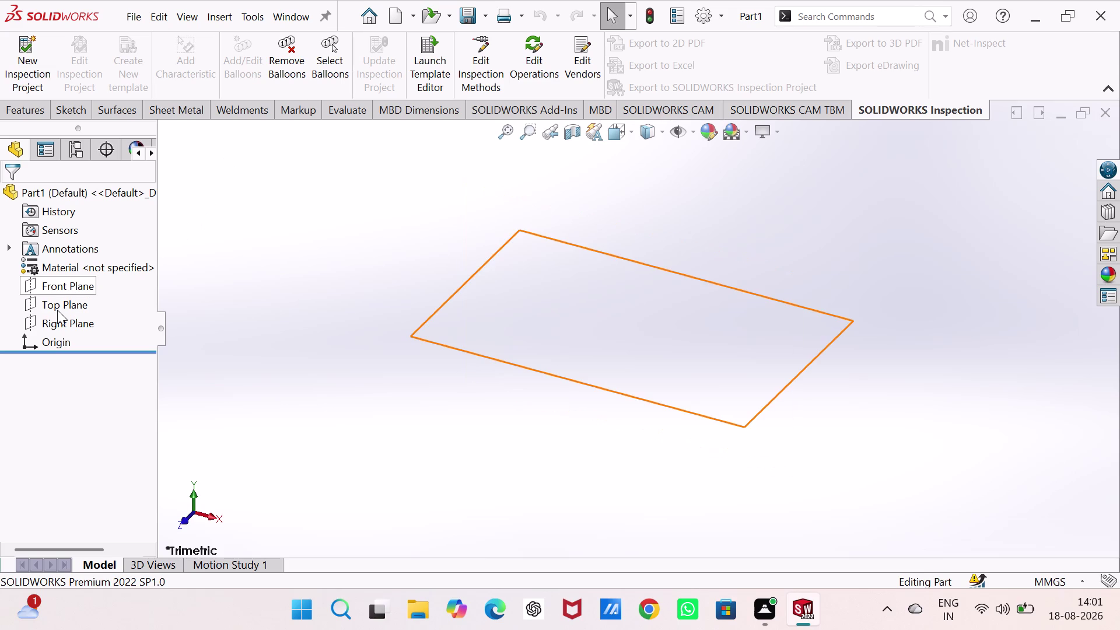
Open a new sketch on the Top Plane and choose the Circle tool.
click(54, 300)
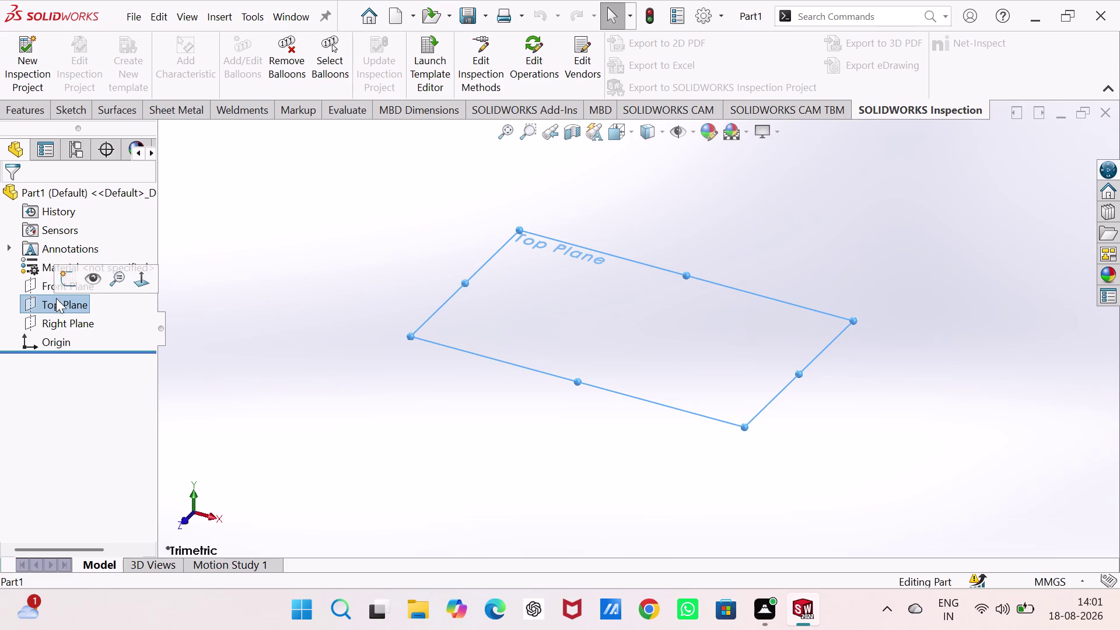
click(62, 285)
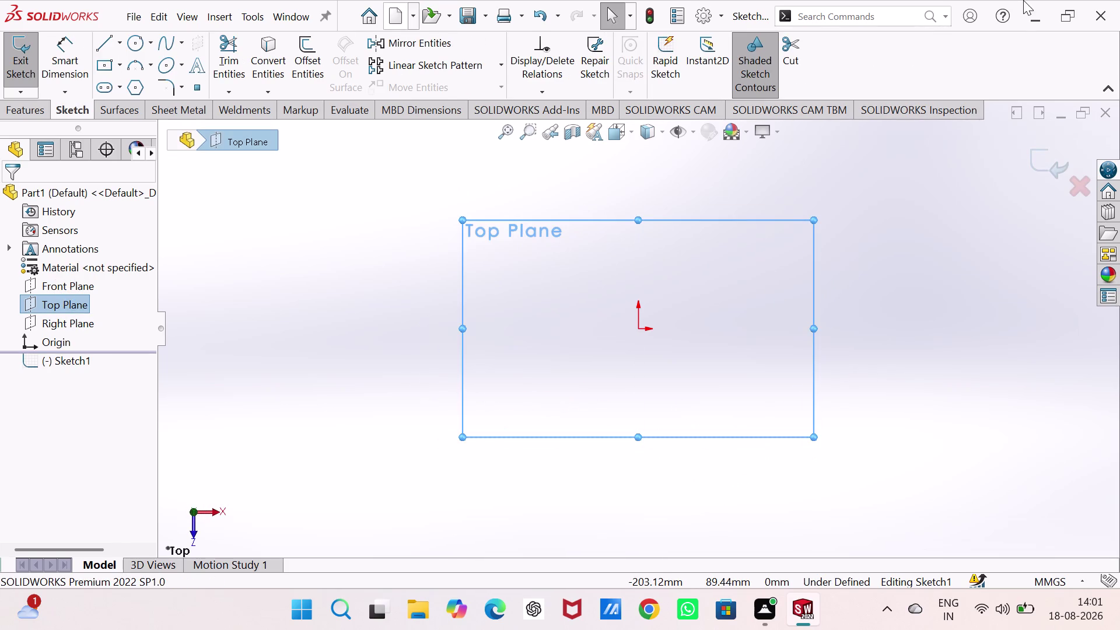
click(136, 46)
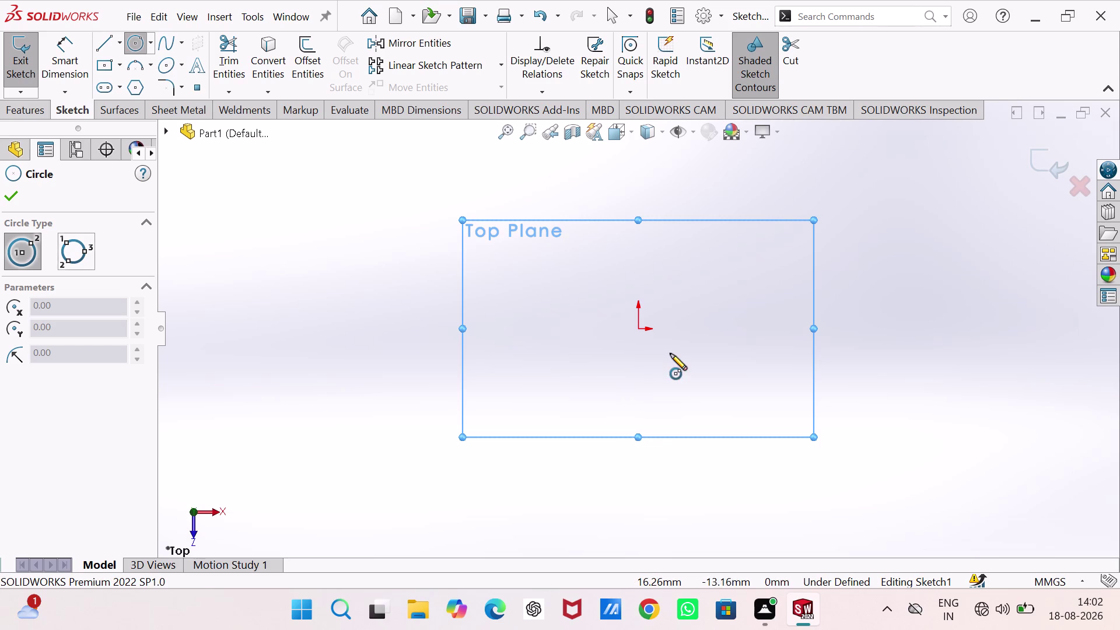
Draw two concentric circles centred on the origin.
click(638, 328)
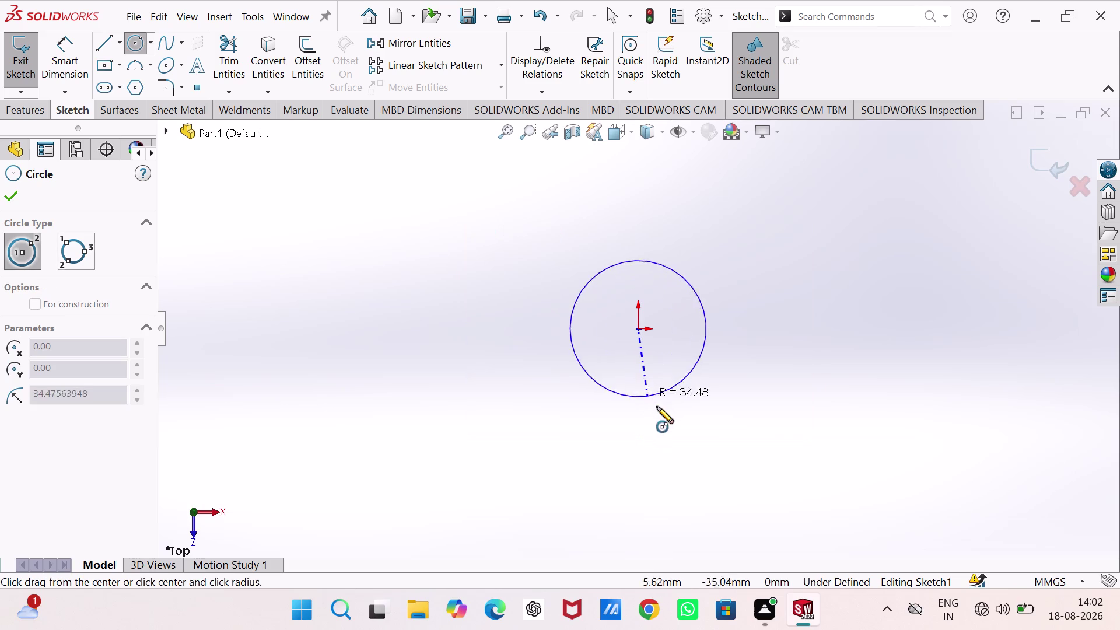
click(667, 422)
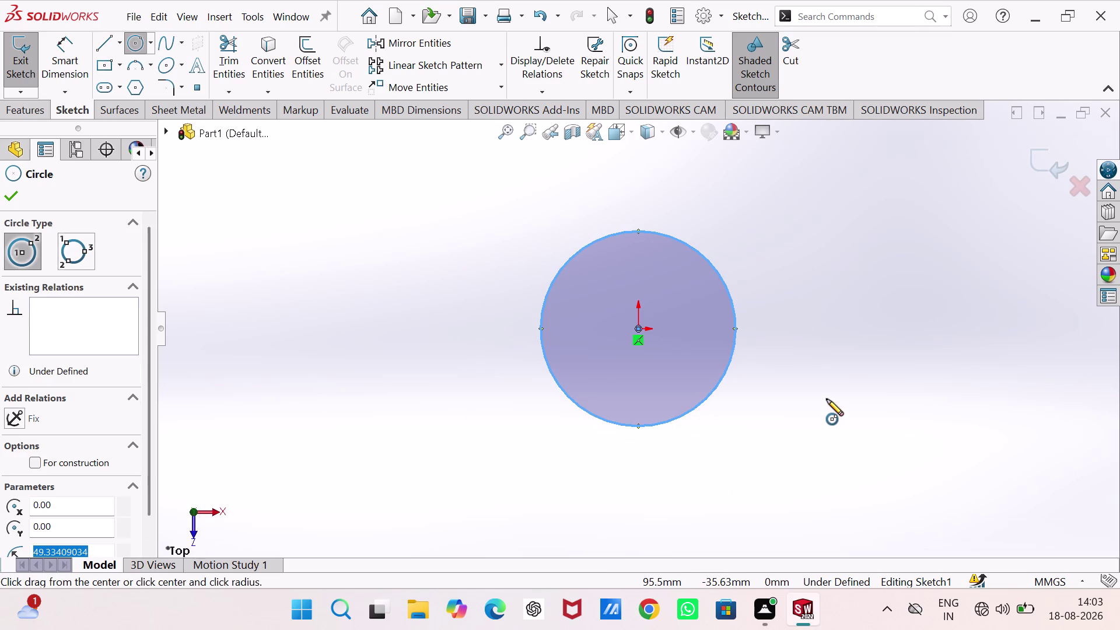
click(638, 328)
click(666, 381)
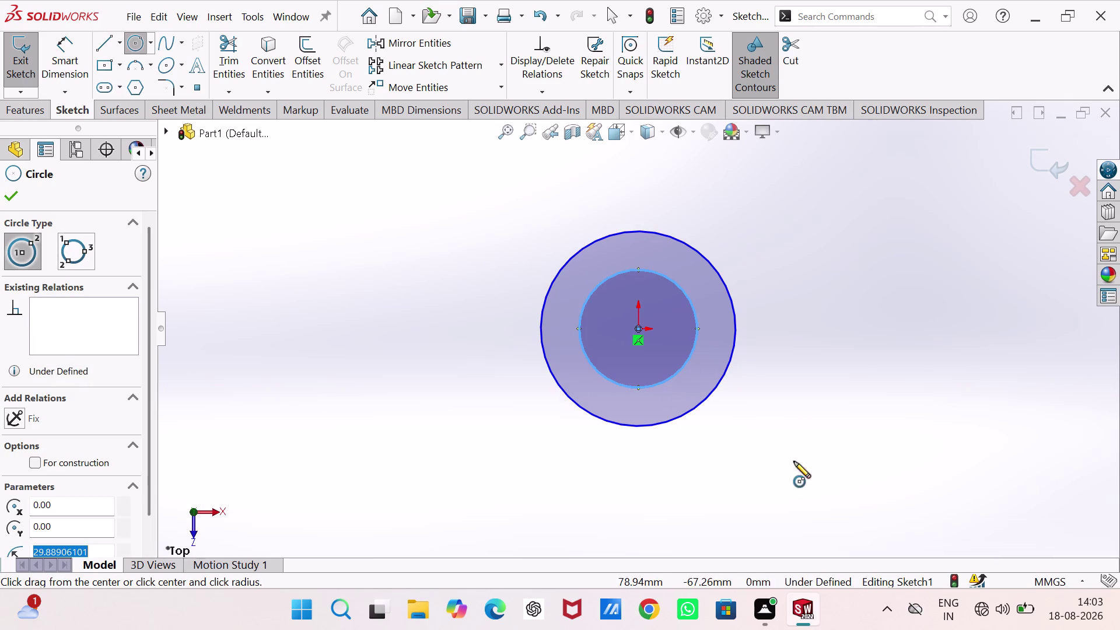
Dimension the circles at 100 mm and 120 mm diameter, then exit the sketch.
right_drag(794, 408, 804, 247)
click(697, 331)
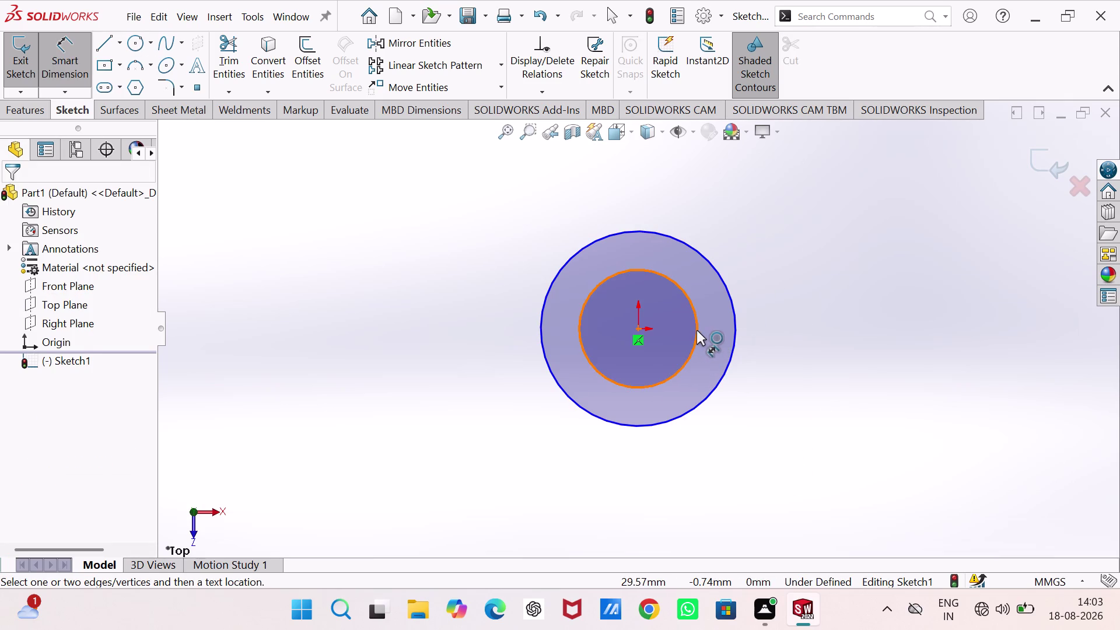
click(840, 214)
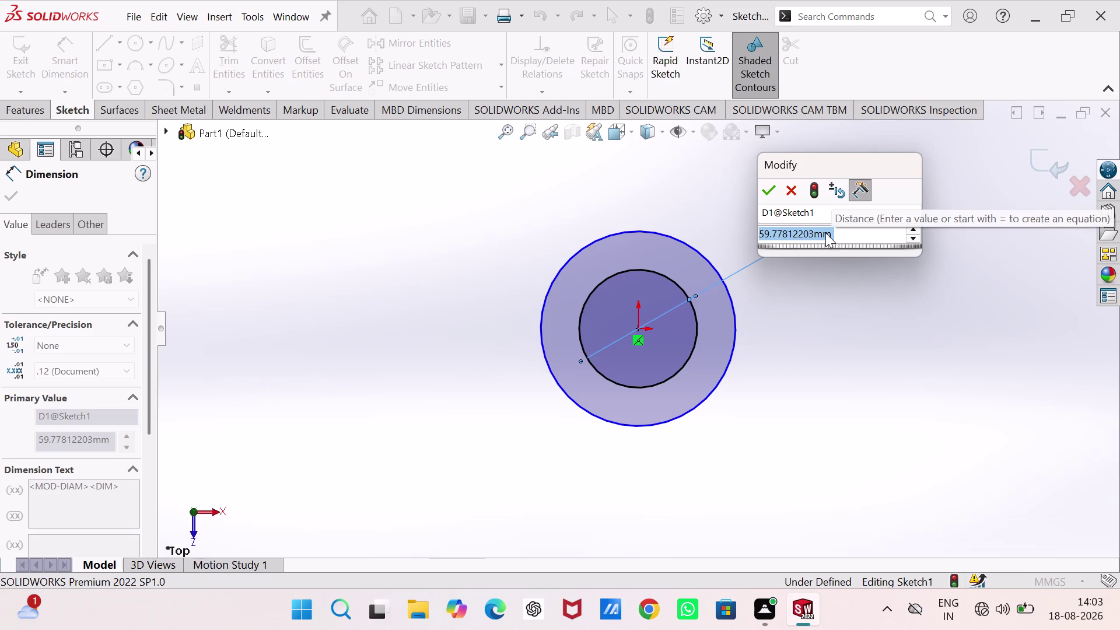
text(100)
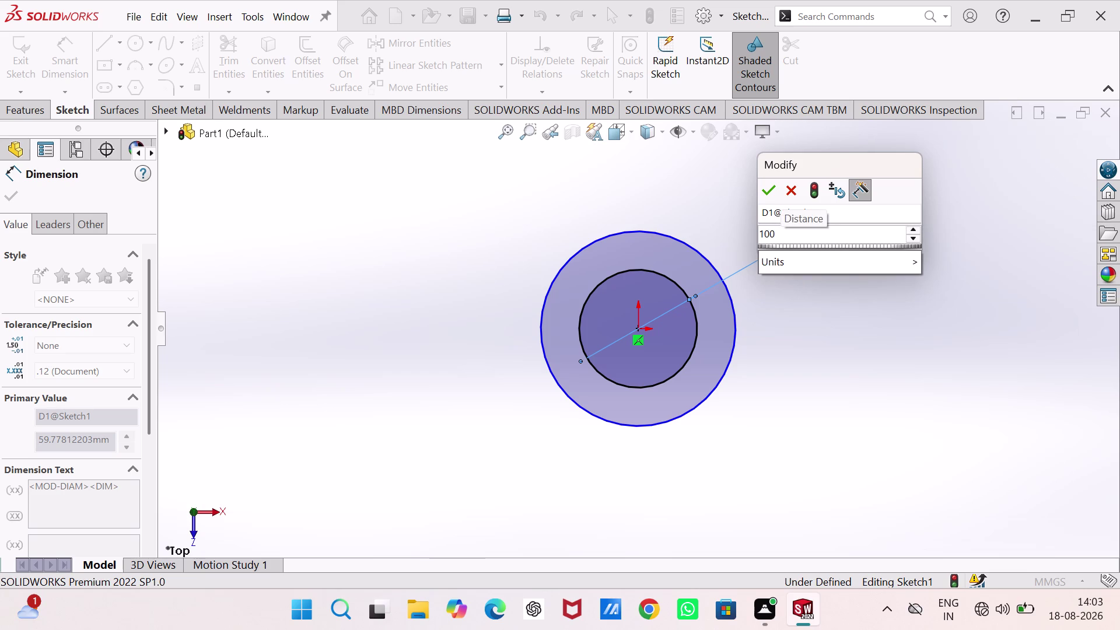
key(Return)
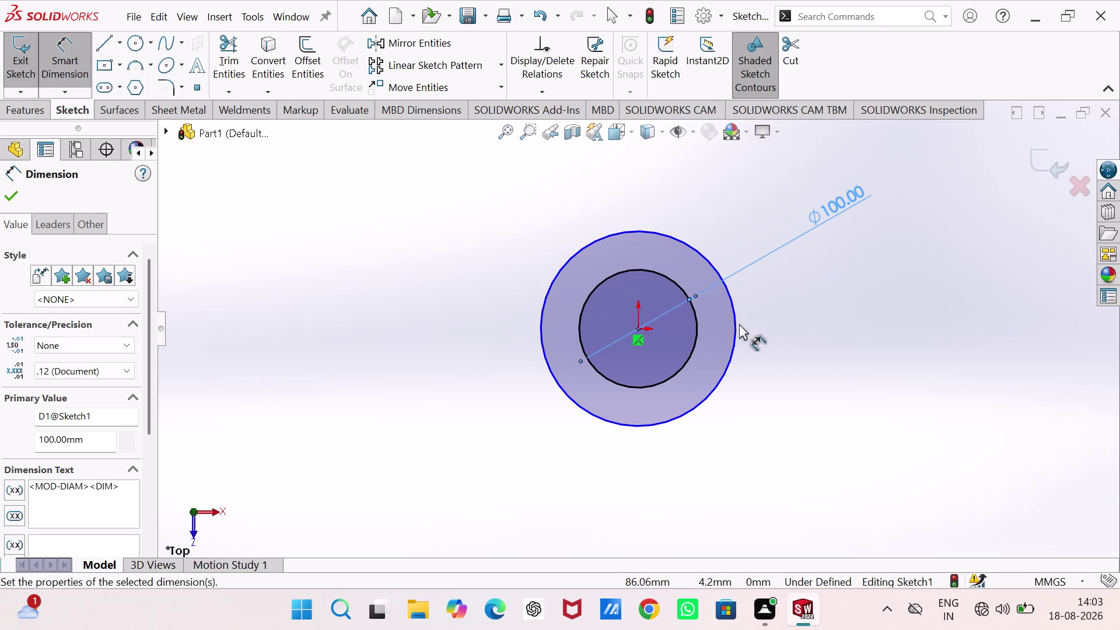
click(735, 322)
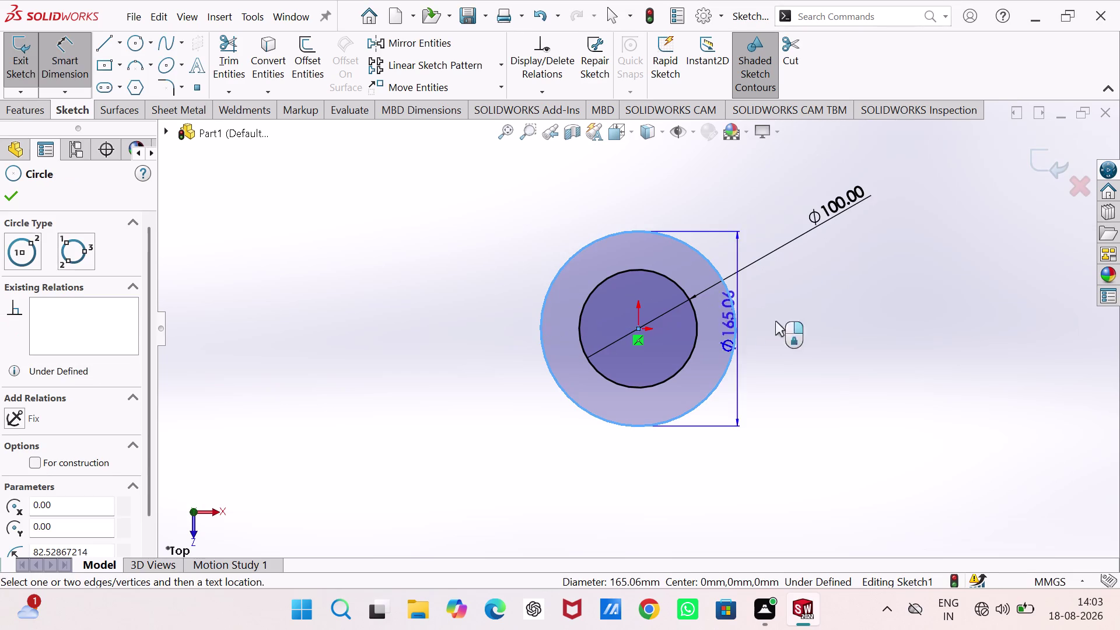
click(801, 299)
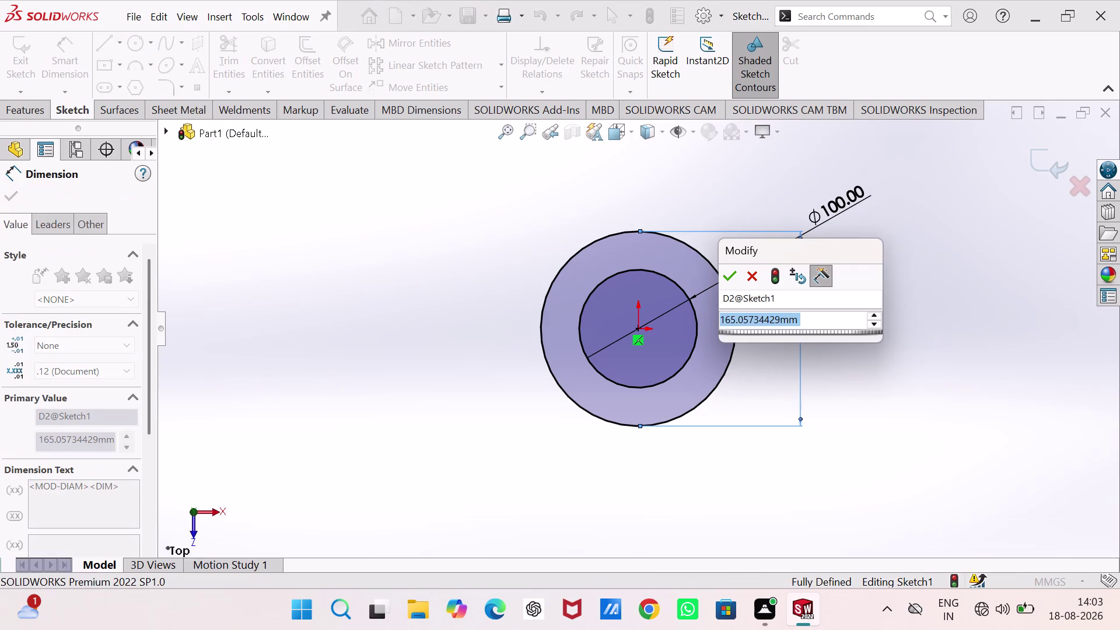
text(120)
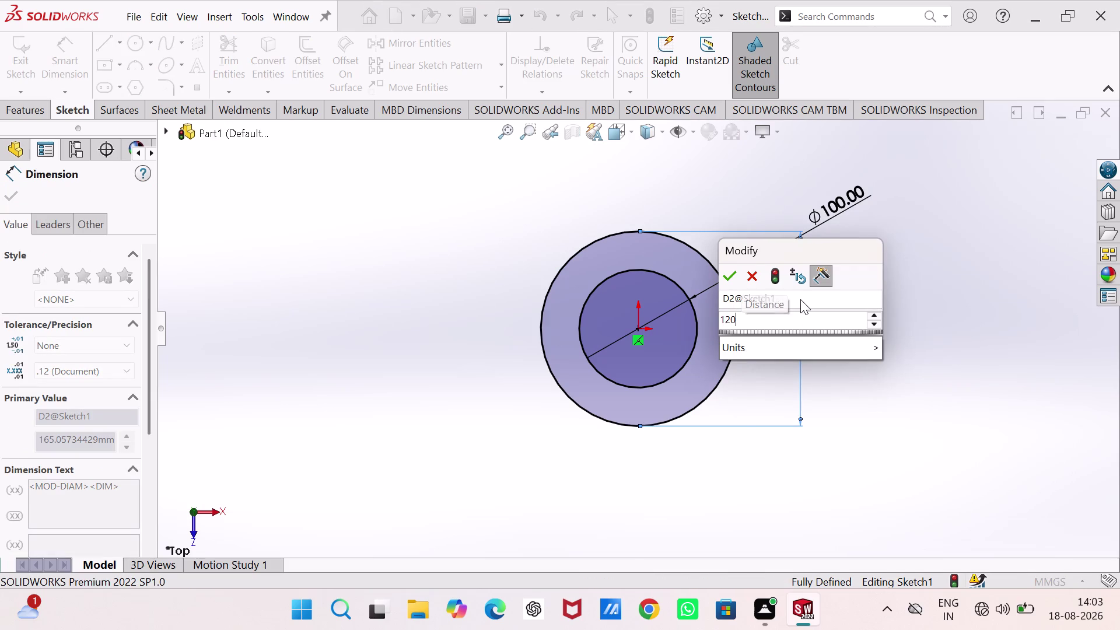
key(Return)
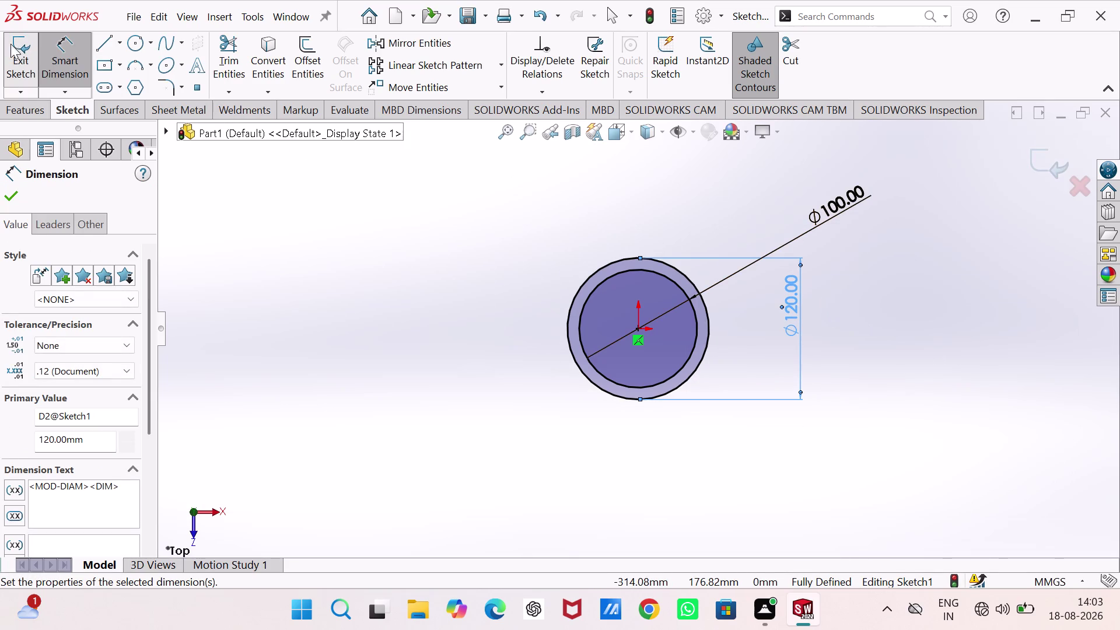
click(18, 57)
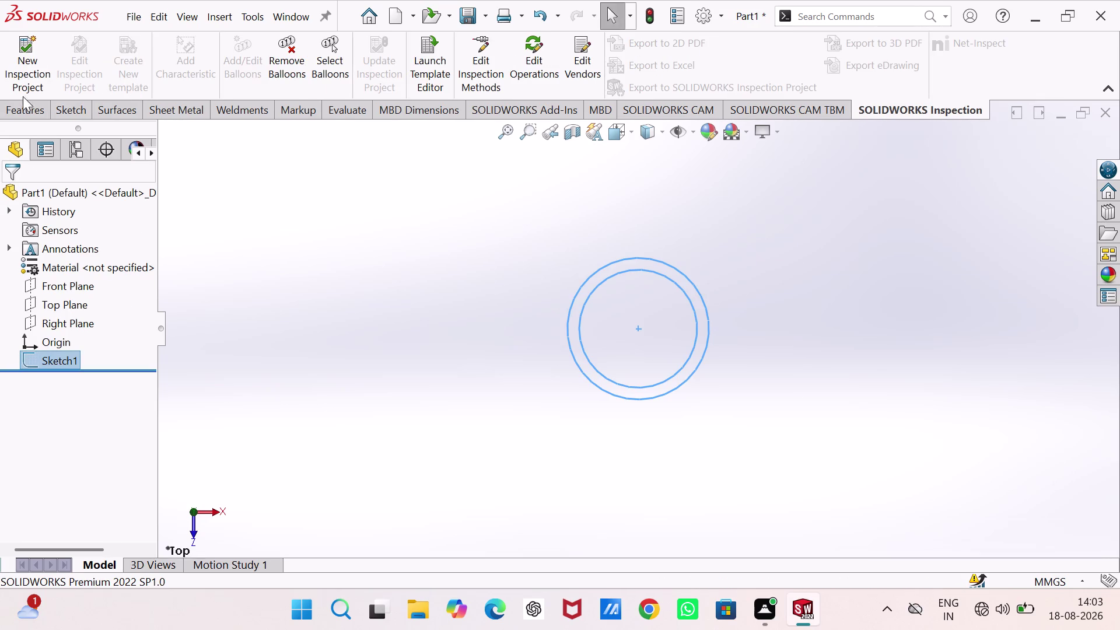
Extrude the ring sketch 30 mm with a Mid Plane end condition.
click(23, 108)
click(31, 68)
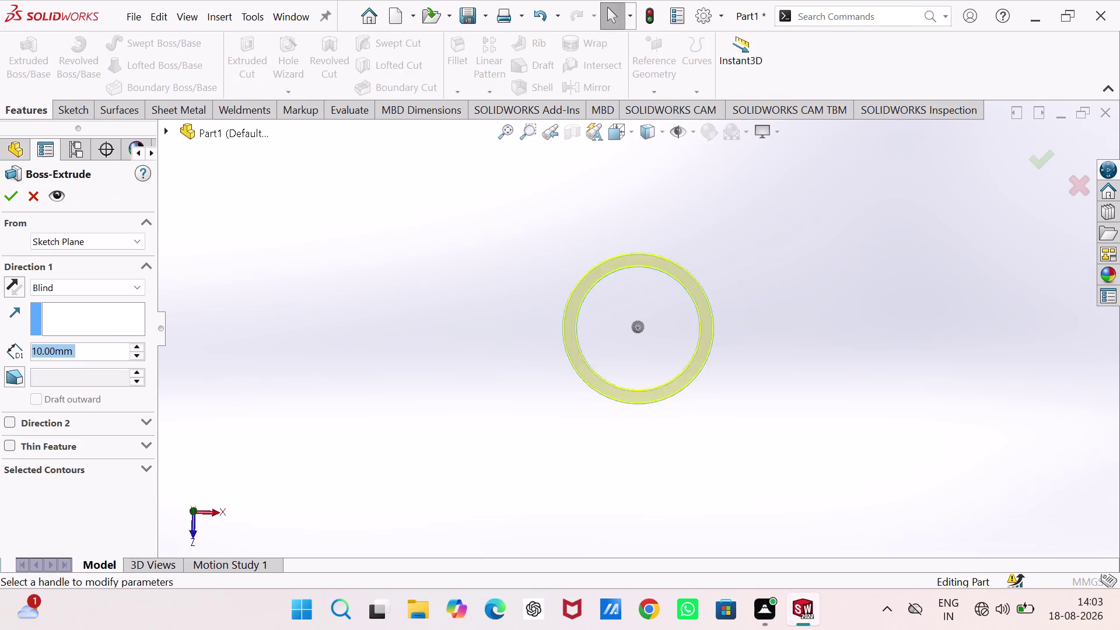
double_click(135, 286)
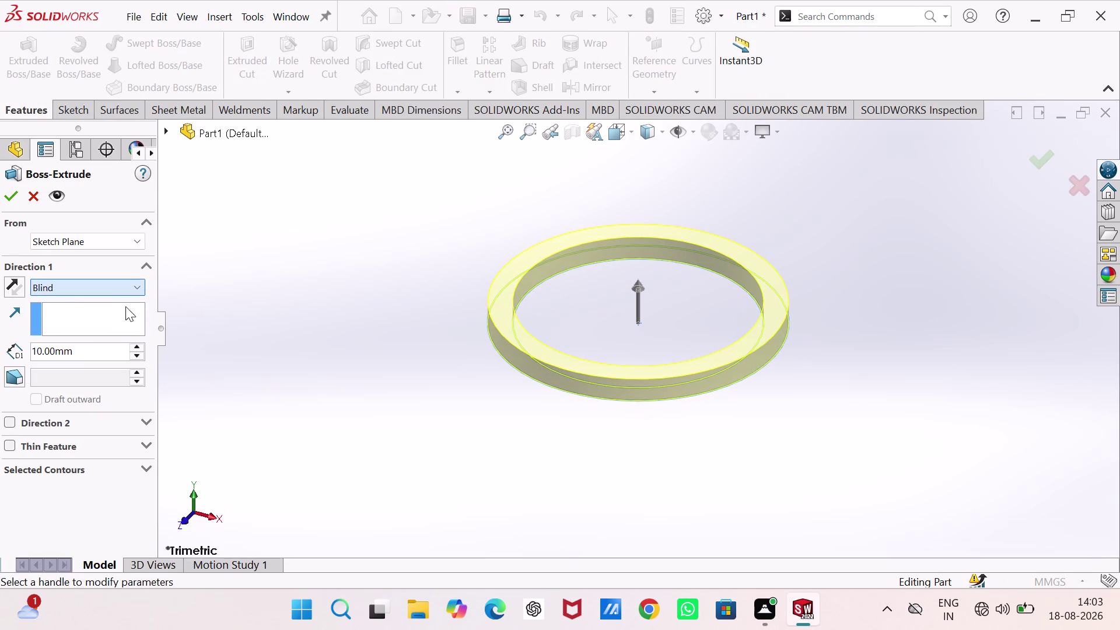
click(134, 286)
click(91, 362)
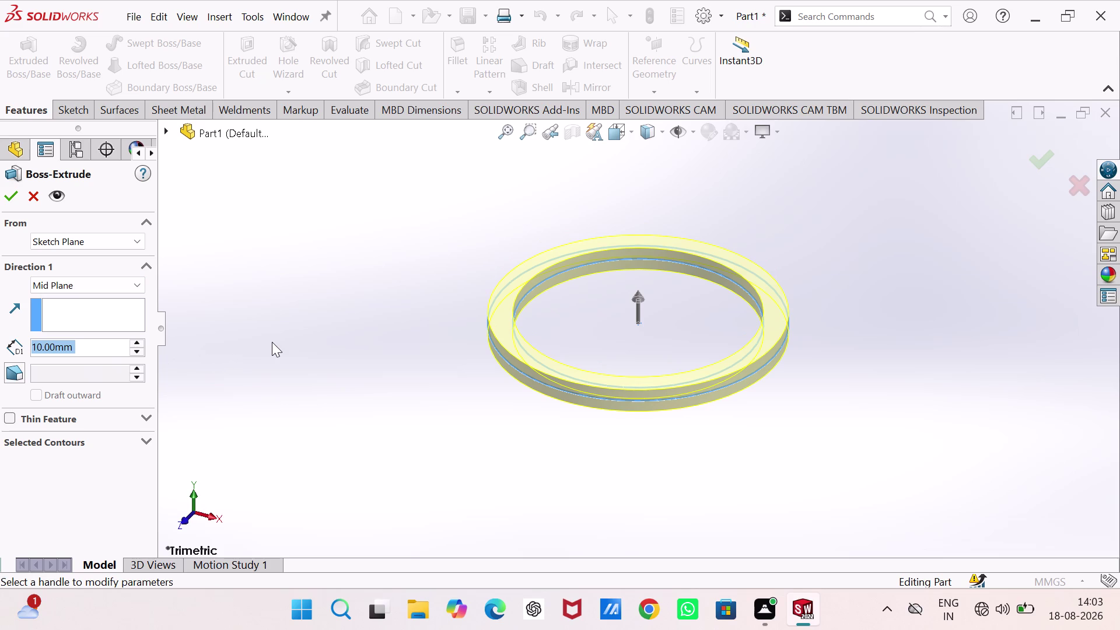
text(3)
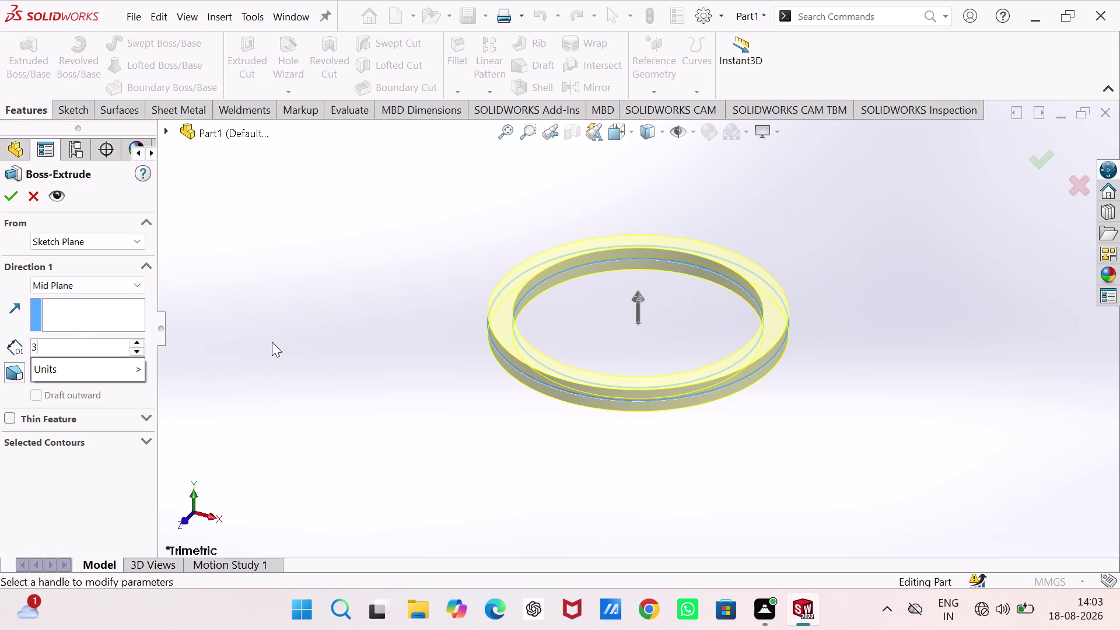
text(0)
key(Return)
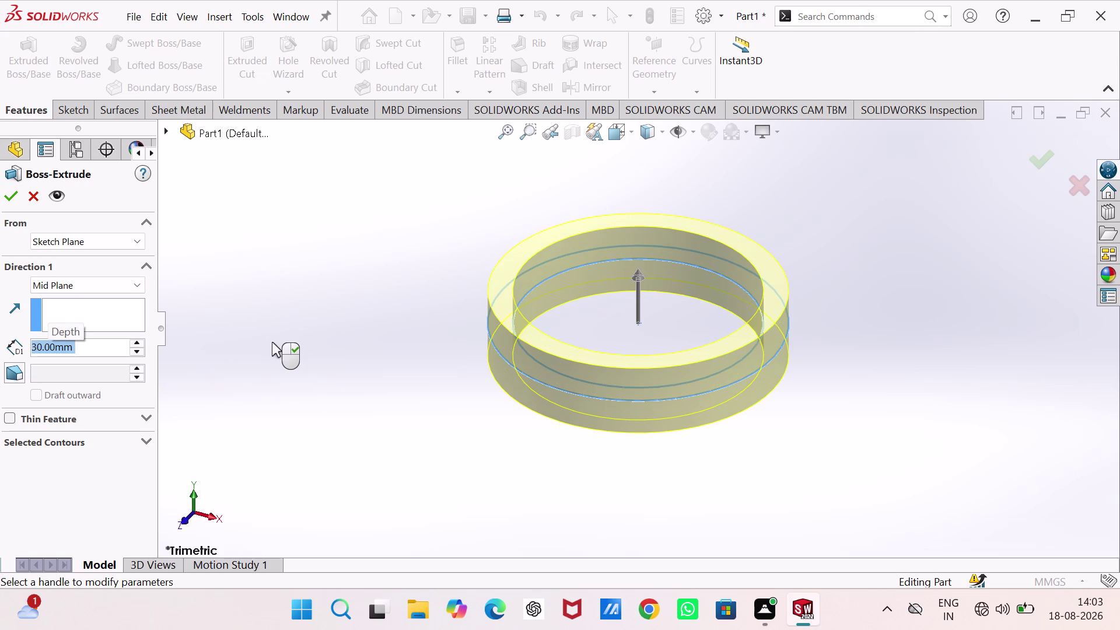
click(2, 193)
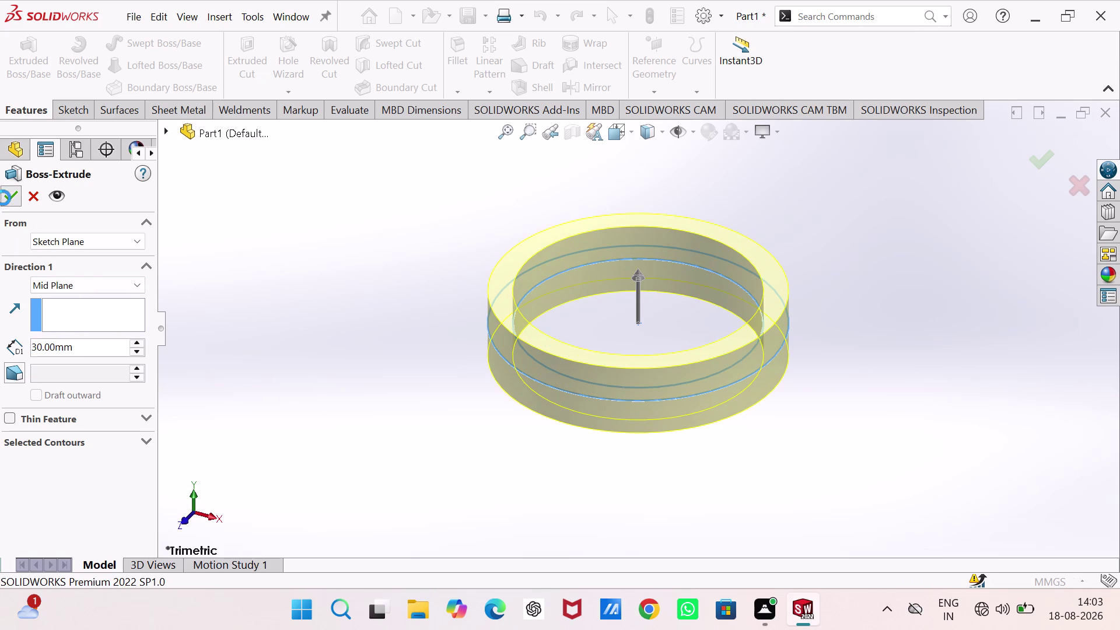
click(282, 337)
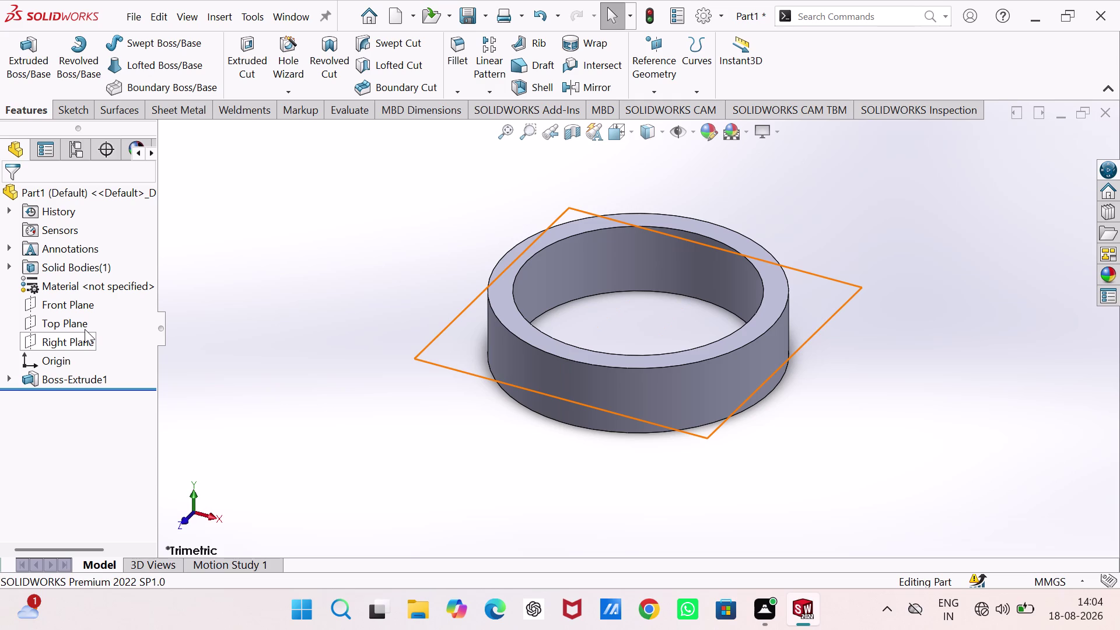
Start a new sketch on the Right Plane.
click(84, 329)
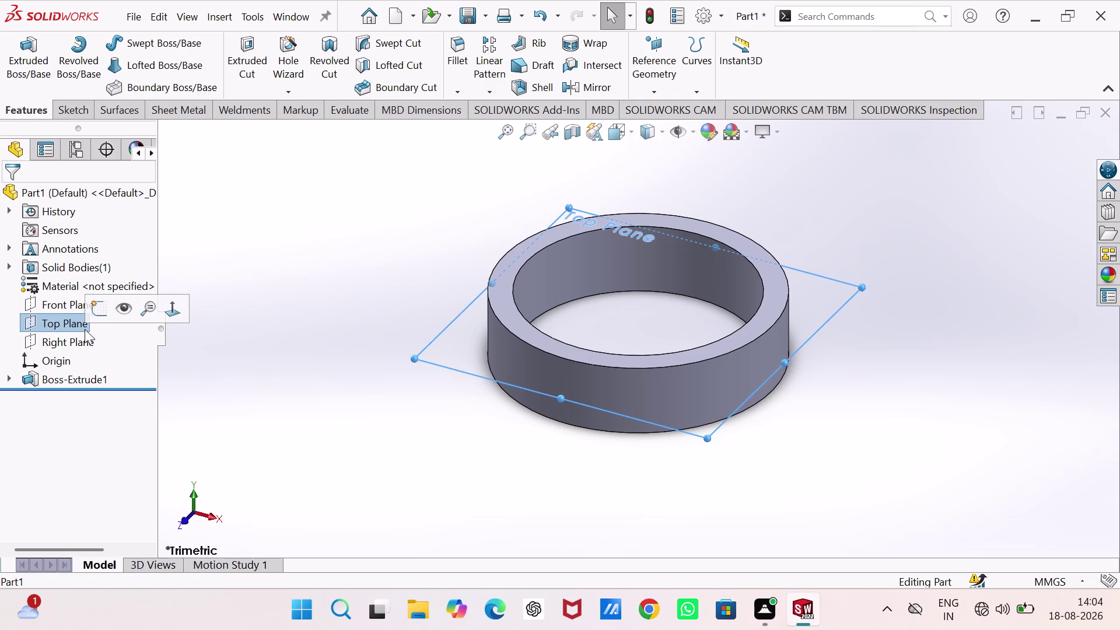
click(78, 341)
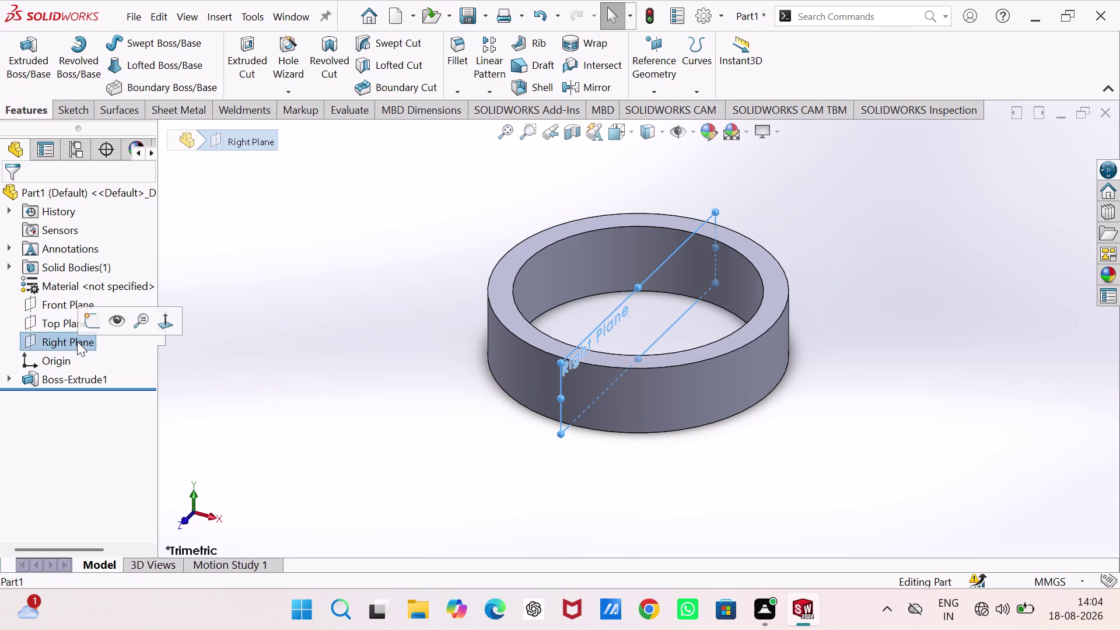
click(85, 321)
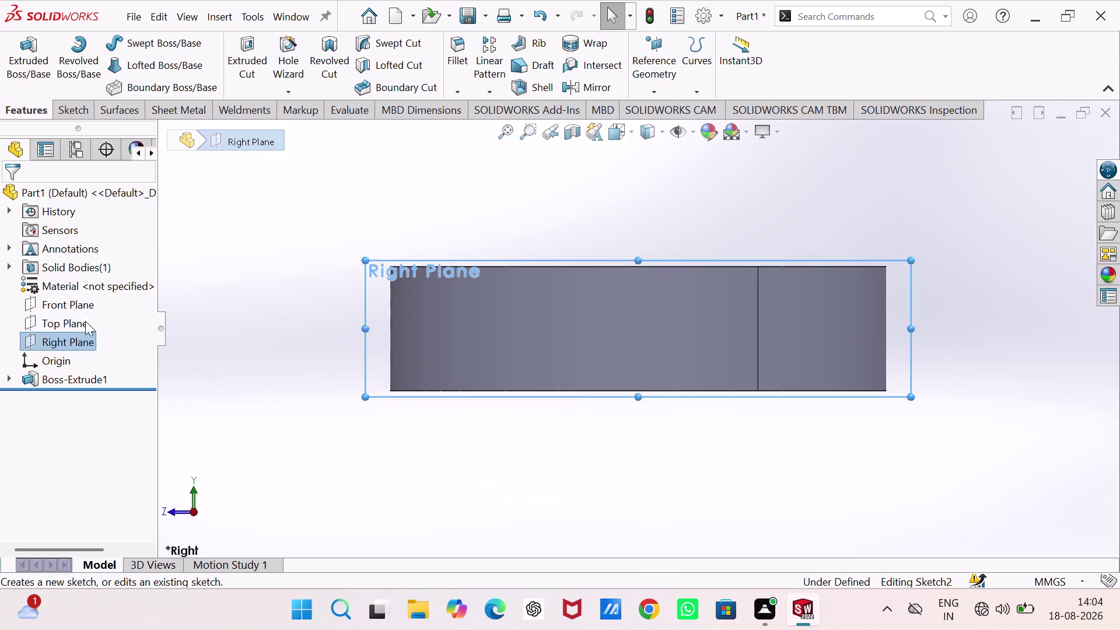
scroll(up, 3)
scroll(up, 3)
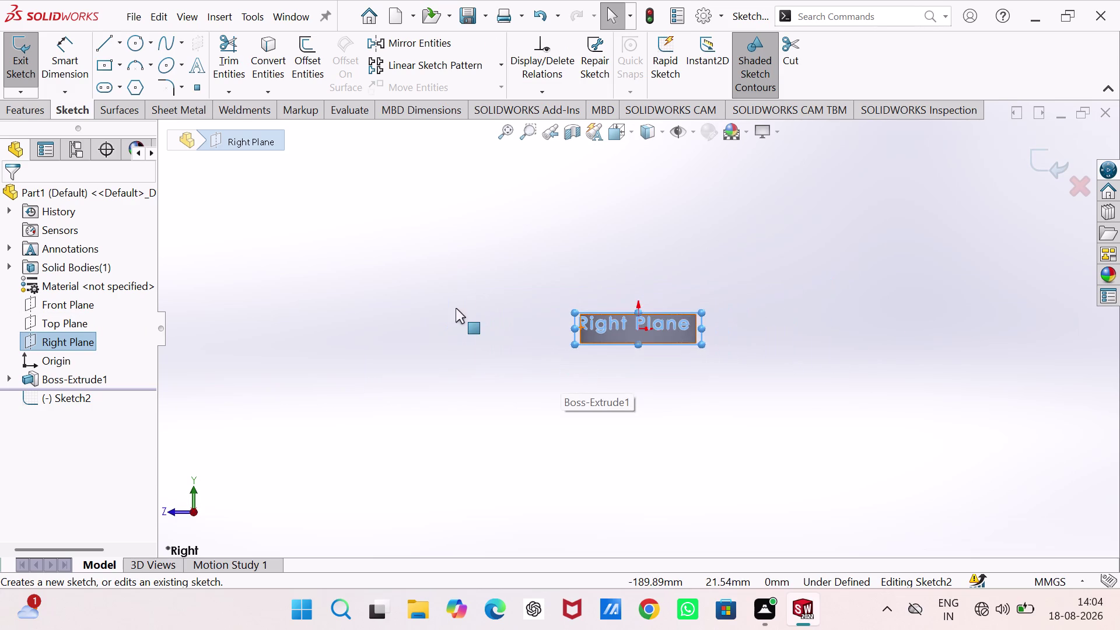
scroll(down, 3)
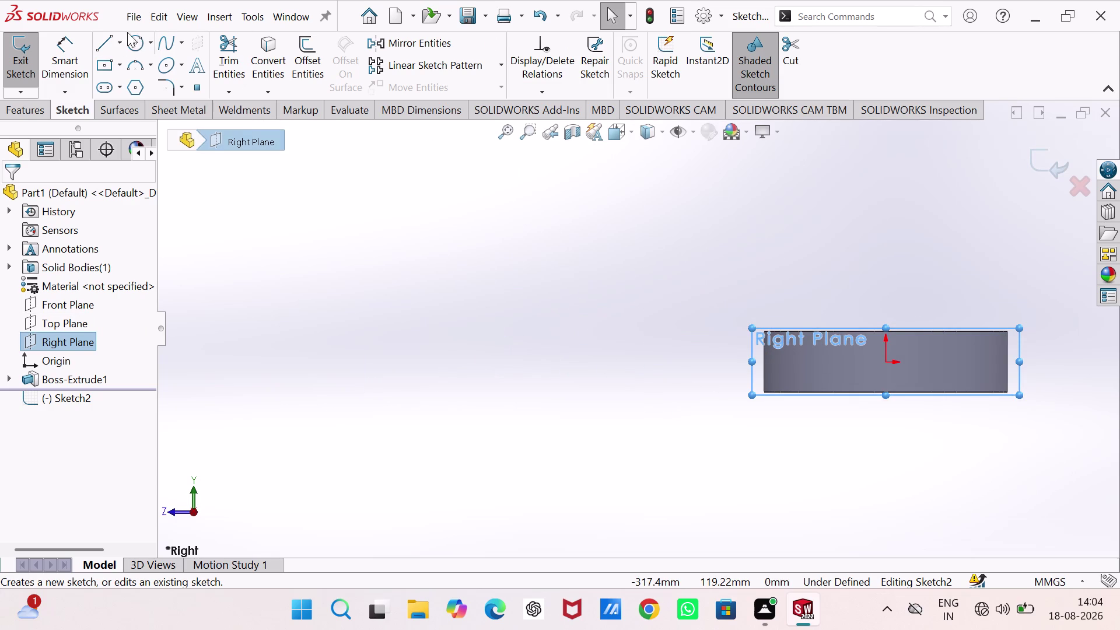
Draw two concentric circles beside the ring and begin dimensioning the inner one.
click(135, 41)
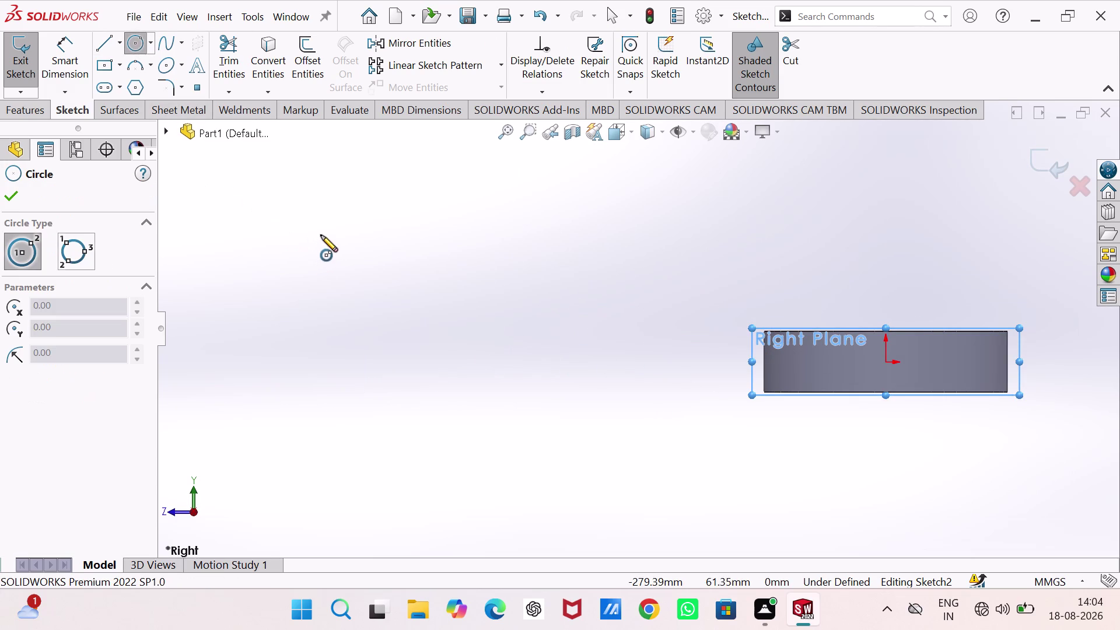
click(452, 361)
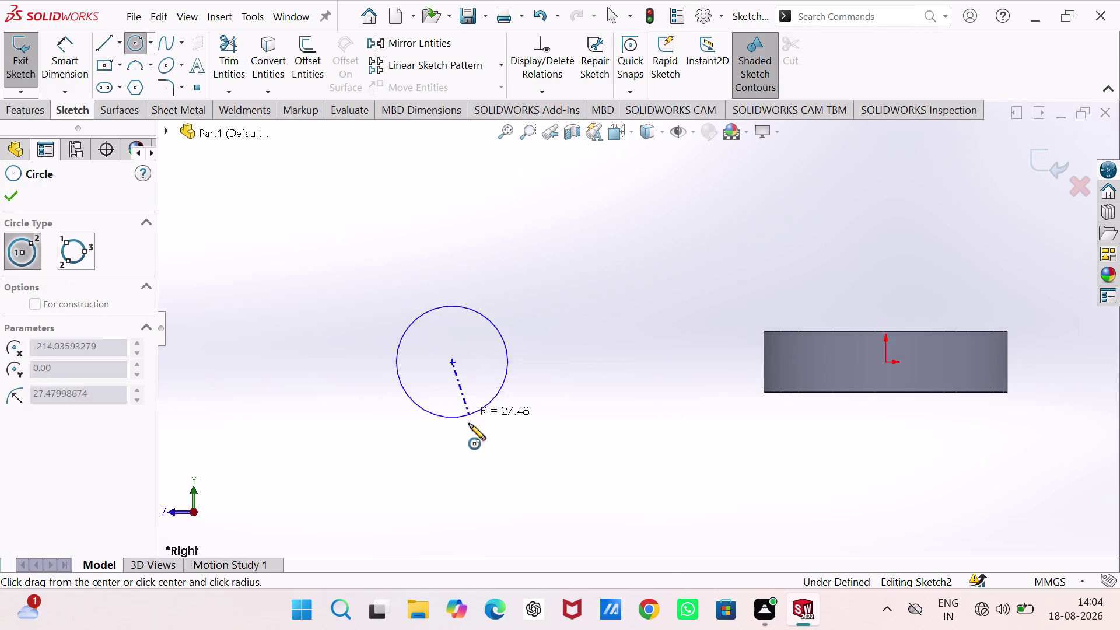
click(469, 424)
click(454, 361)
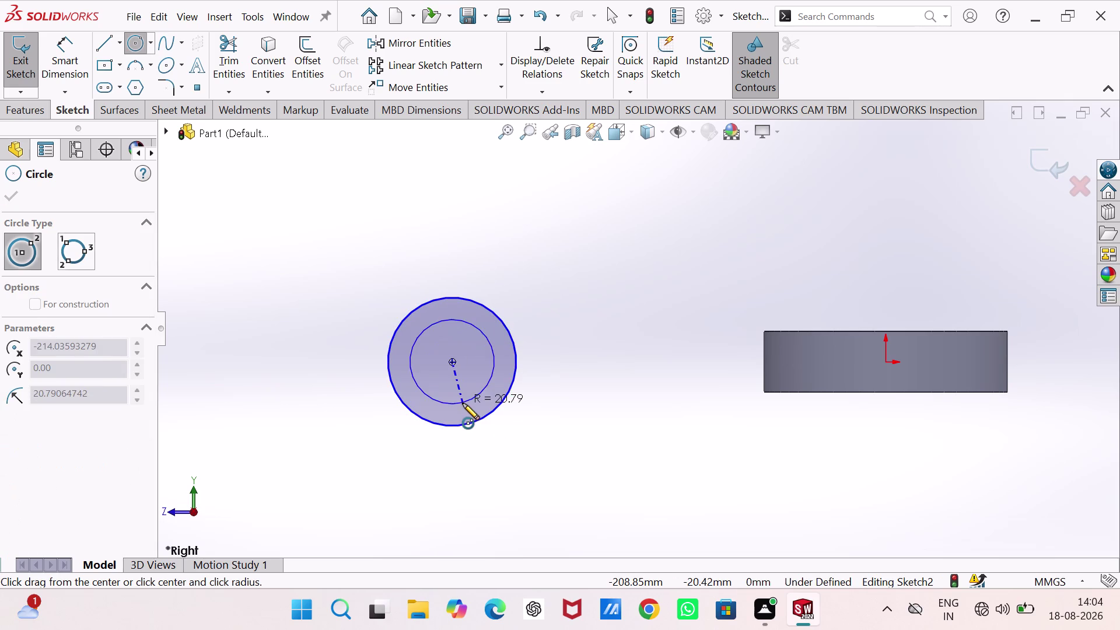
click(463, 396)
right_drag(635, 349, 634, 102)
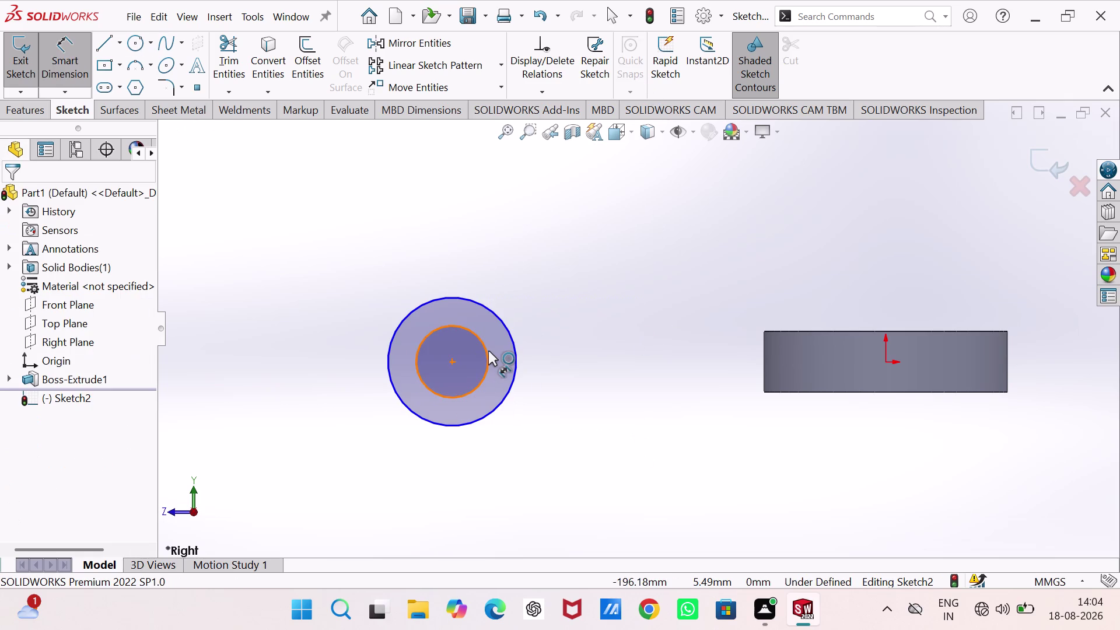
click(488, 351)
click(306, 317)
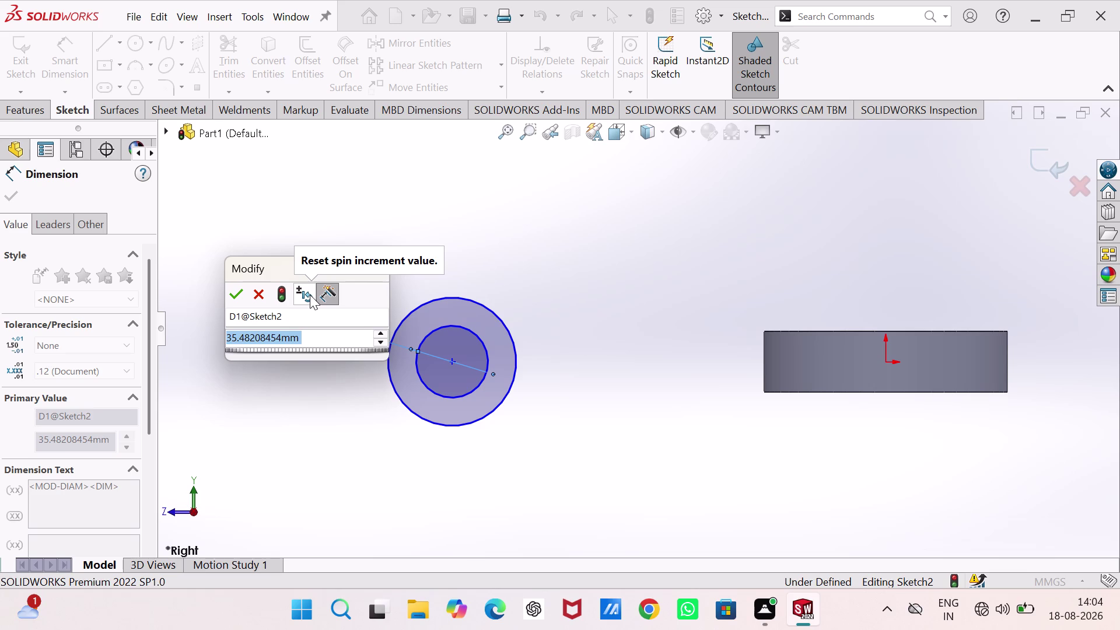
Set the inner circle to 15 mm and the outer to 30 mm diameter.
text(1)
text(5)
key(Return)
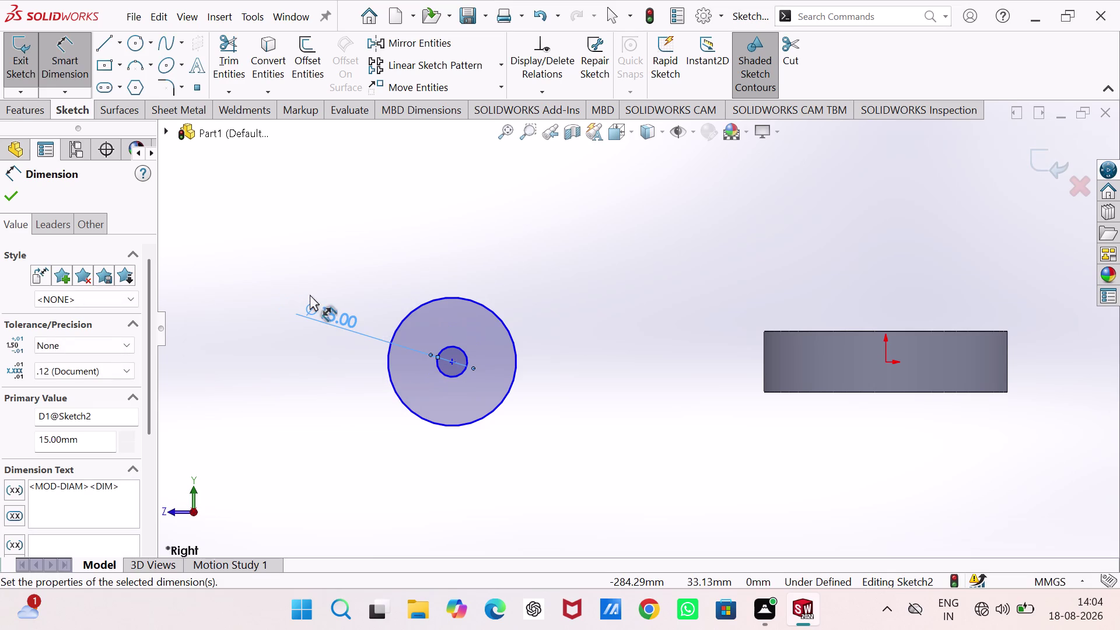
click(422, 307)
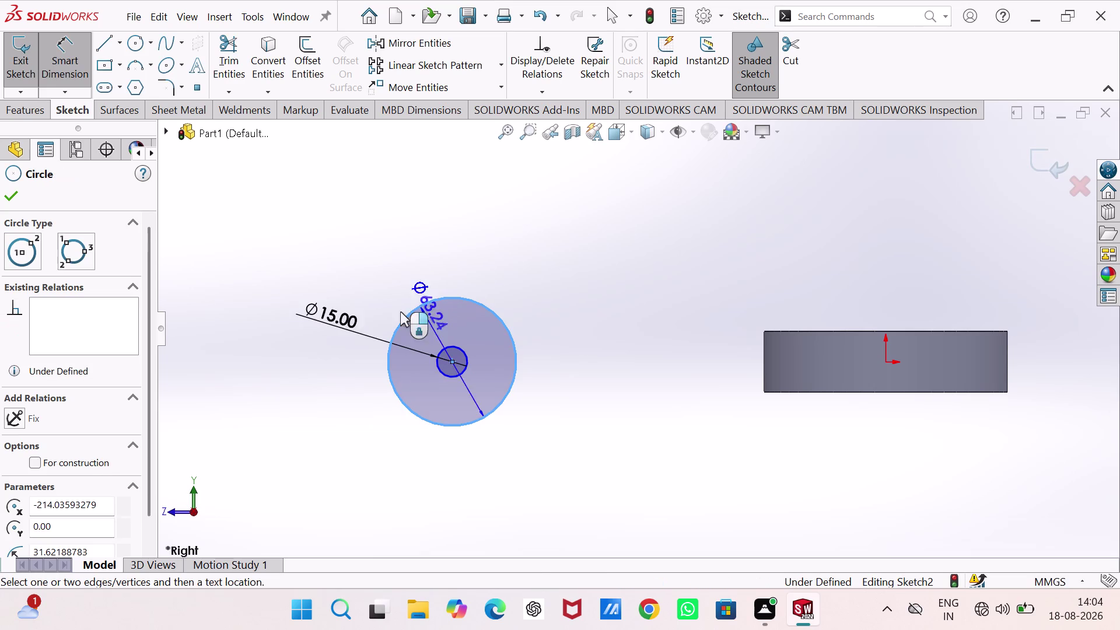
click(272, 307)
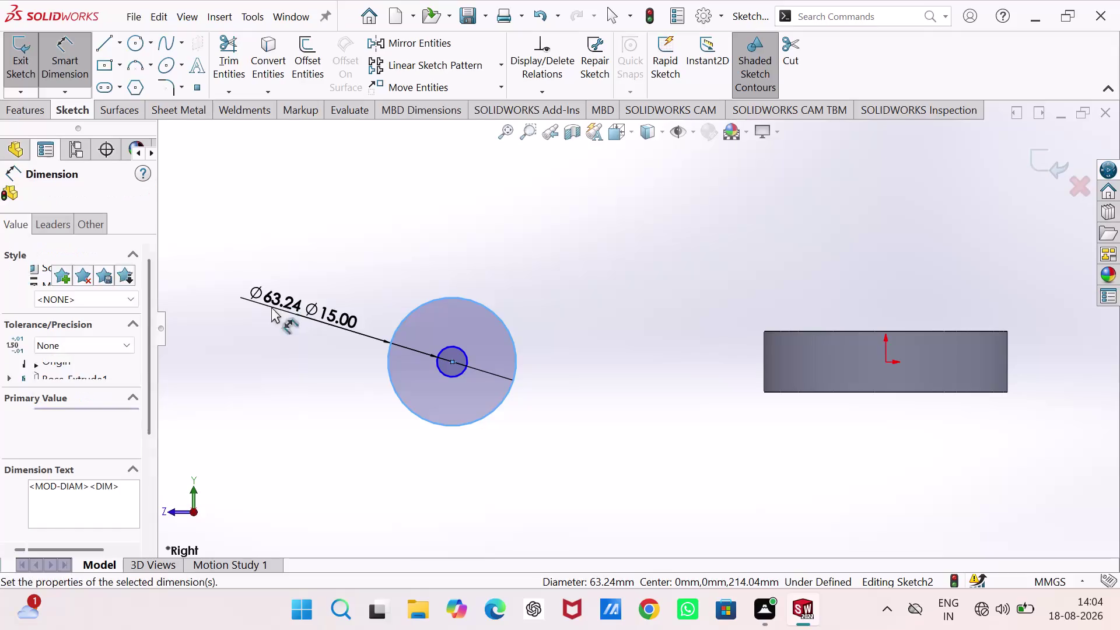
text(30)
key(Return)
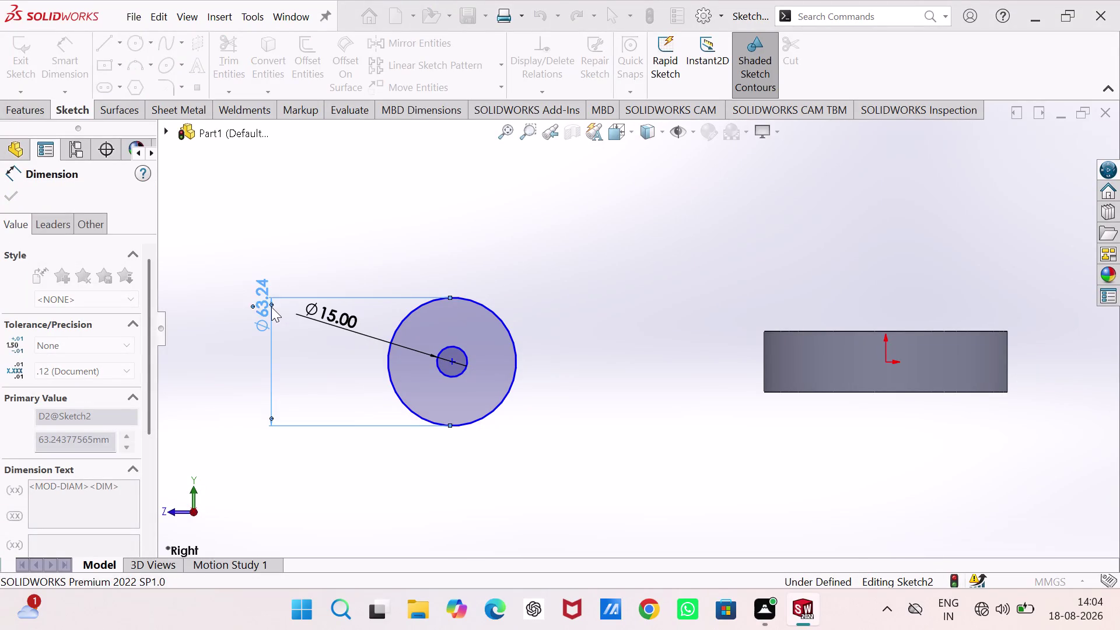
click(452, 360)
click(885, 362)
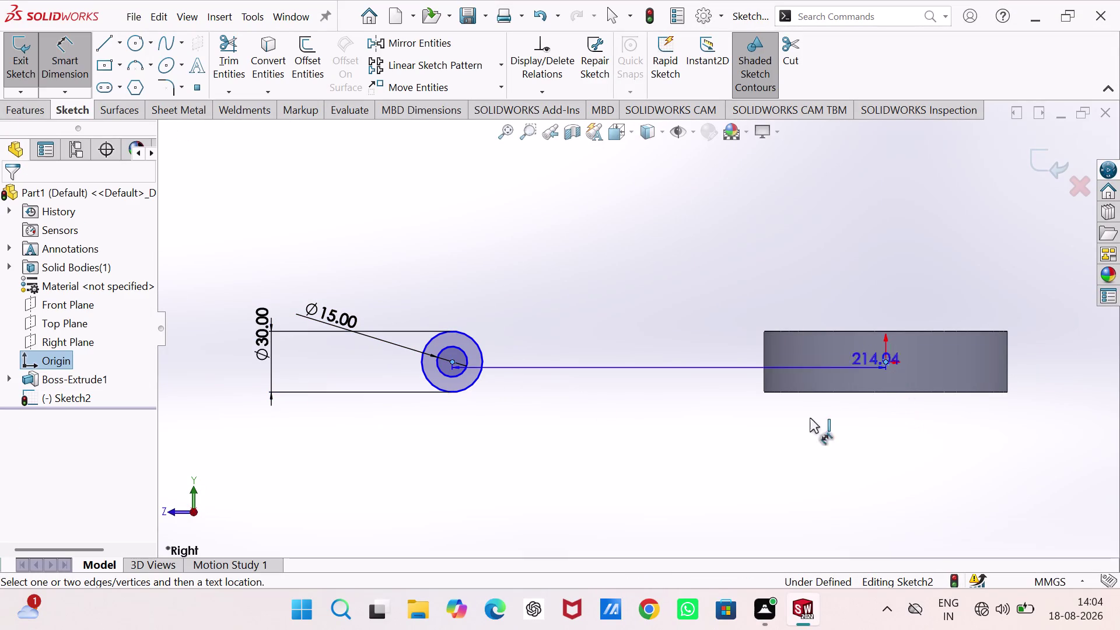
Dimension the circles' centre 160 mm from the origin.
click(707, 507)
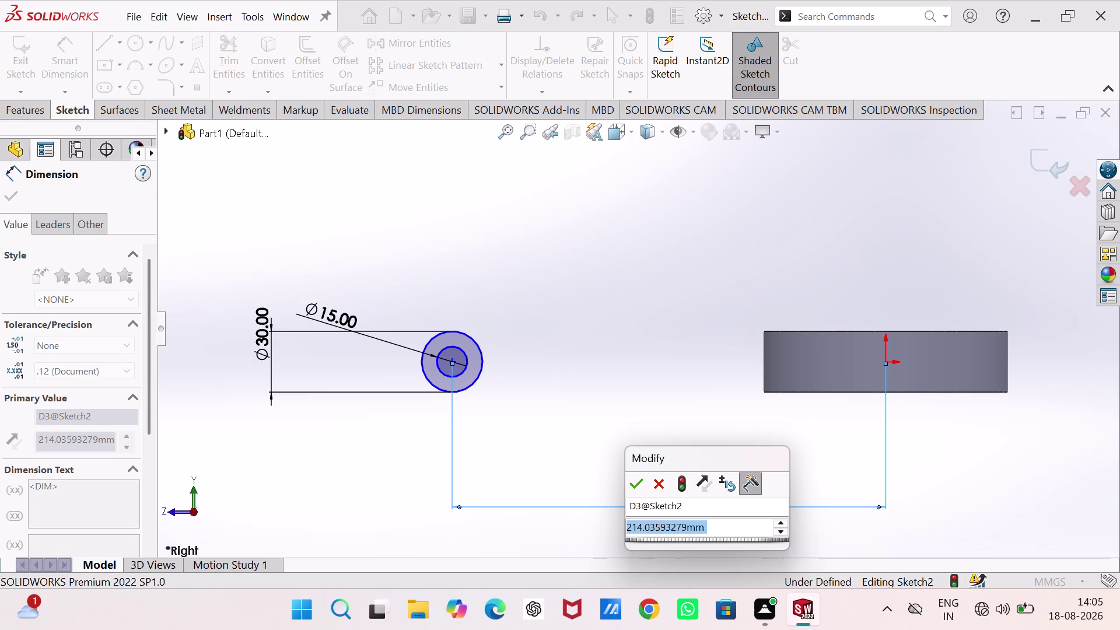
key(1)
text(6)
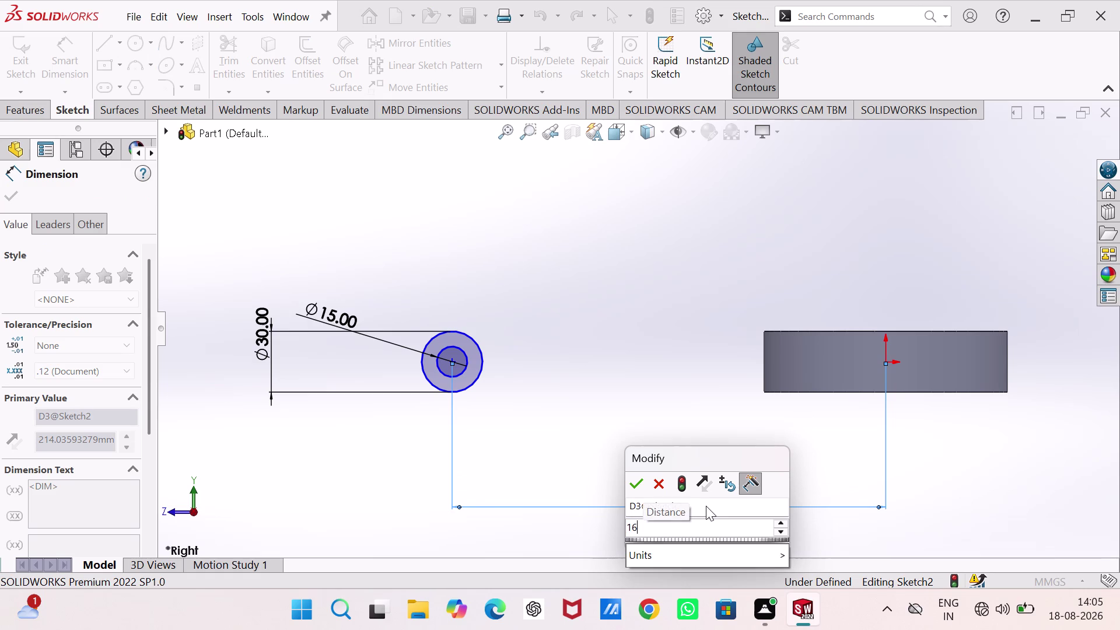
text(0)
key(Return)
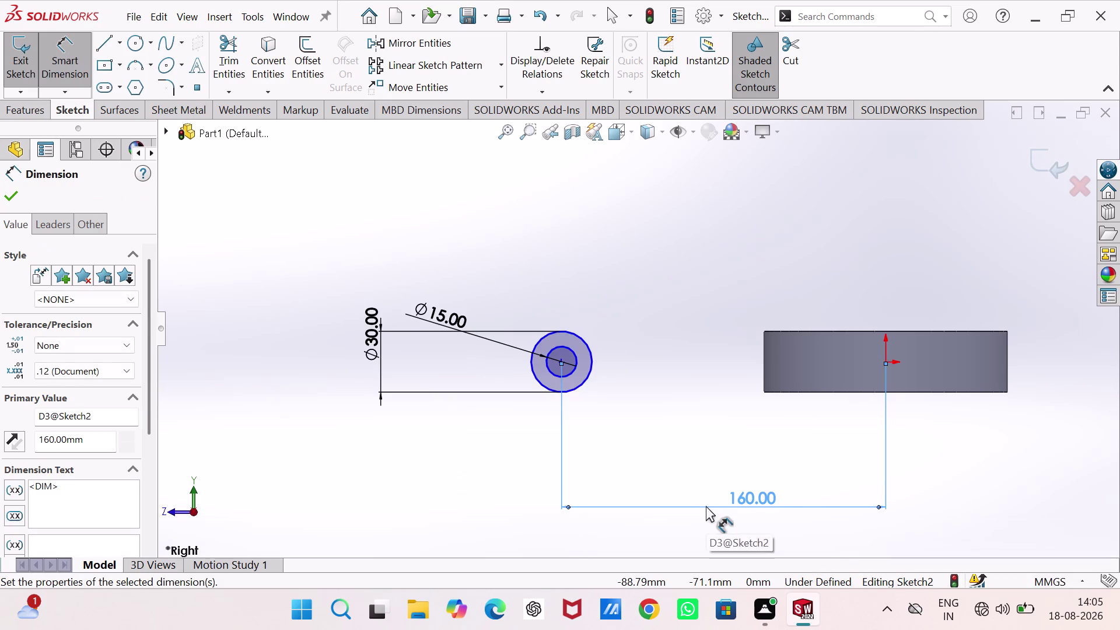
click(683, 277)
key(Escape)
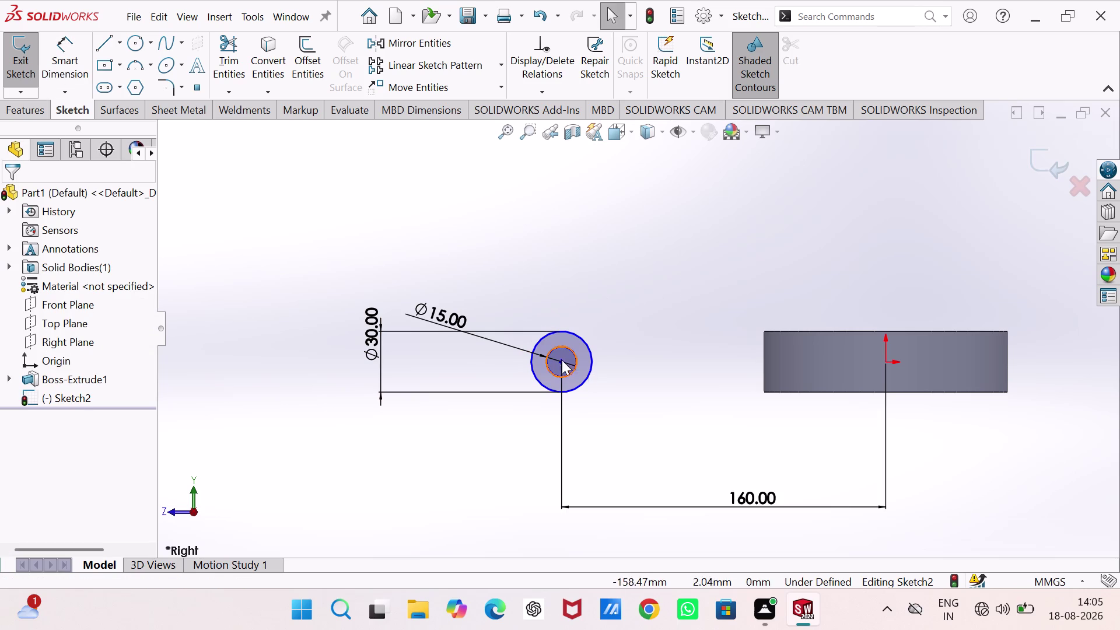
Make the circle centre horizontal with the origin and exit the sketch.
click(559, 361)
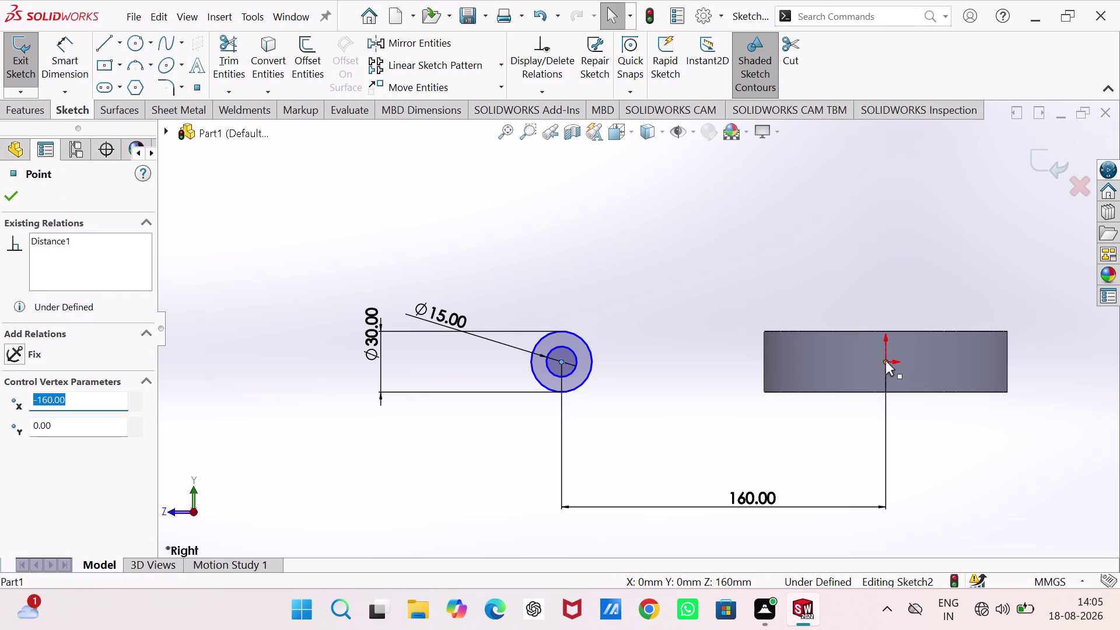
click(885, 361)
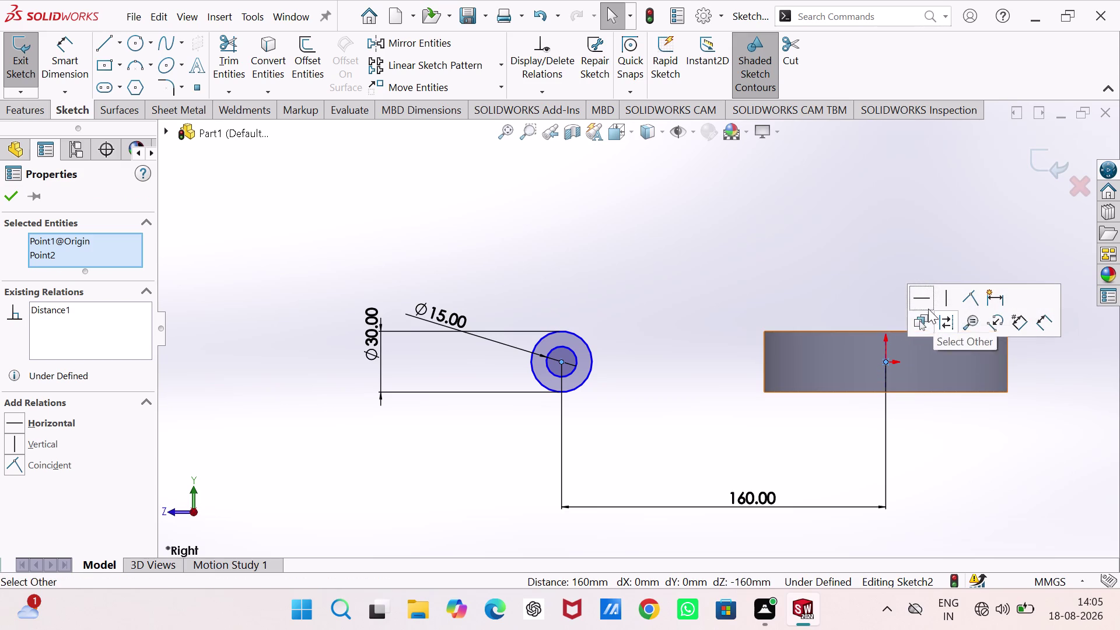
click(919, 299)
click(758, 285)
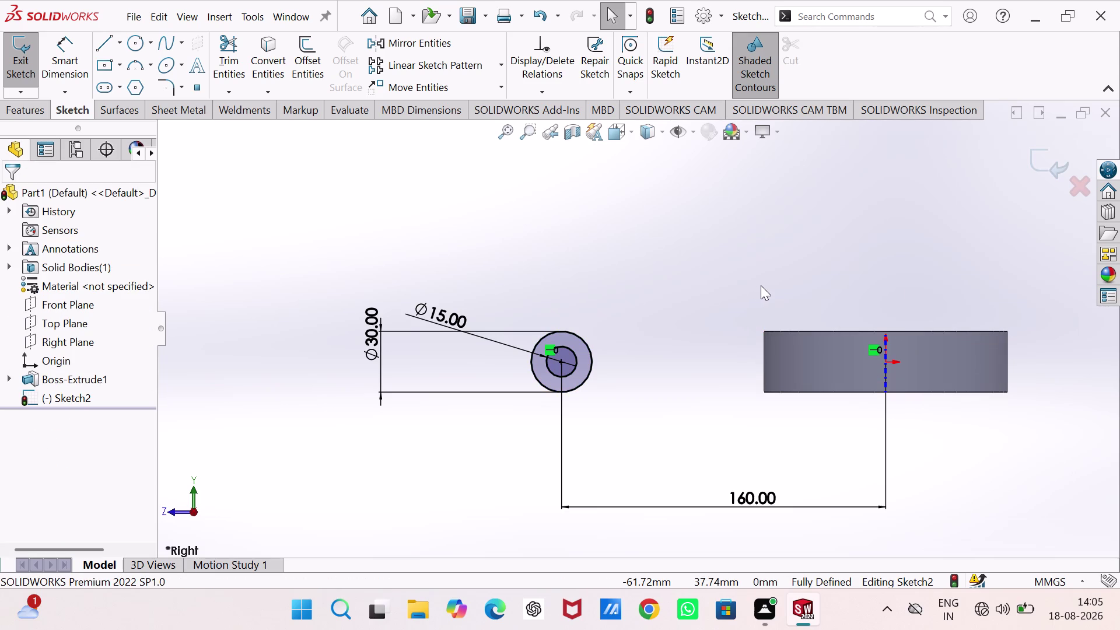
scroll(up, 3)
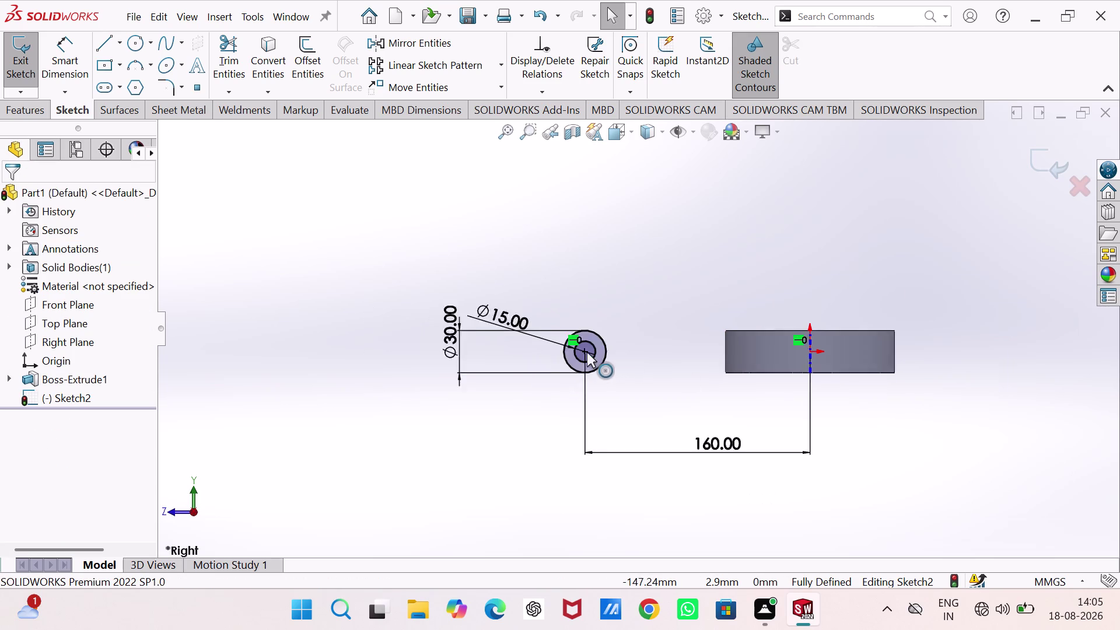
scroll(up, 3)
scroll(down, 3)
scroll(up, 3)
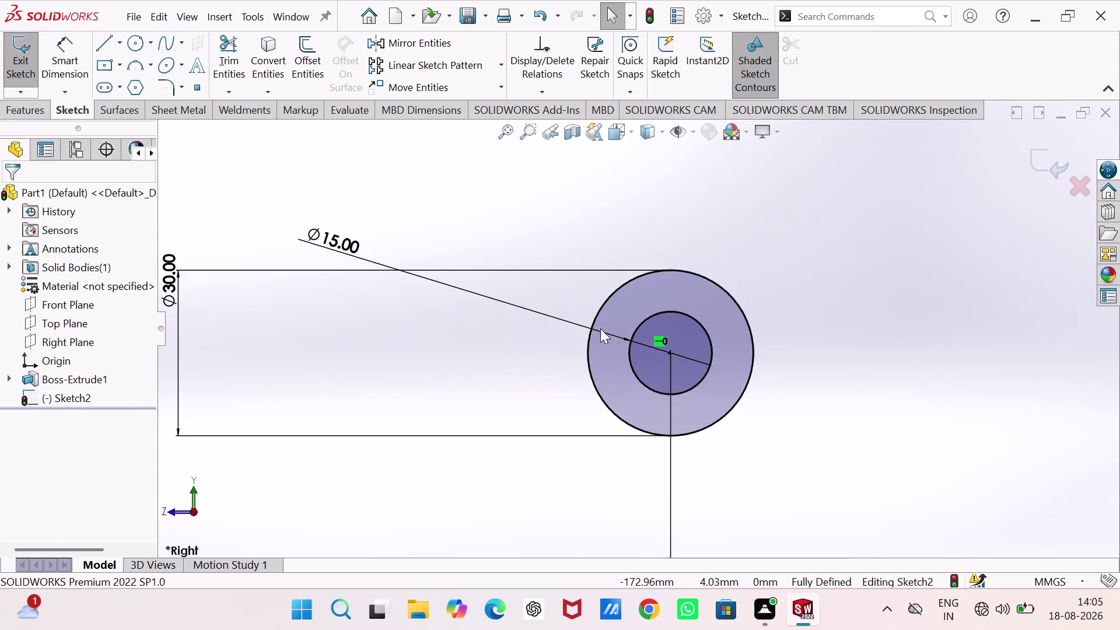
scroll(up, 3)
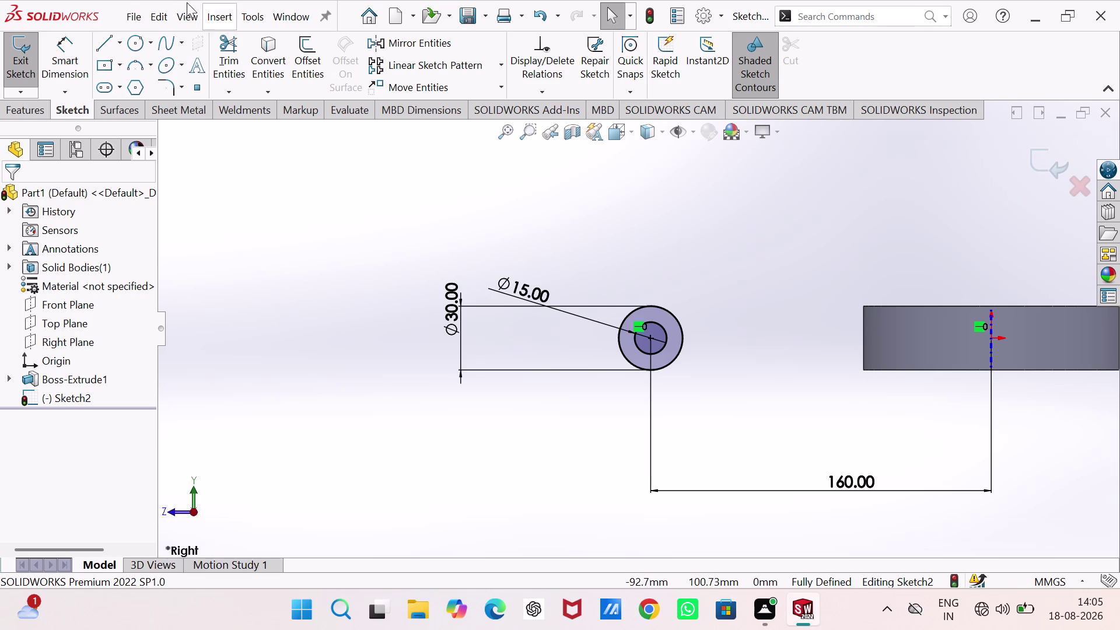
click(18, 65)
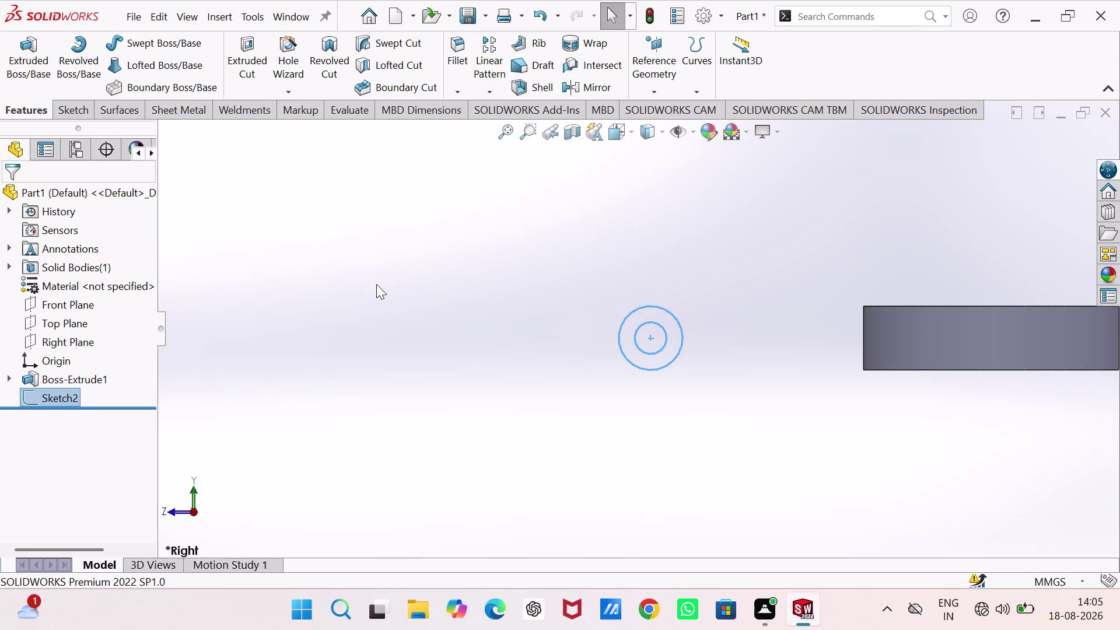
In isometric view, extrude Sketch2 into an 80 mm Mid Plane tube.
key(ctrl+7)
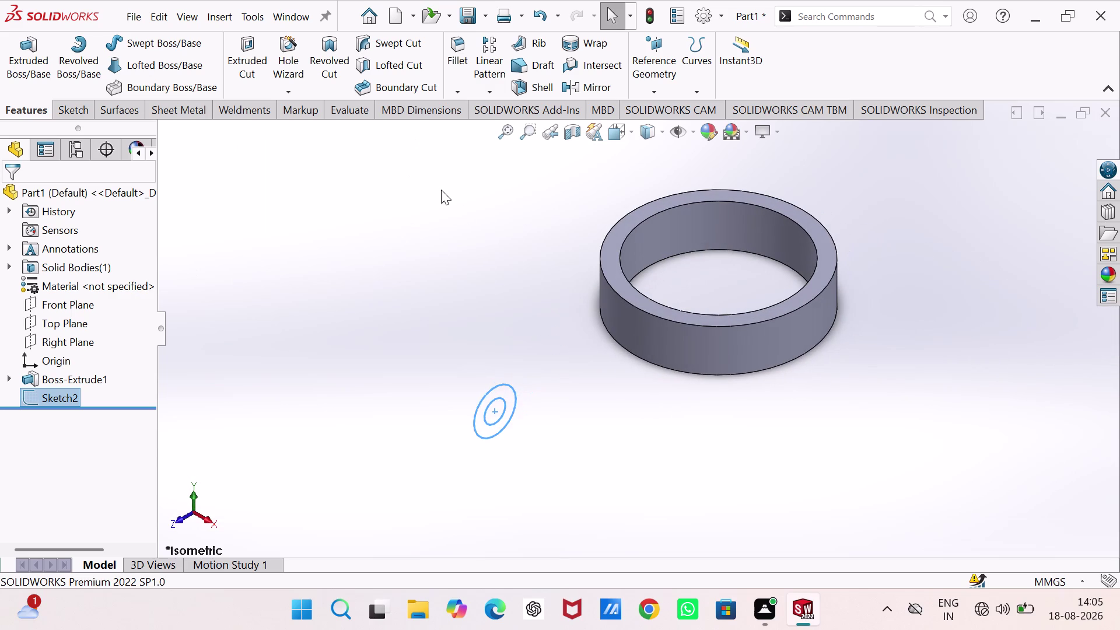
click(29, 37)
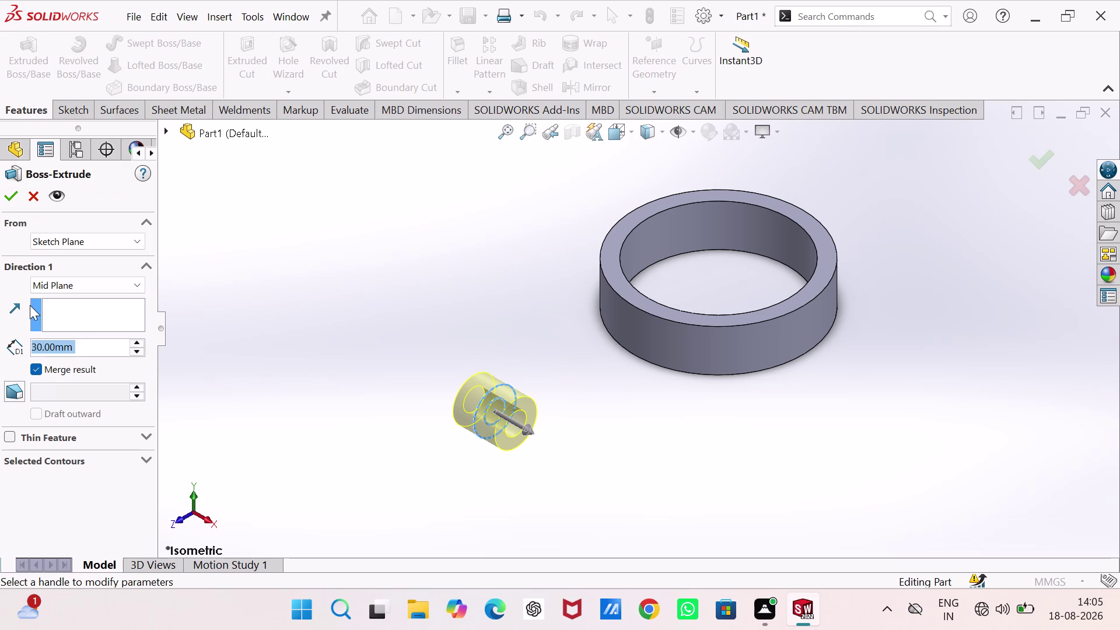
key(4)
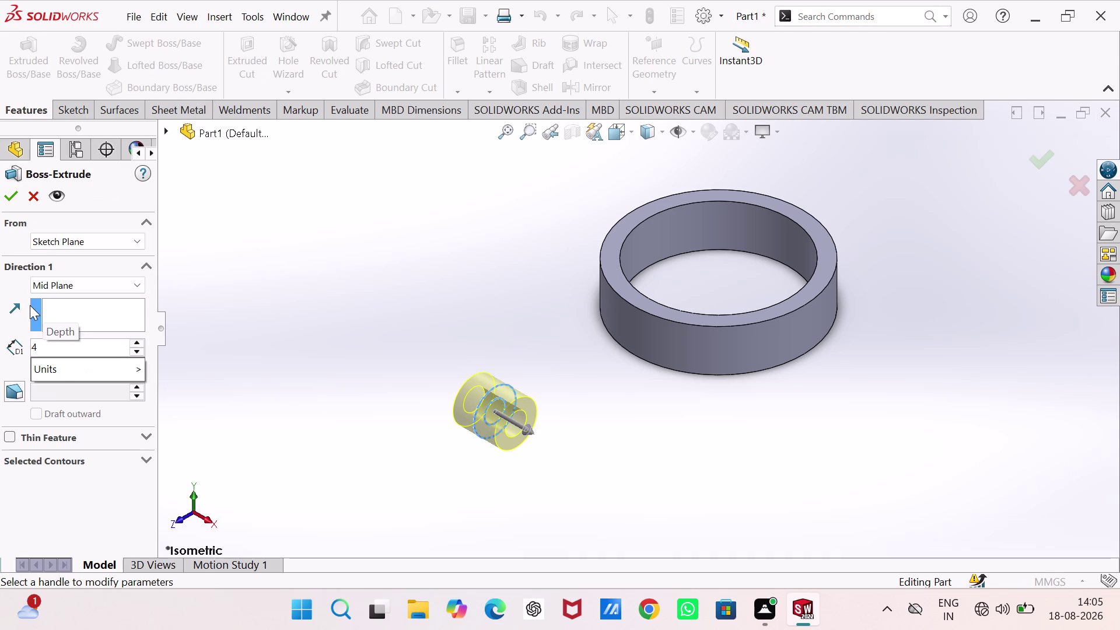
key(BackSpace)
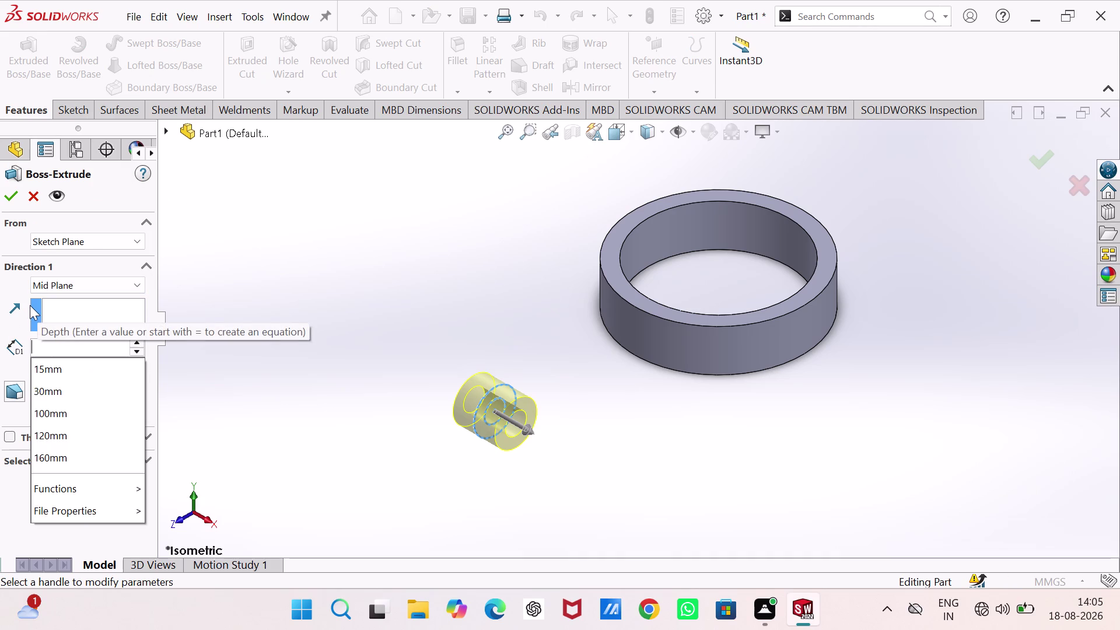
text(80)
key(Return)
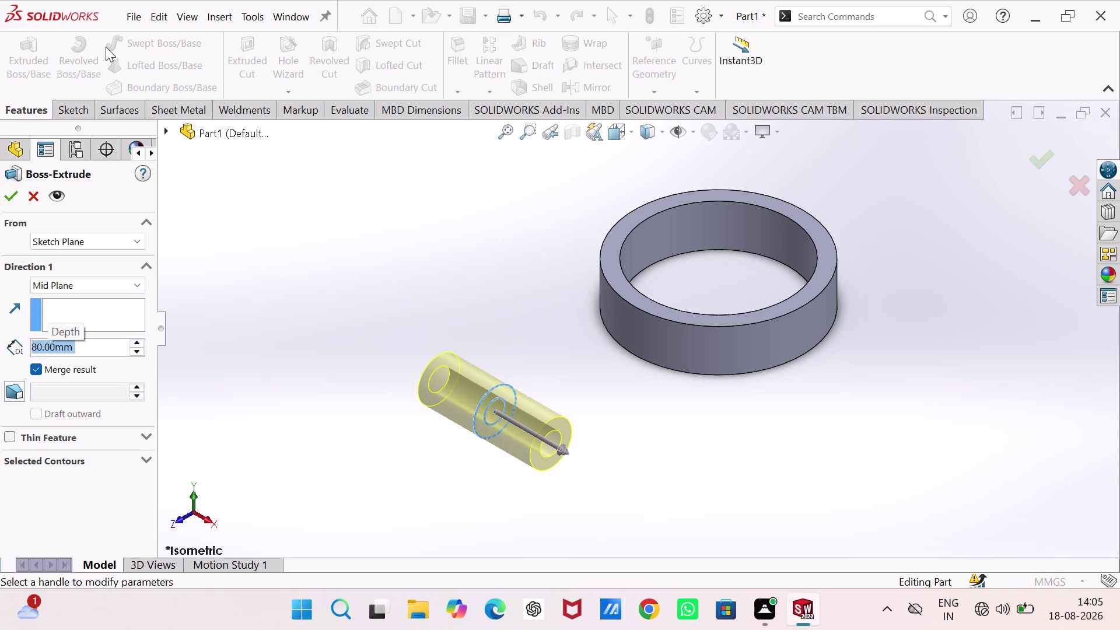
click(9, 199)
click(294, 253)
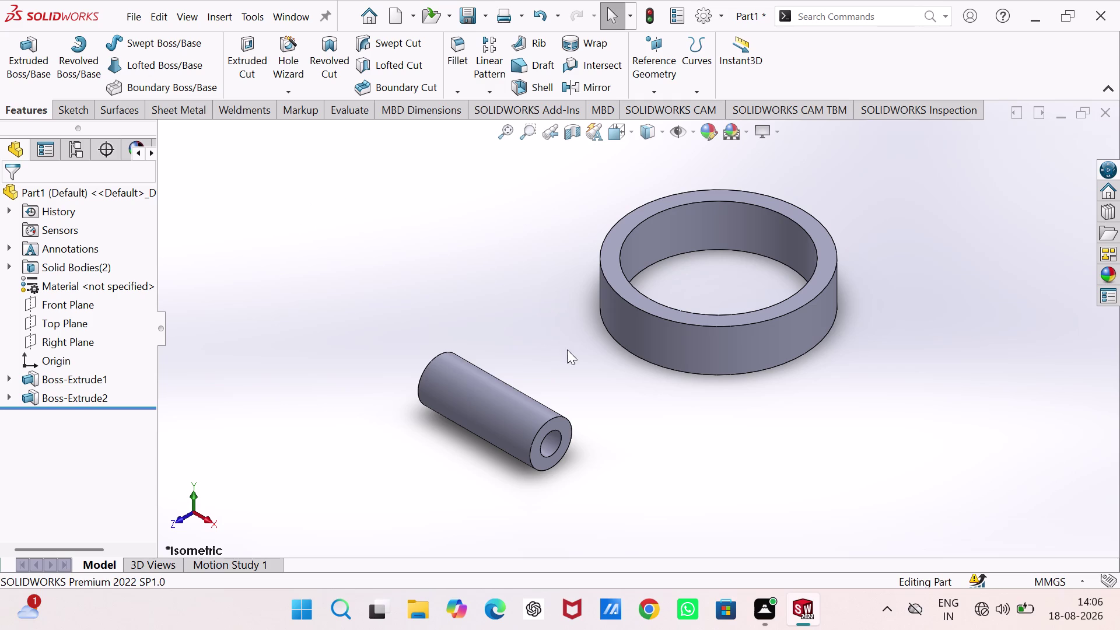
click(66, 317)
Convert the ring's outer edge and the tube's top edge into a Top Plane sketch.
click(81, 291)
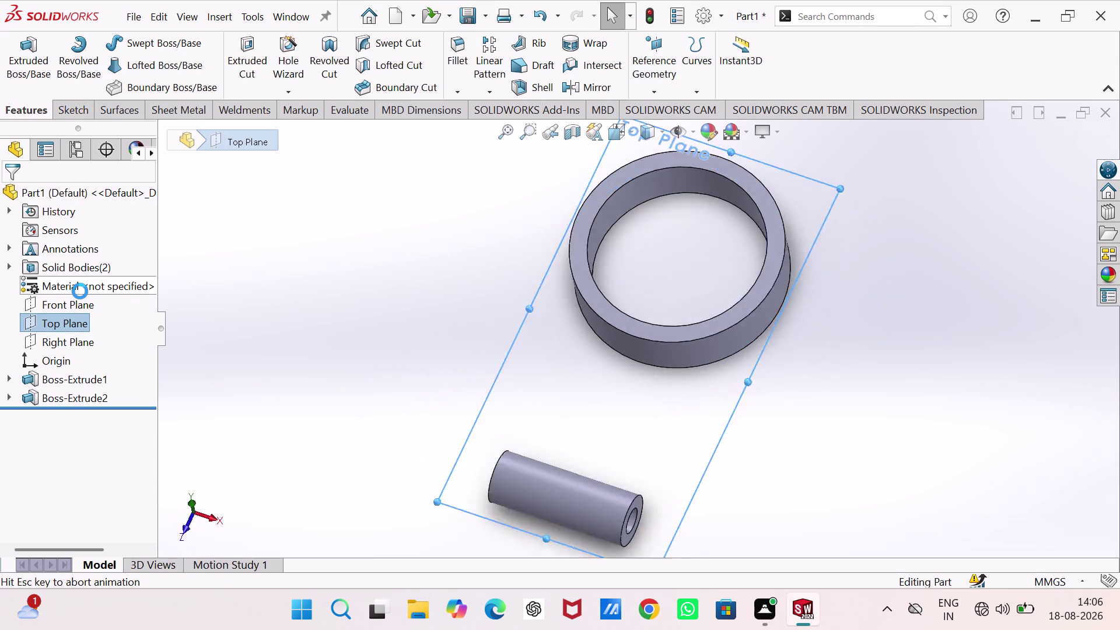
click(307, 272)
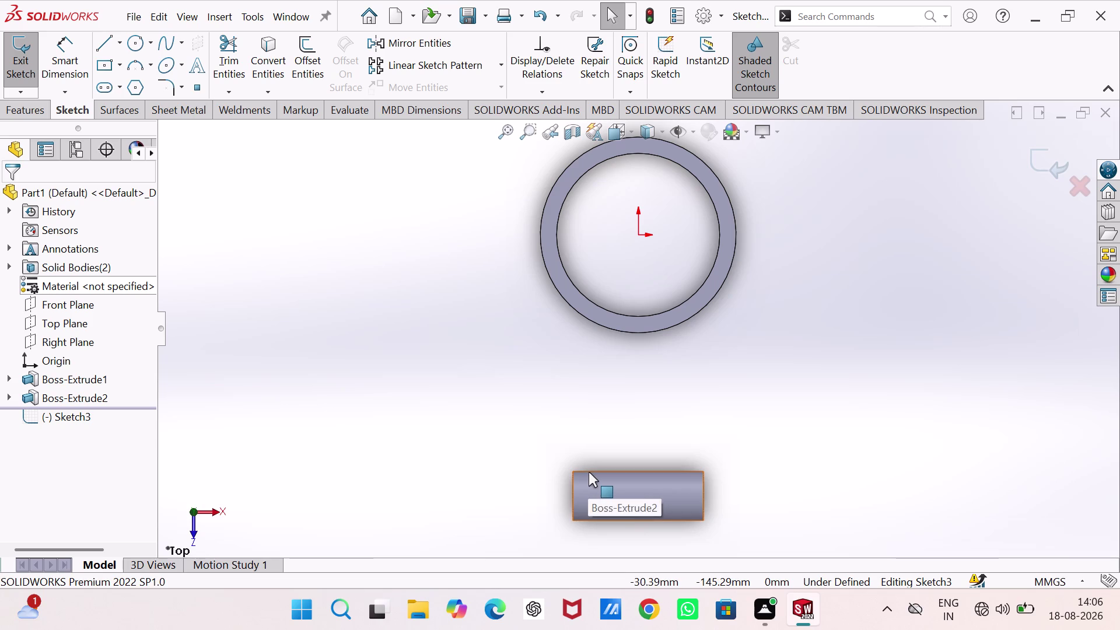
click(267, 50)
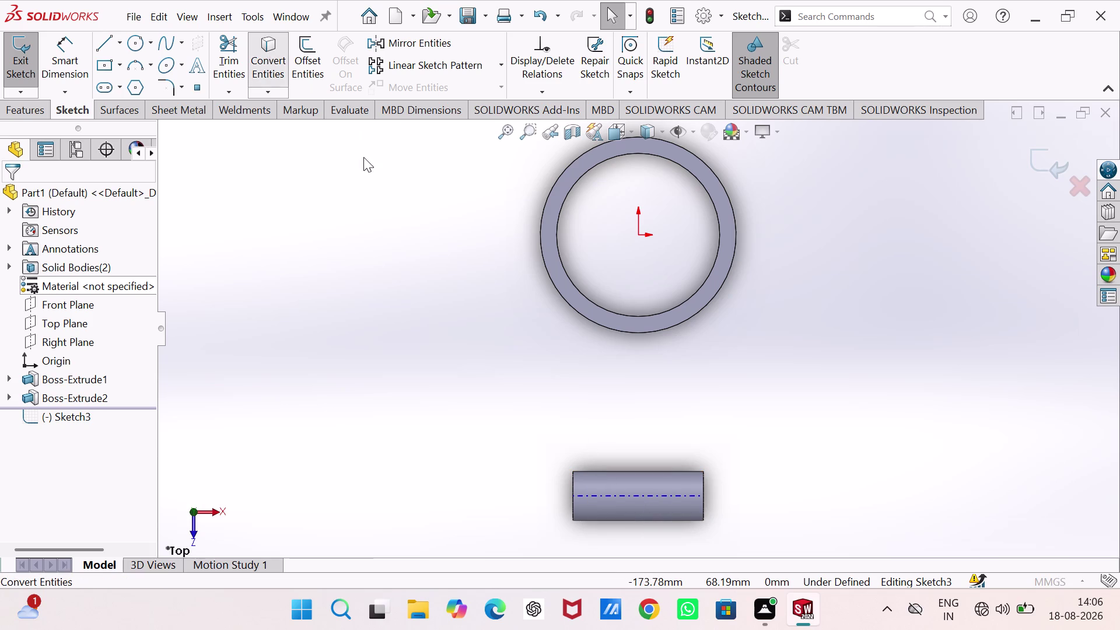
click(585, 319)
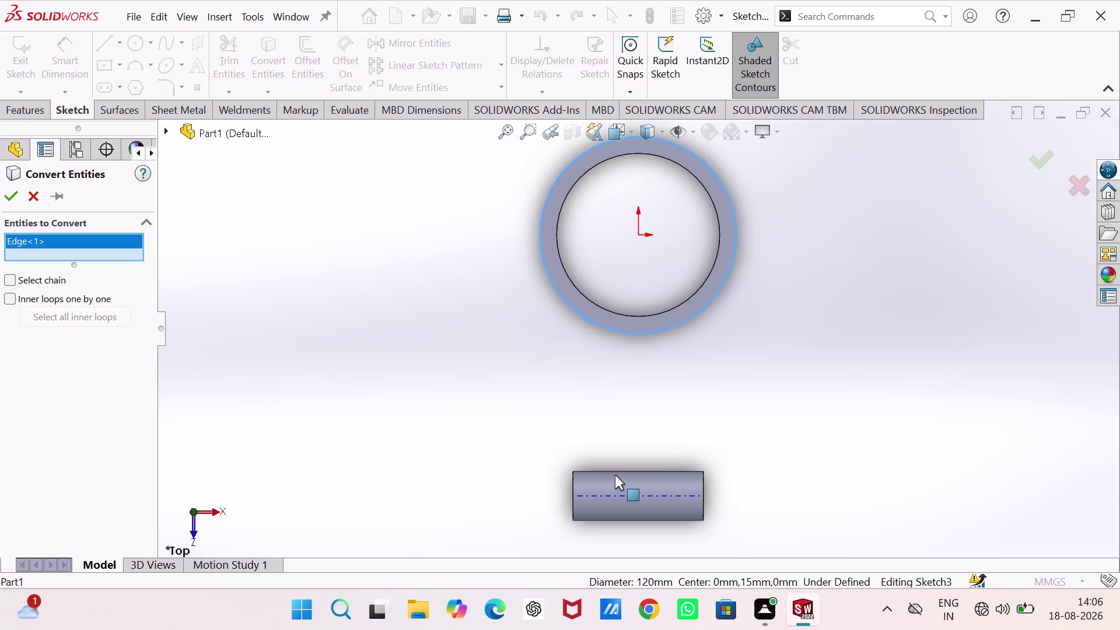
click(675, 472)
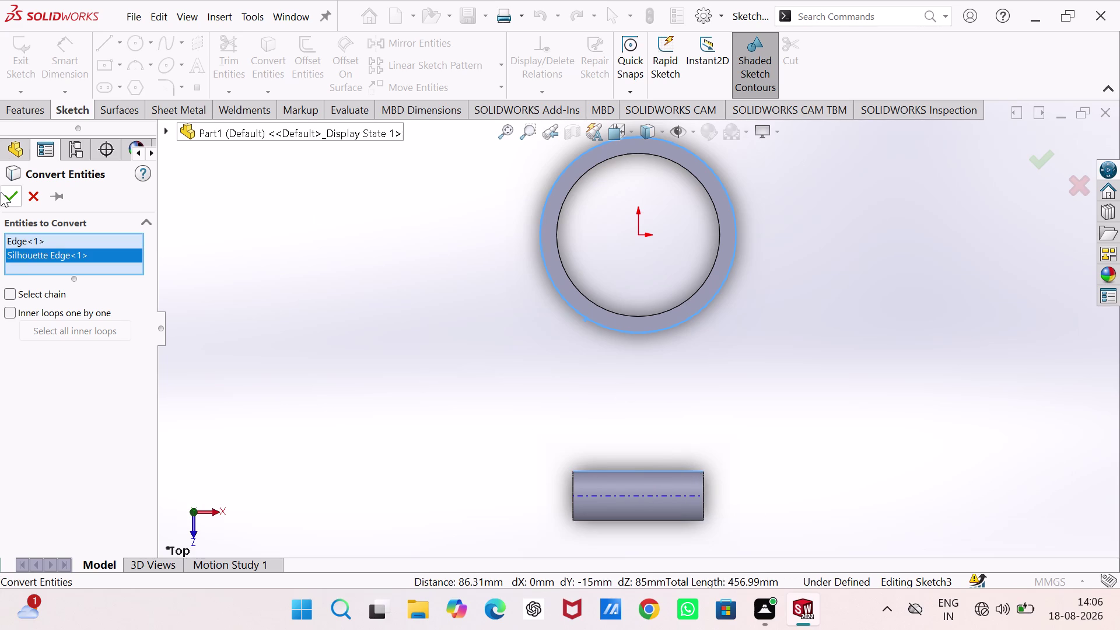
click(8, 195)
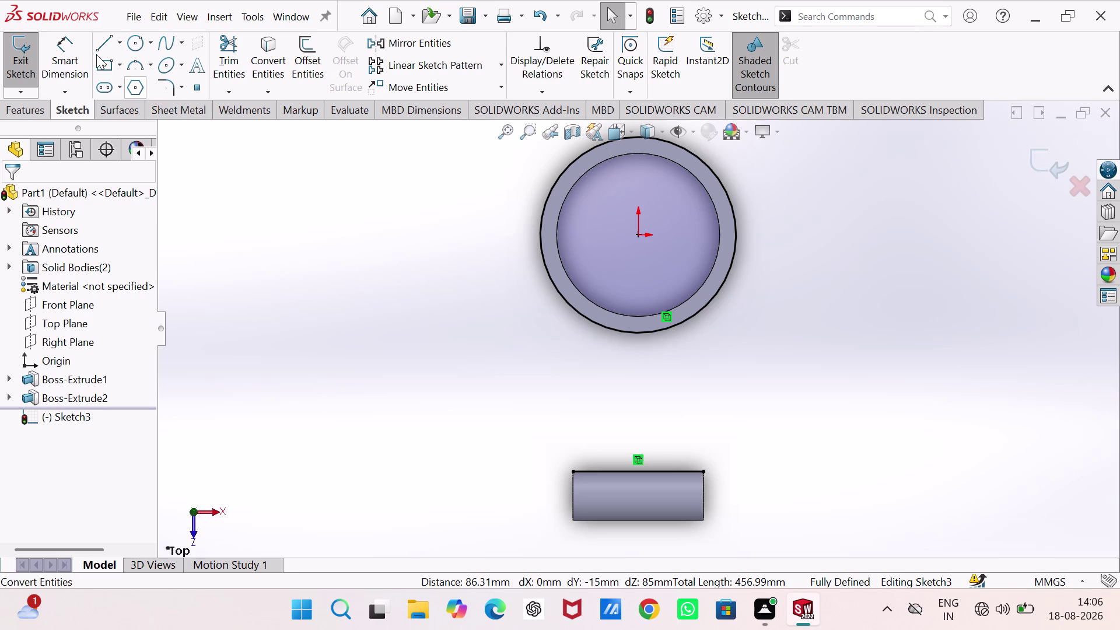
click(102, 39)
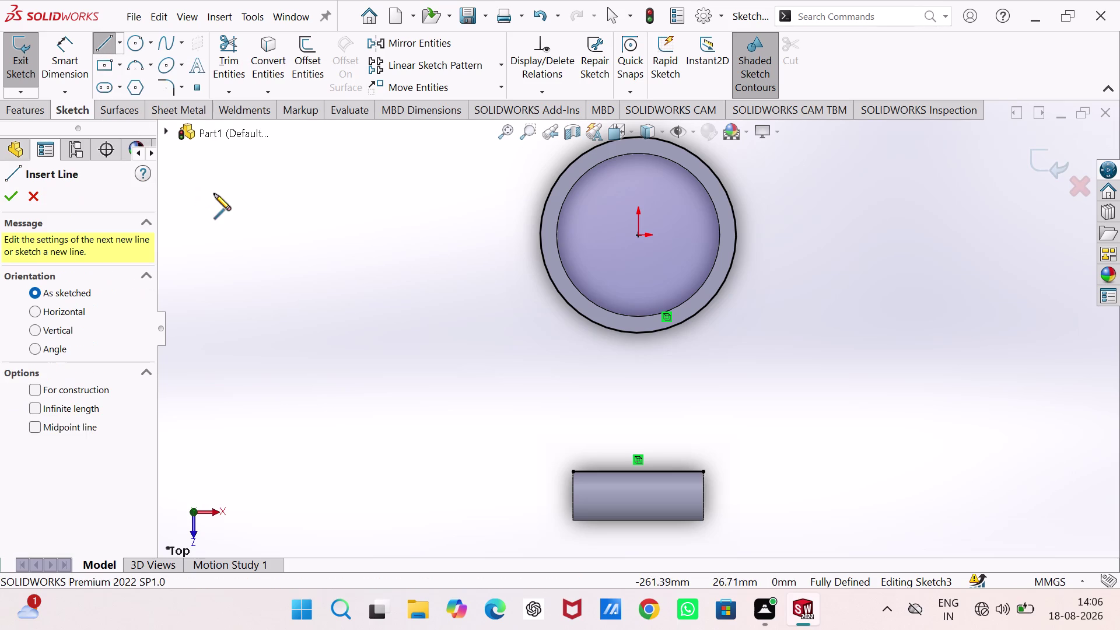
Draw two lines from the ring's sides down to the tube's corners.
click(539, 236)
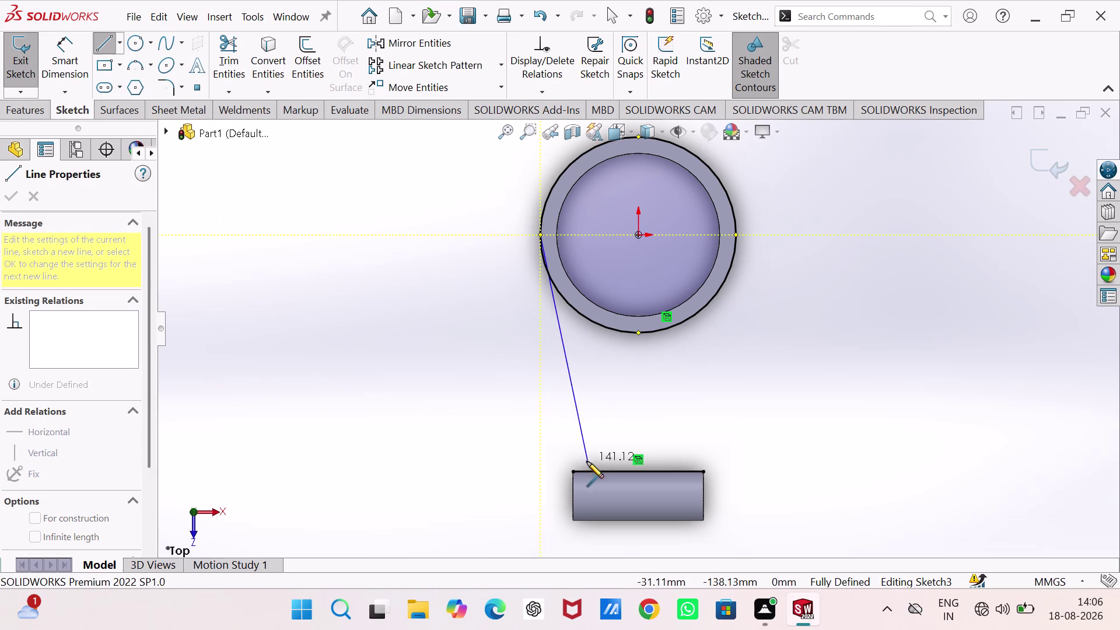
click(575, 472)
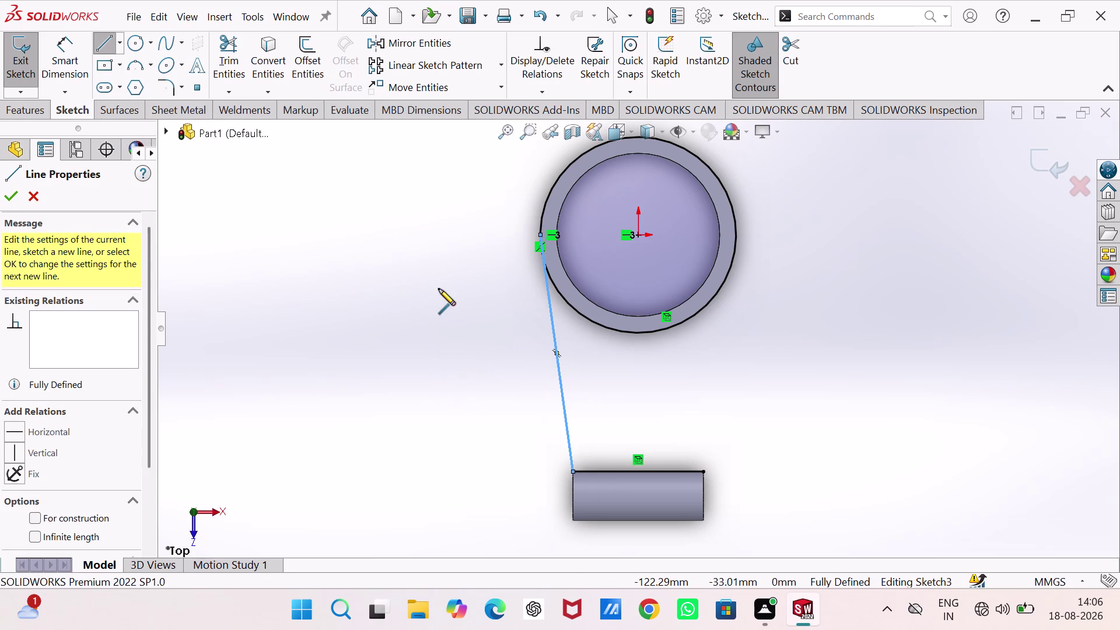
click(736, 235)
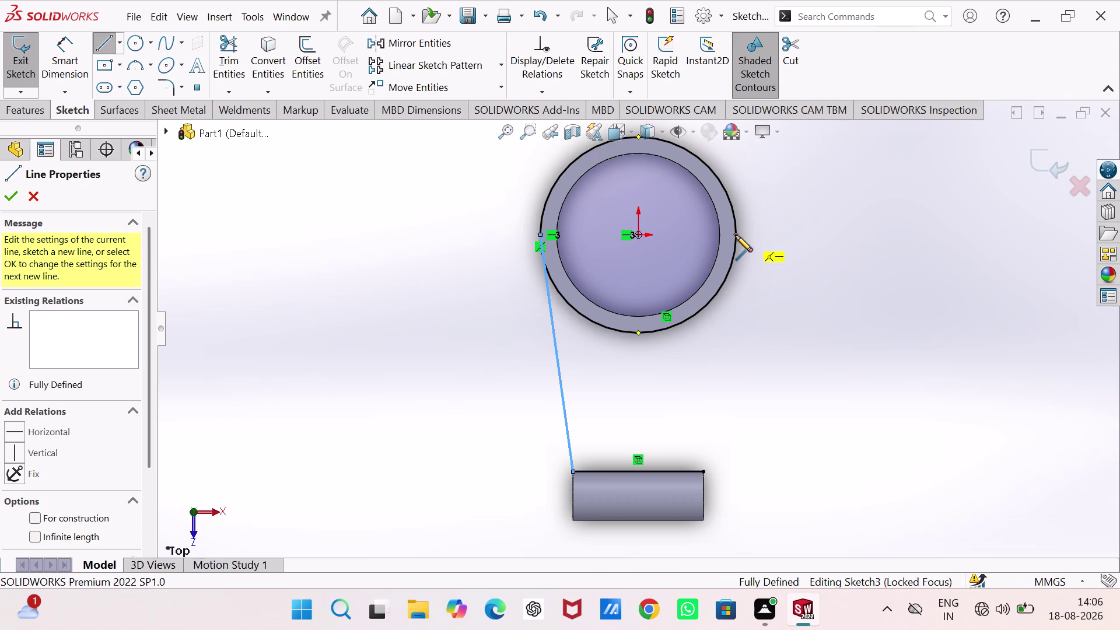
click(706, 471)
right_click(854, 327)
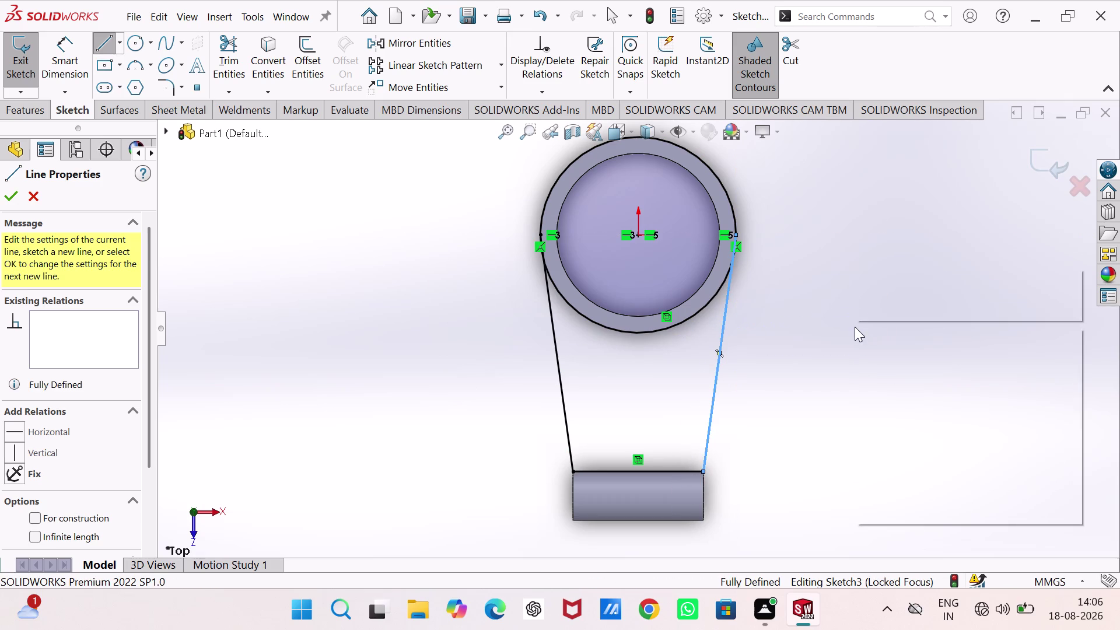
click(871, 338)
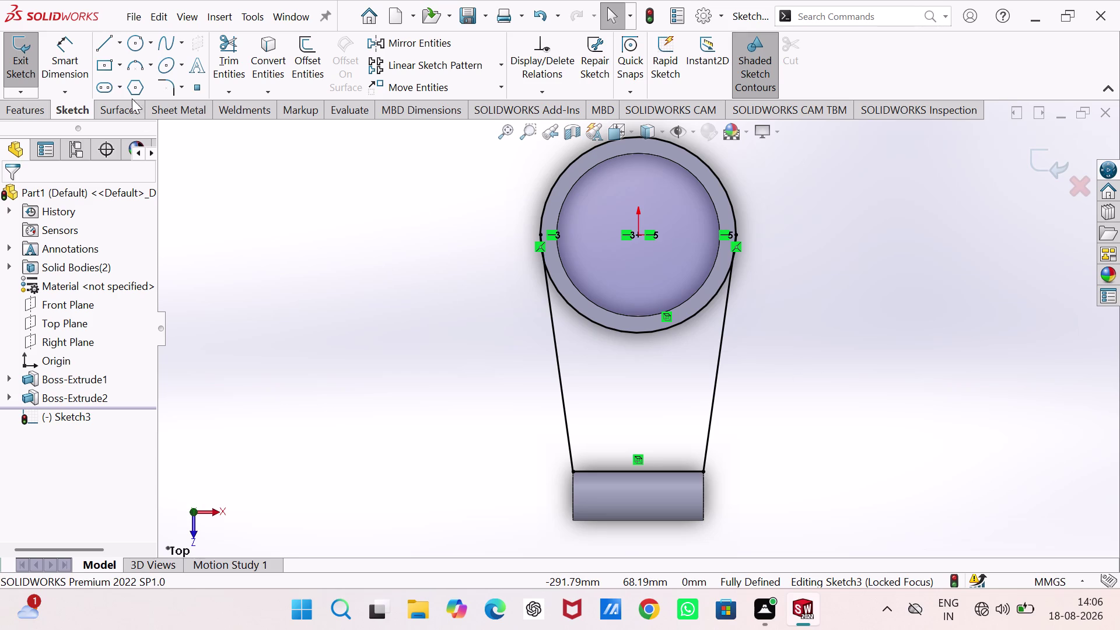
click(236, 45)
click(563, 172)
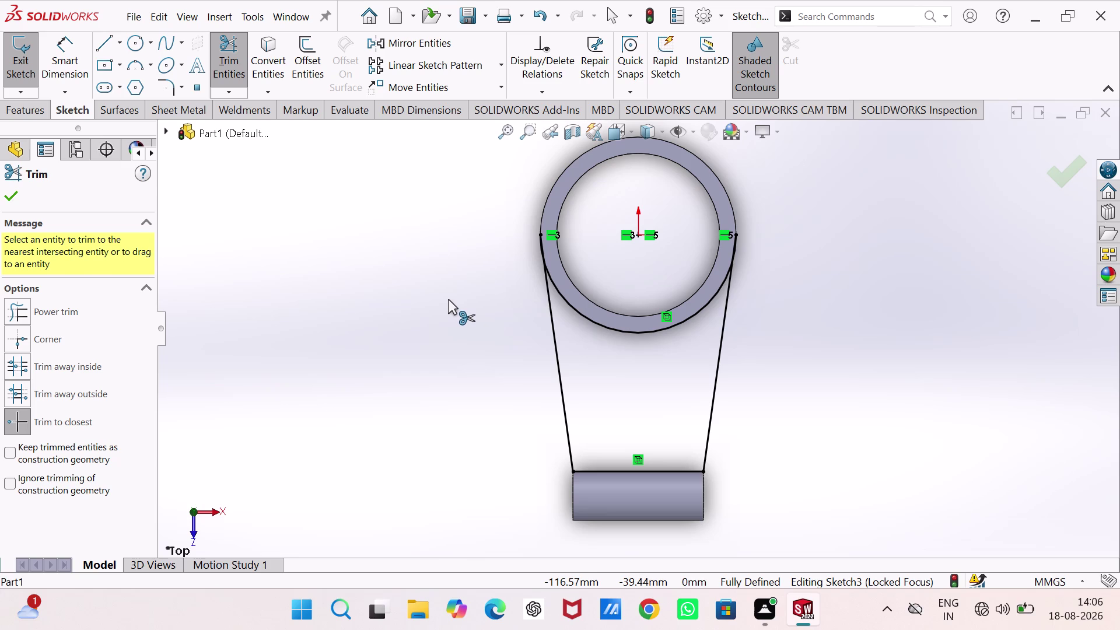
key(Escape)
key(Escape)
Add a Tangent relation between the left line and the ring's outer arc.
click(551, 319)
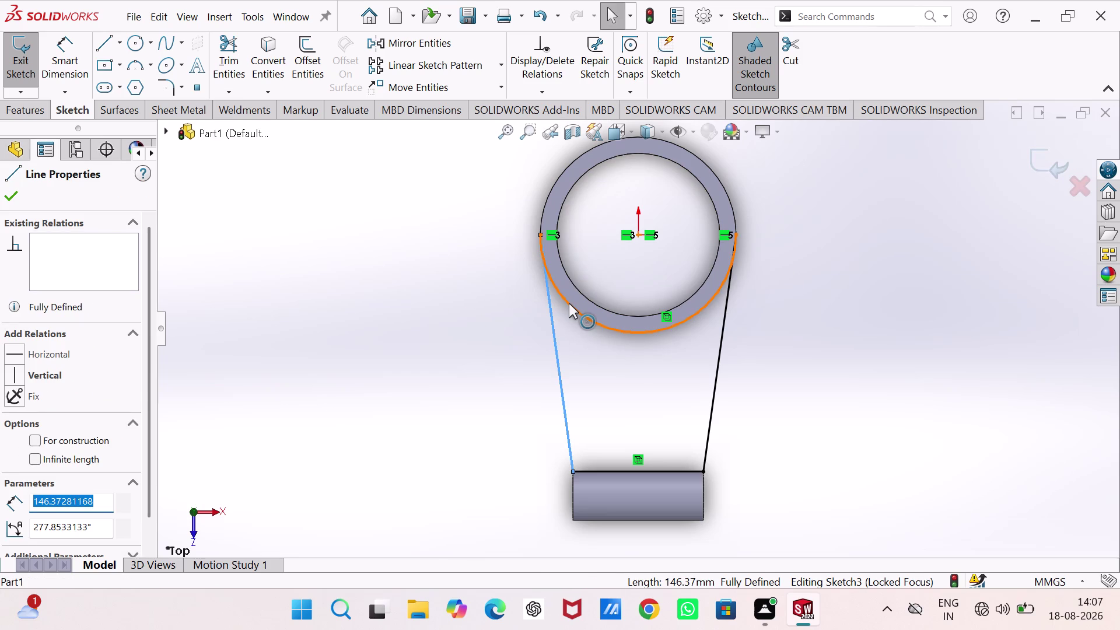
click(569, 303)
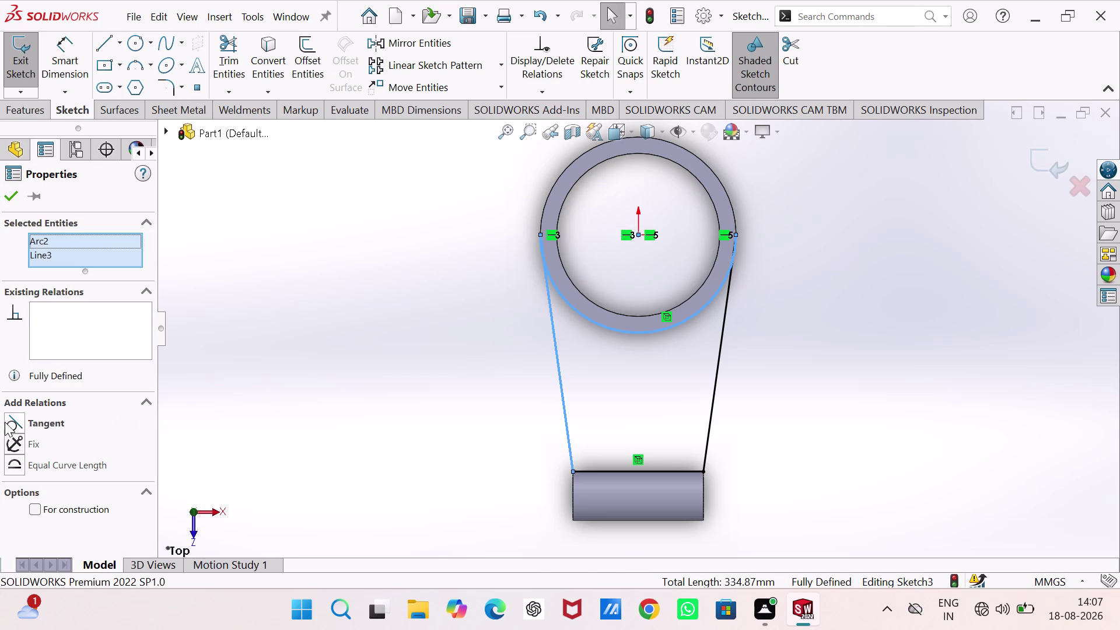
click(9, 421)
click(438, 316)
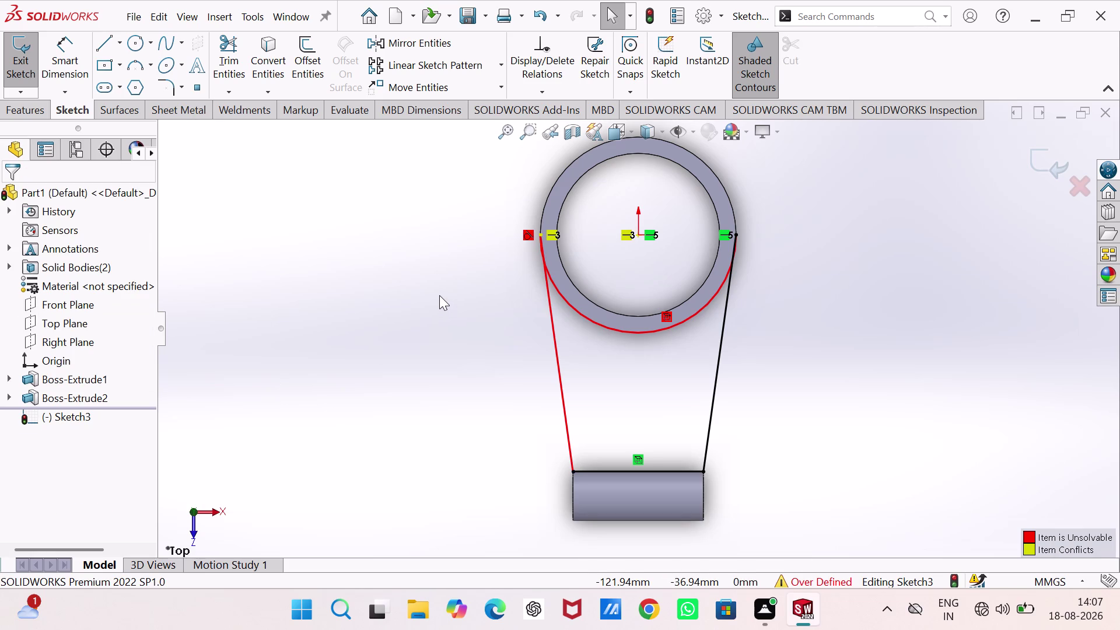
key(ctrl+Escape)
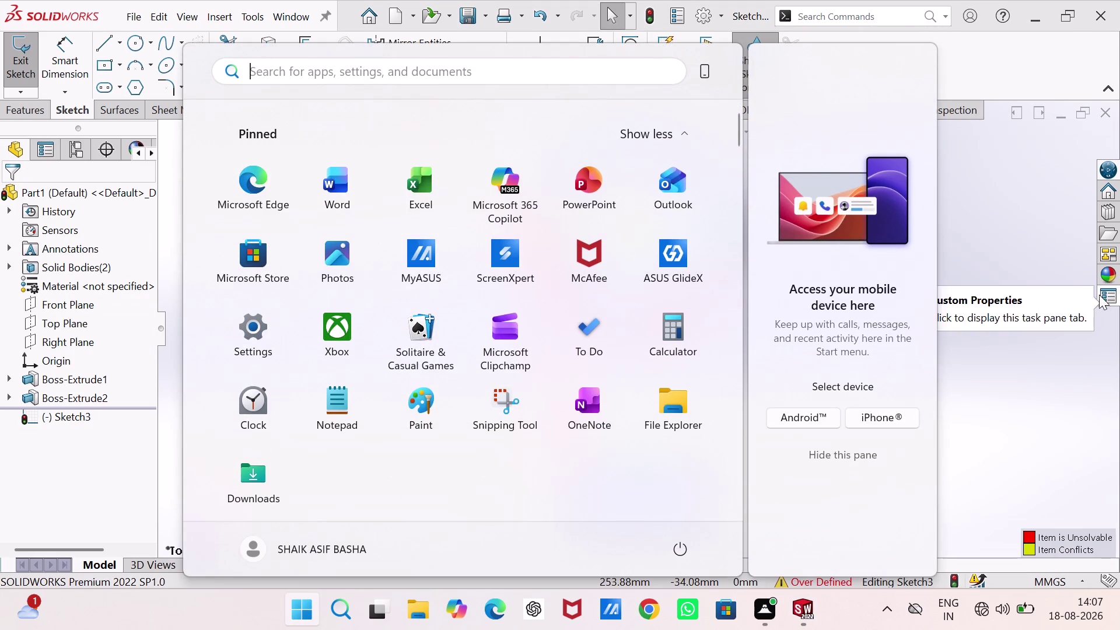
Dismiss the Start menu and undo the conflicting tangent relation.
click(1038, 260)
key(ctrl+z)
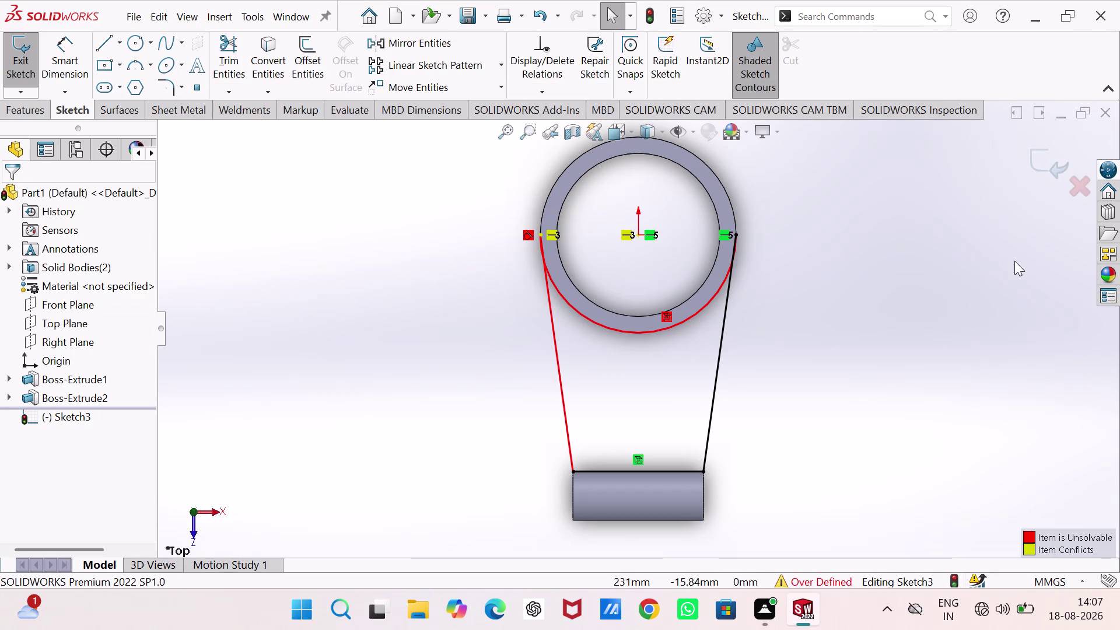
key(ctrl+z)
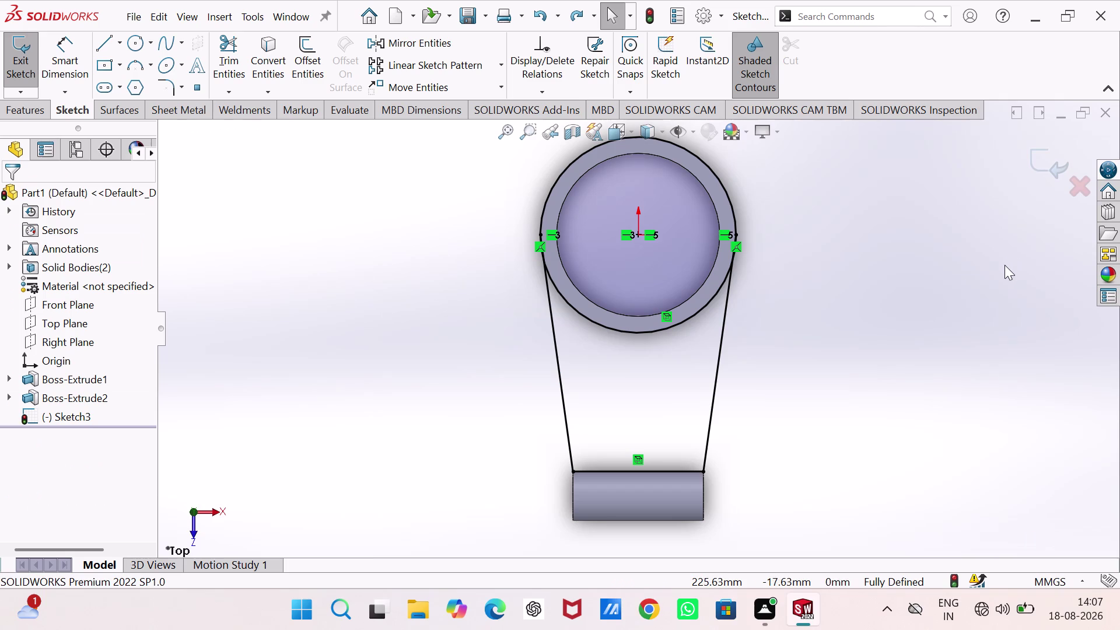
Delete the right and left connecting lines from Sketch3.
click(723, 338)
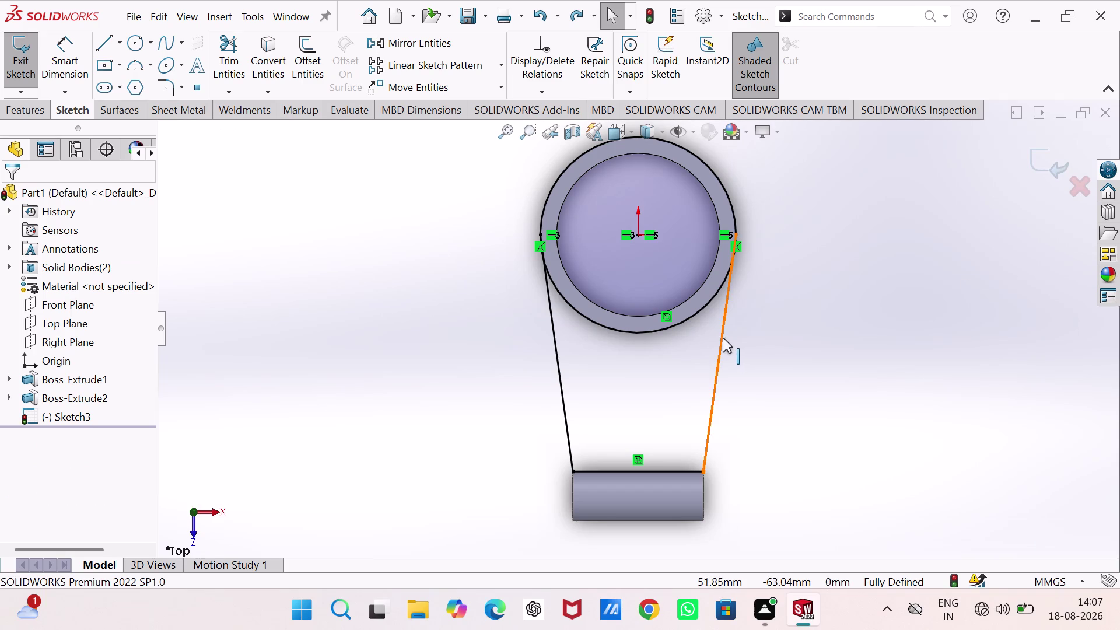
key(Delete)
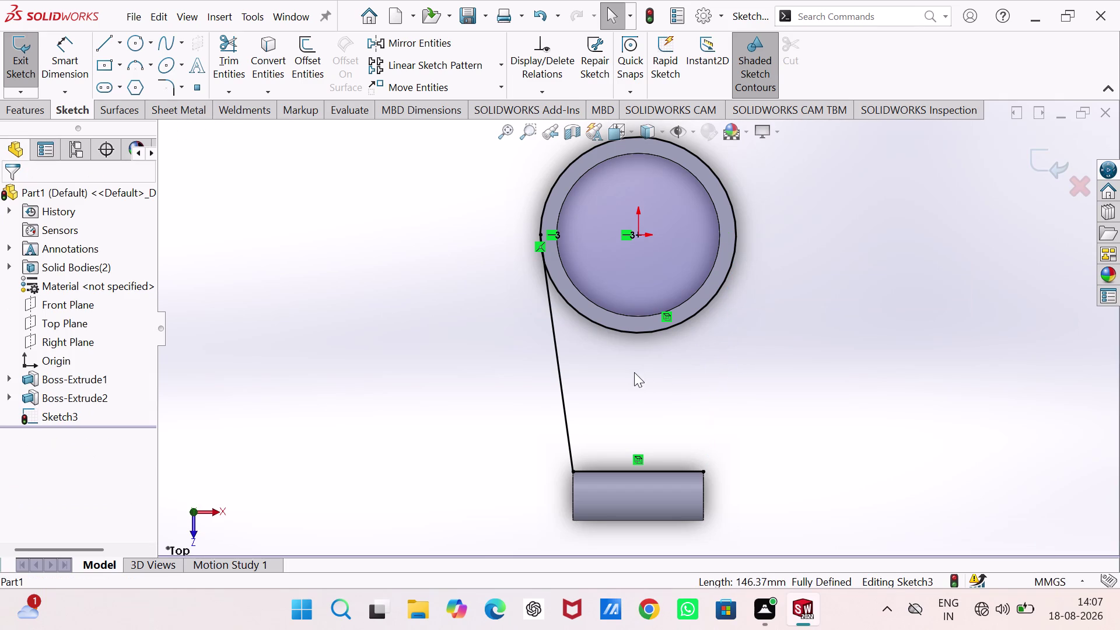
click(560, 381)
key(Delete)
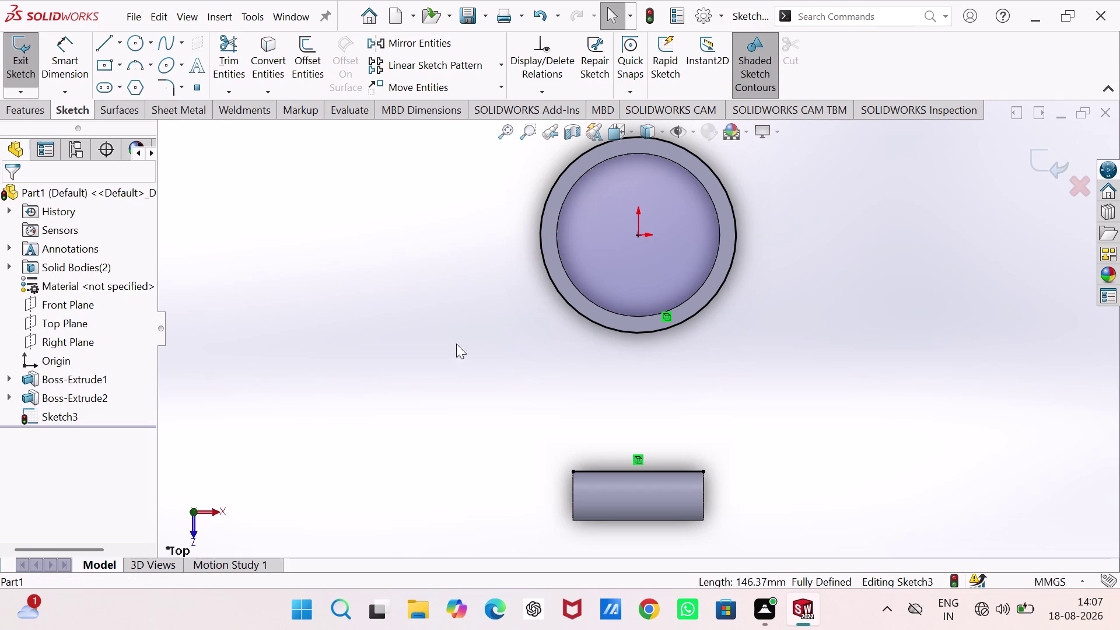
click(105, 43)
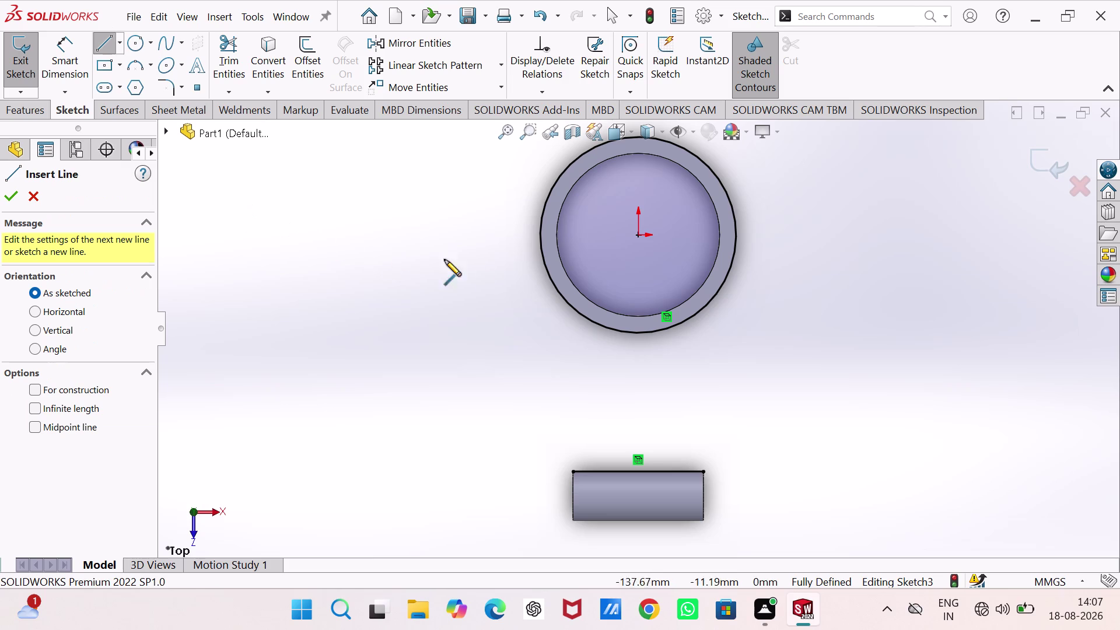
Redraw the left and right lines from the ring to the tube's corners.
click(543, 255)
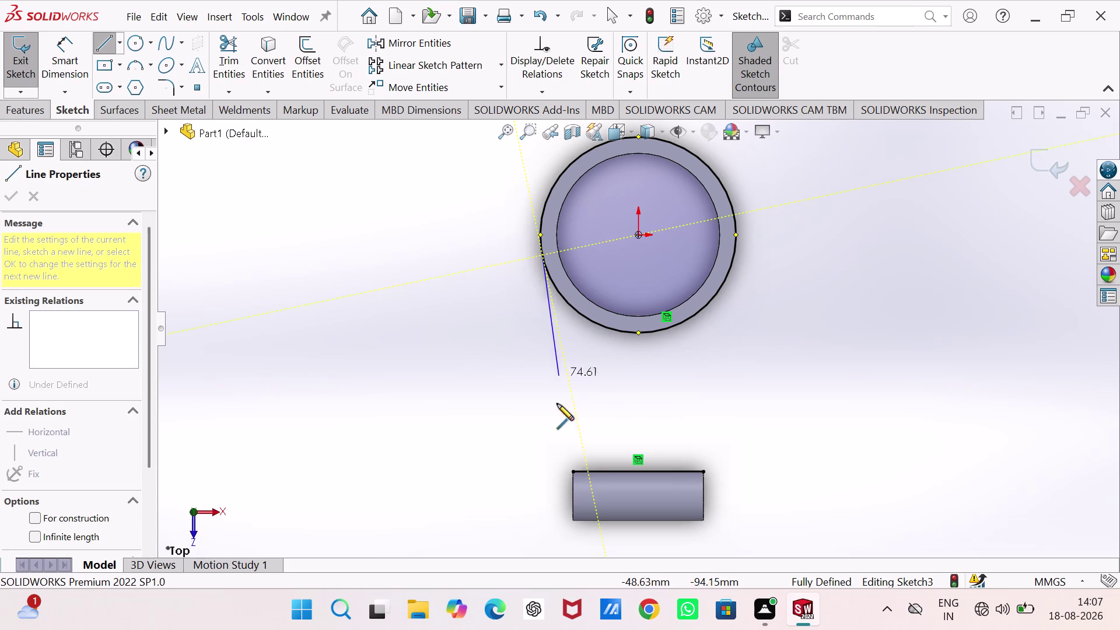
click(575, 473)
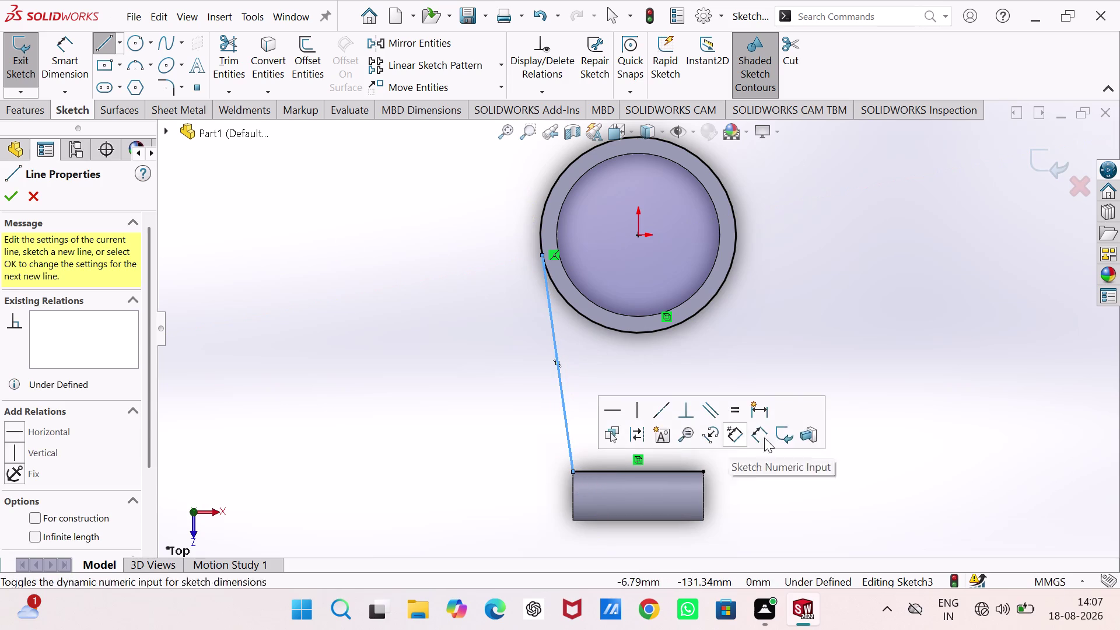
click(735, 256)
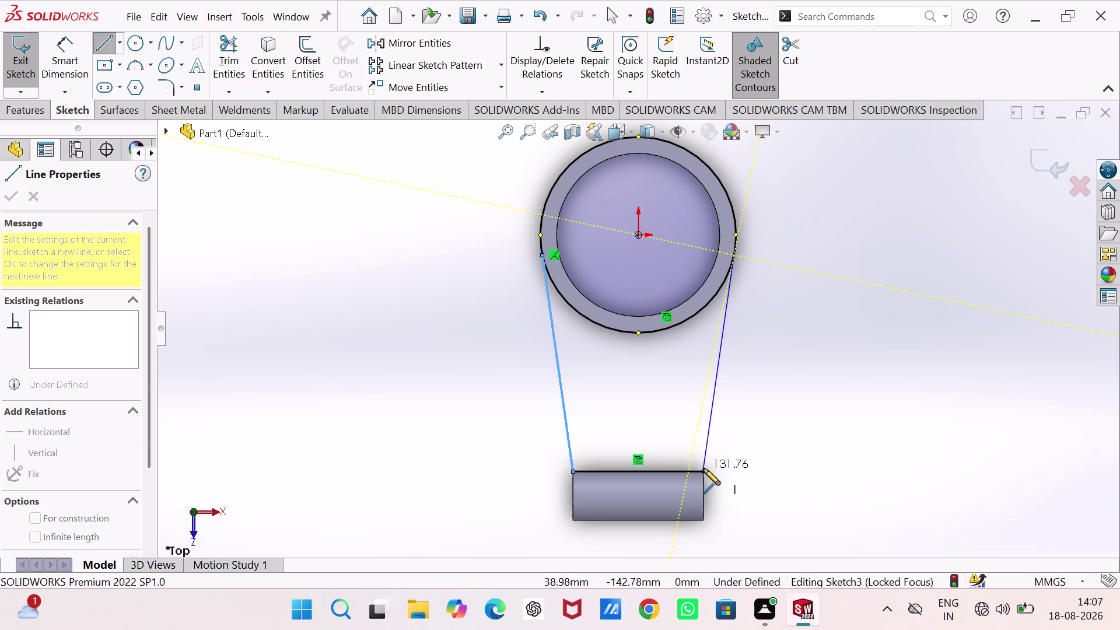
click(703, 472)
right_click(841, 290)
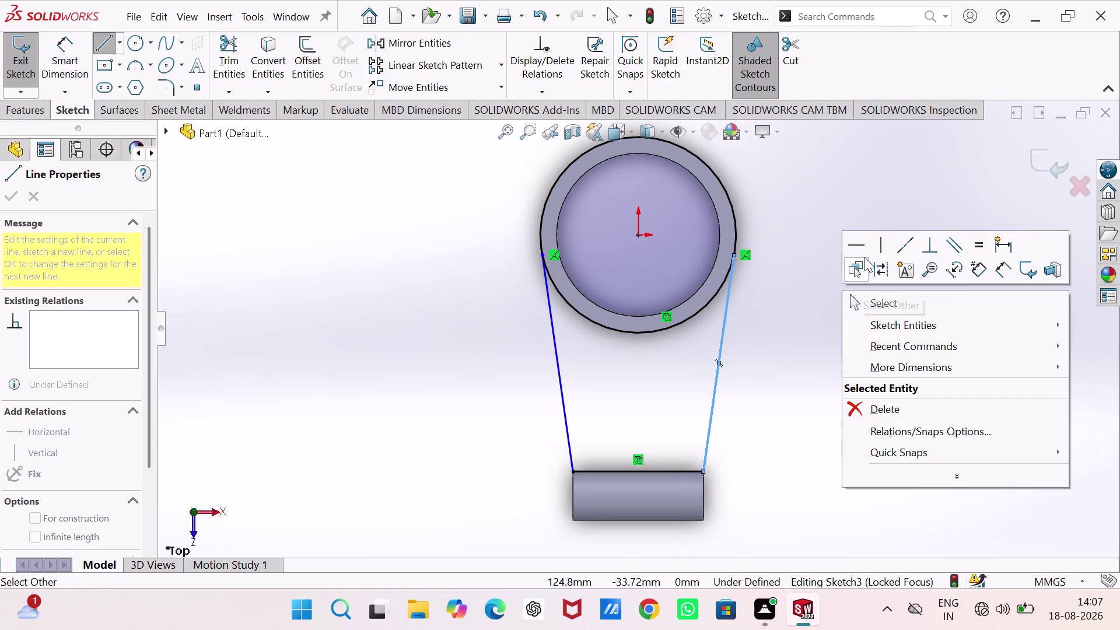
click(869, 303)
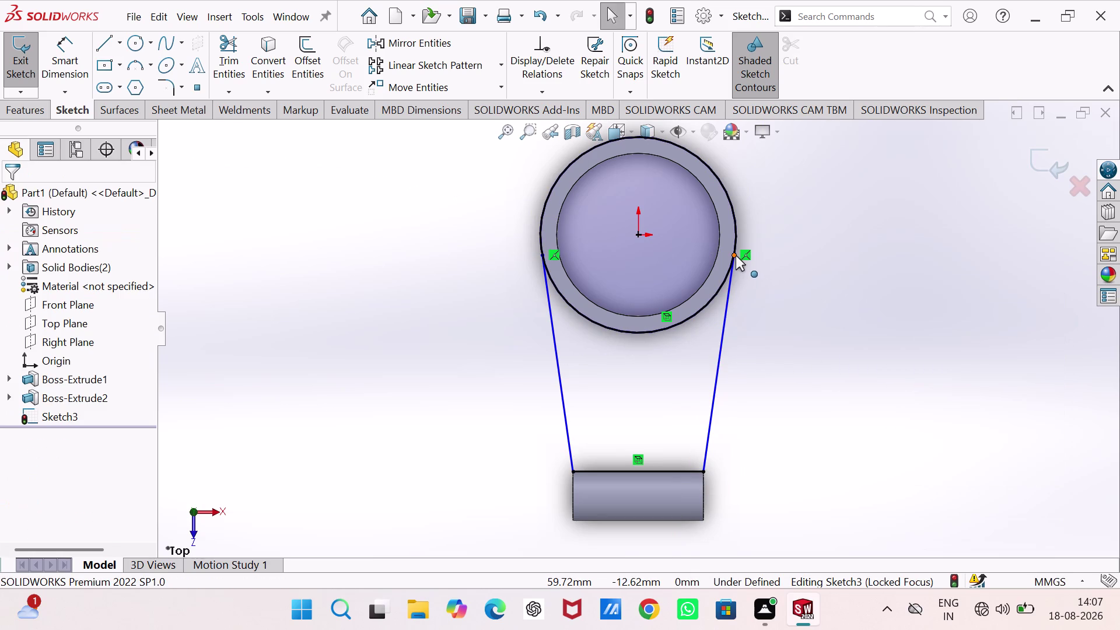
Make both connecting lines tangent to the ring's outer arc.
click(735, 256)
click(722, 281)
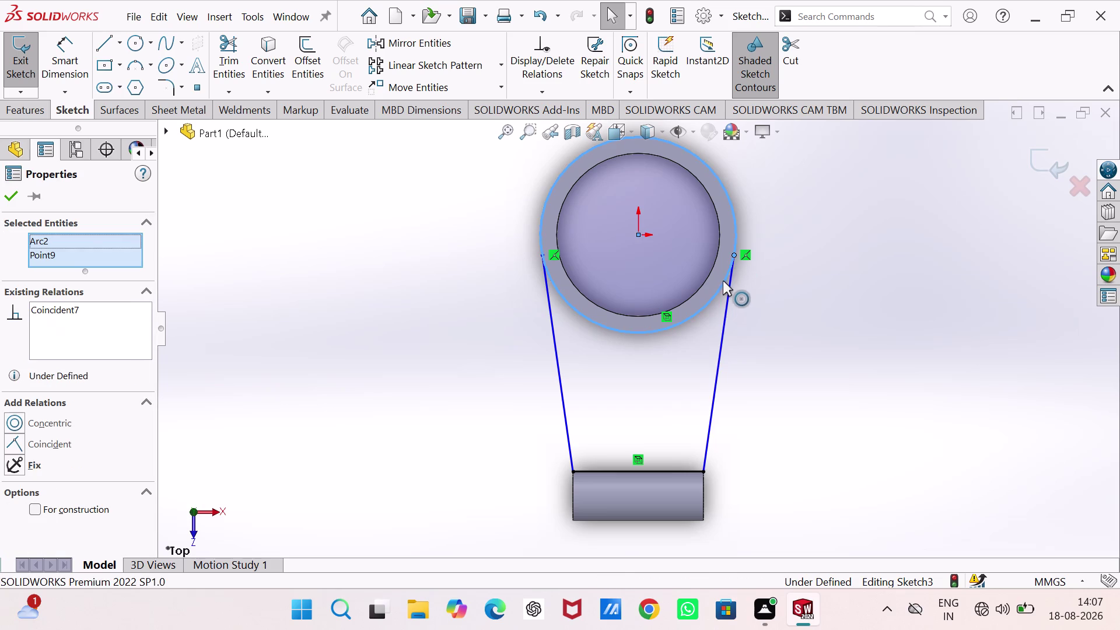
click(777, 298)
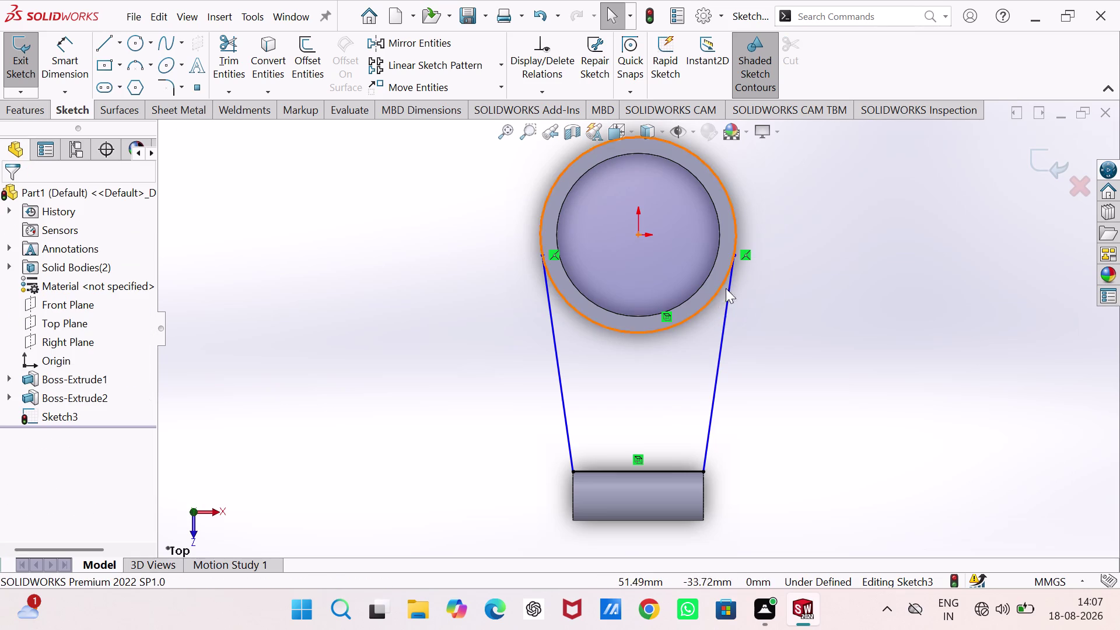
click(731, 288)
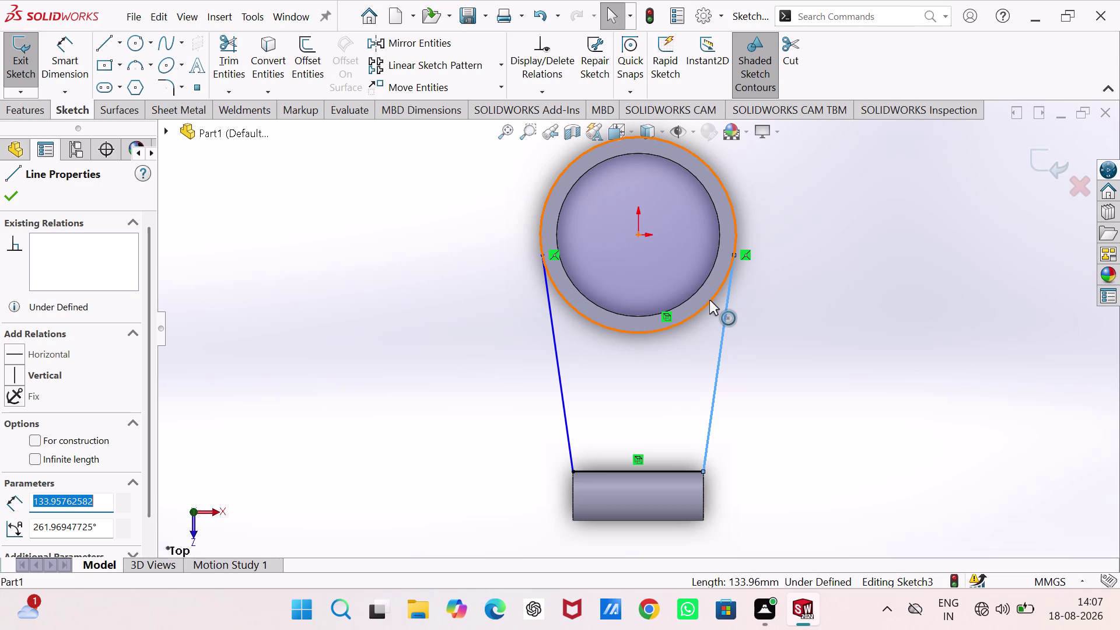
click(710, 299)
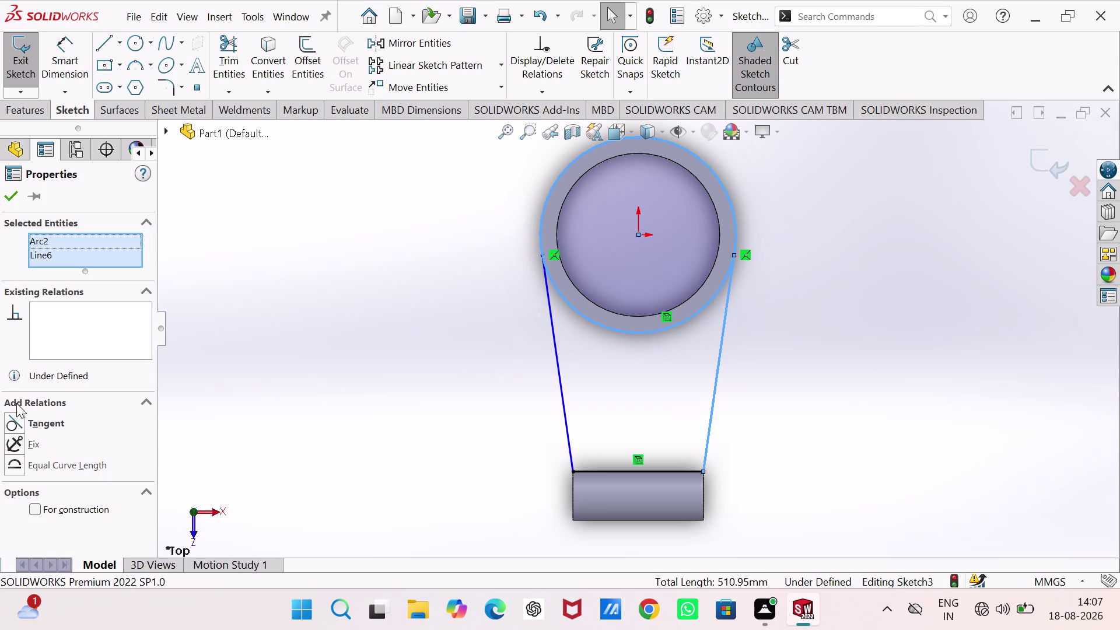
click(15, 418)
click(303, 306)
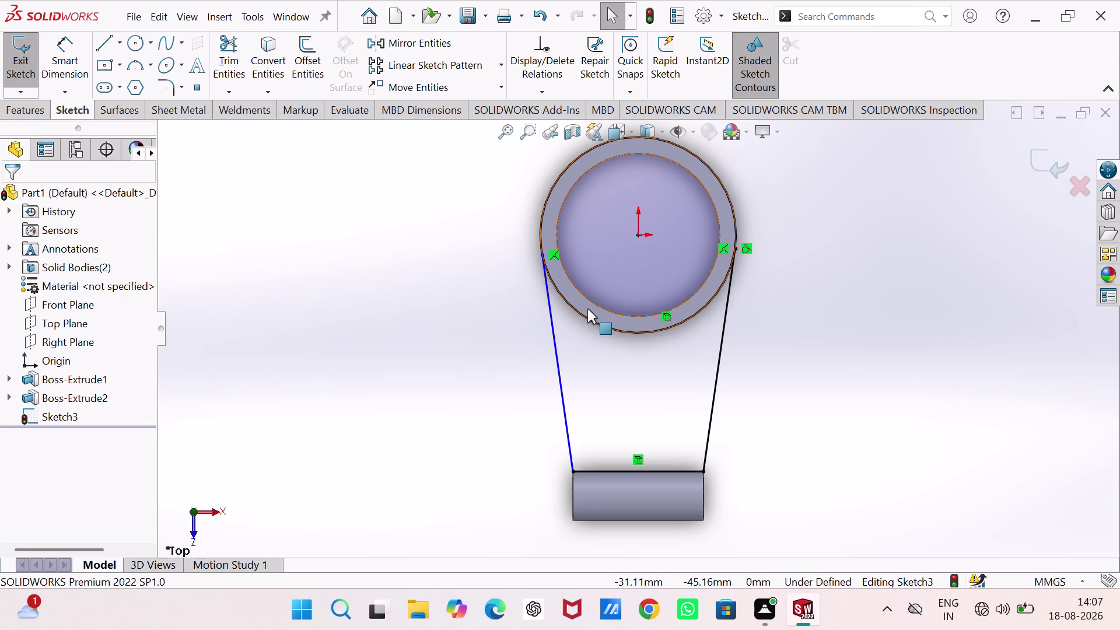
click(578, 312)
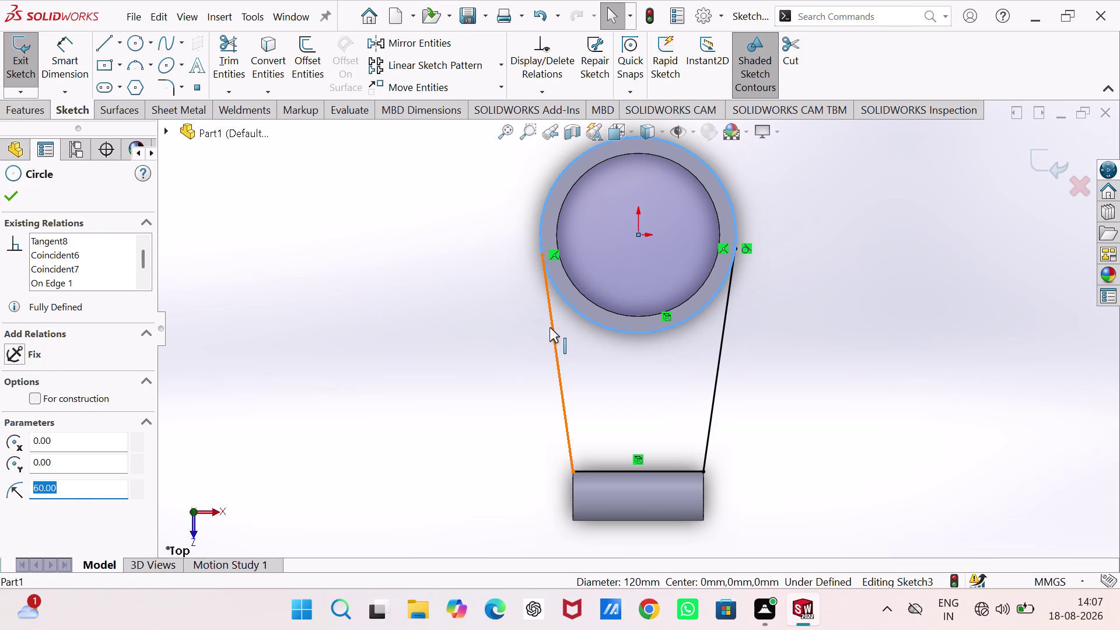
click(552, 327)
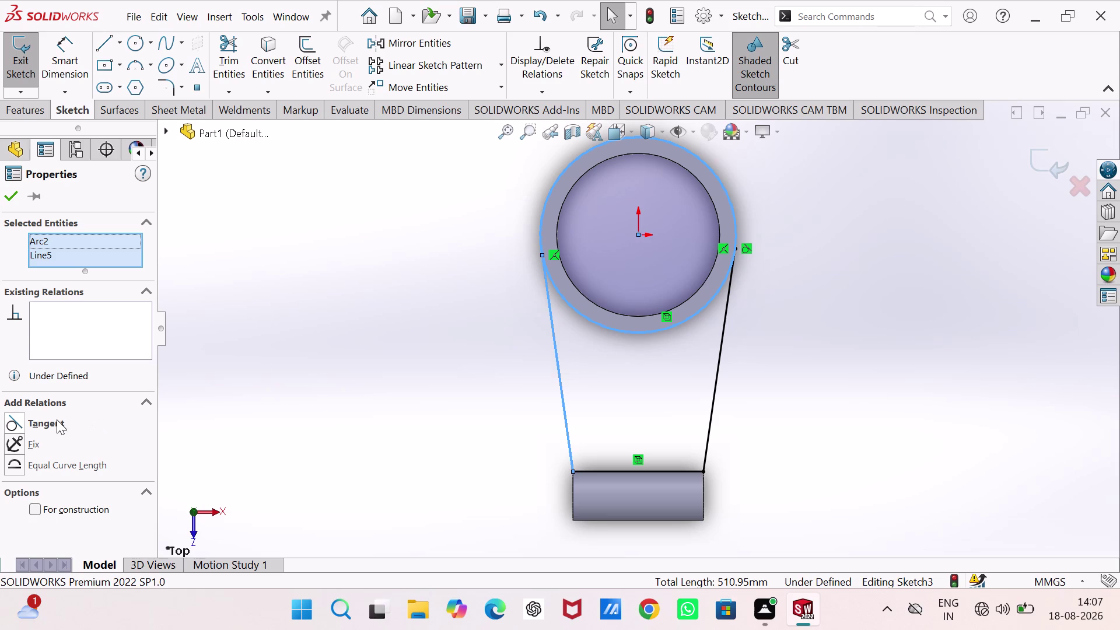
click(57, 419)
click(259, 331)
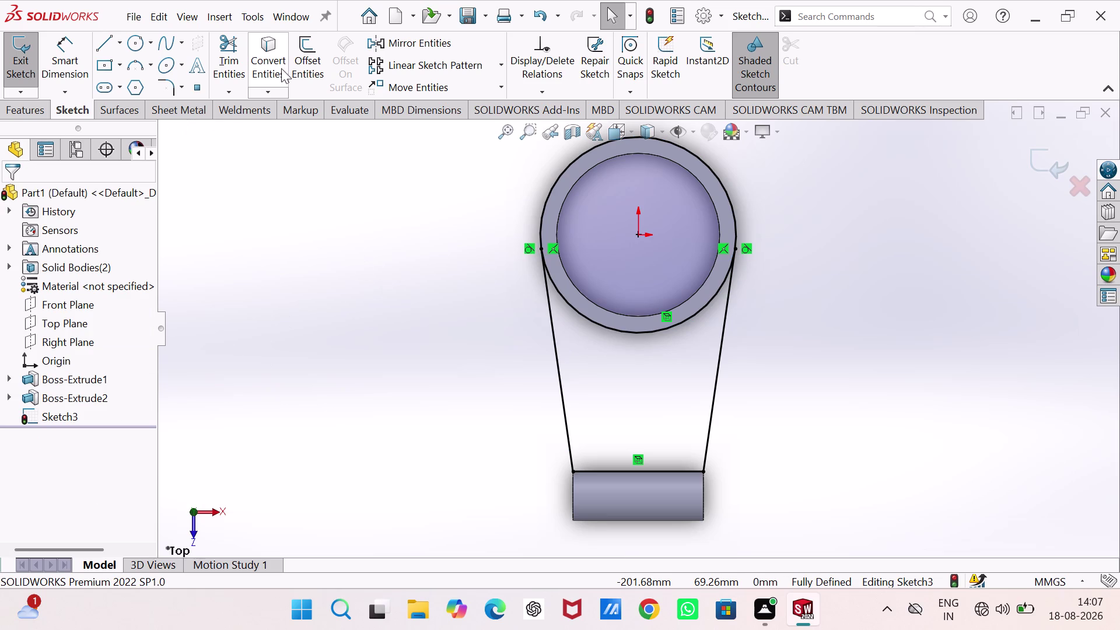
Trim the unwanted arc between the lines and exit the arm sketch.
click(223, 48)
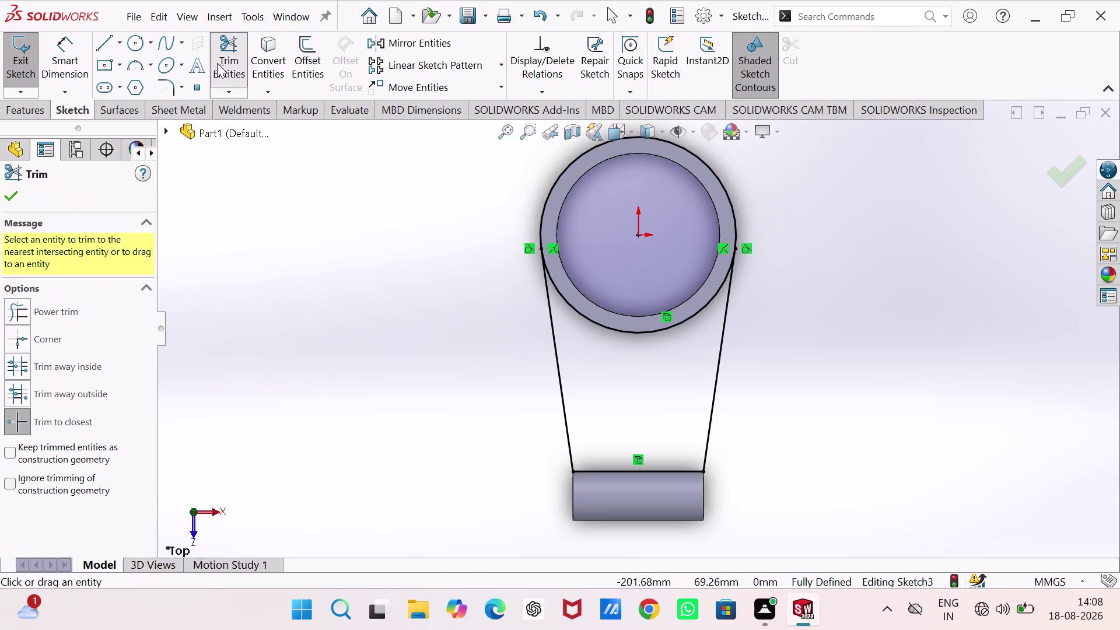
click(547, 193)
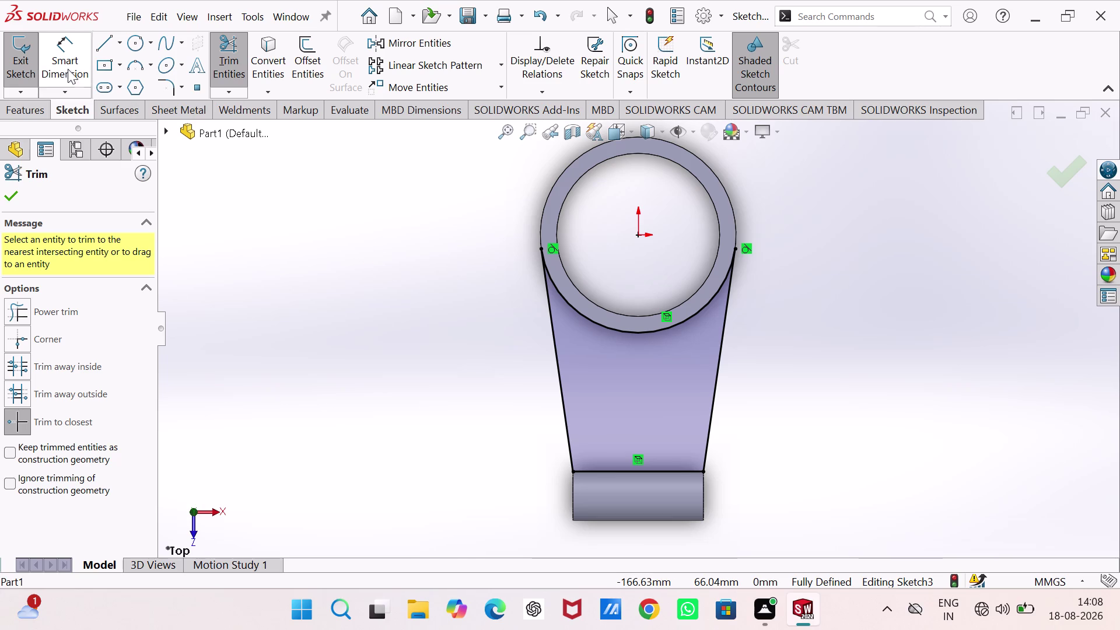
click(2, 196)
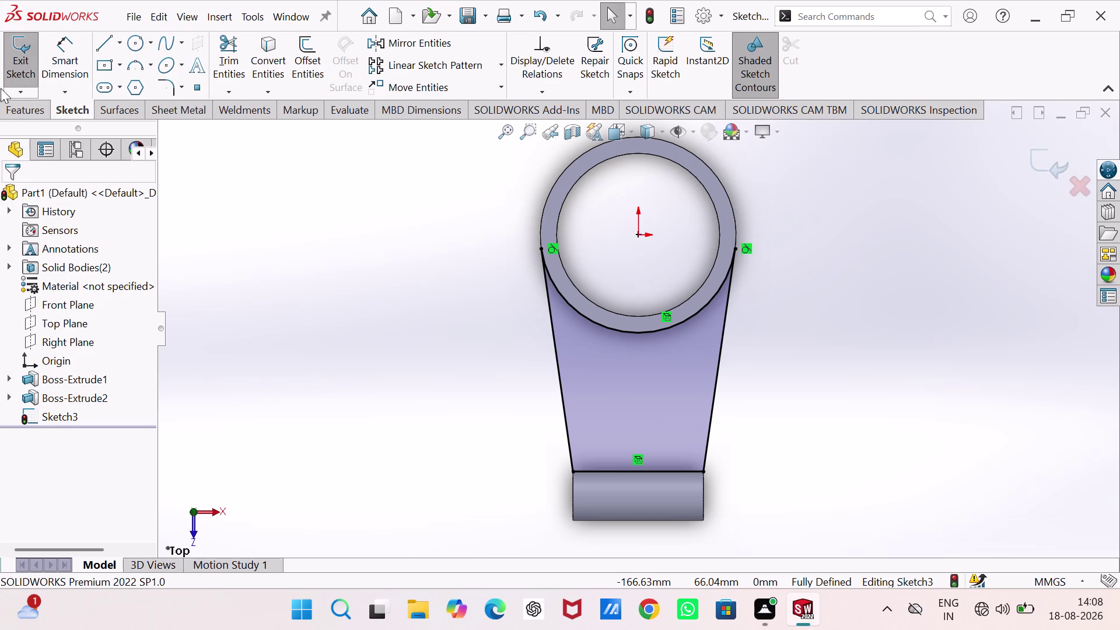
click(8, 58)
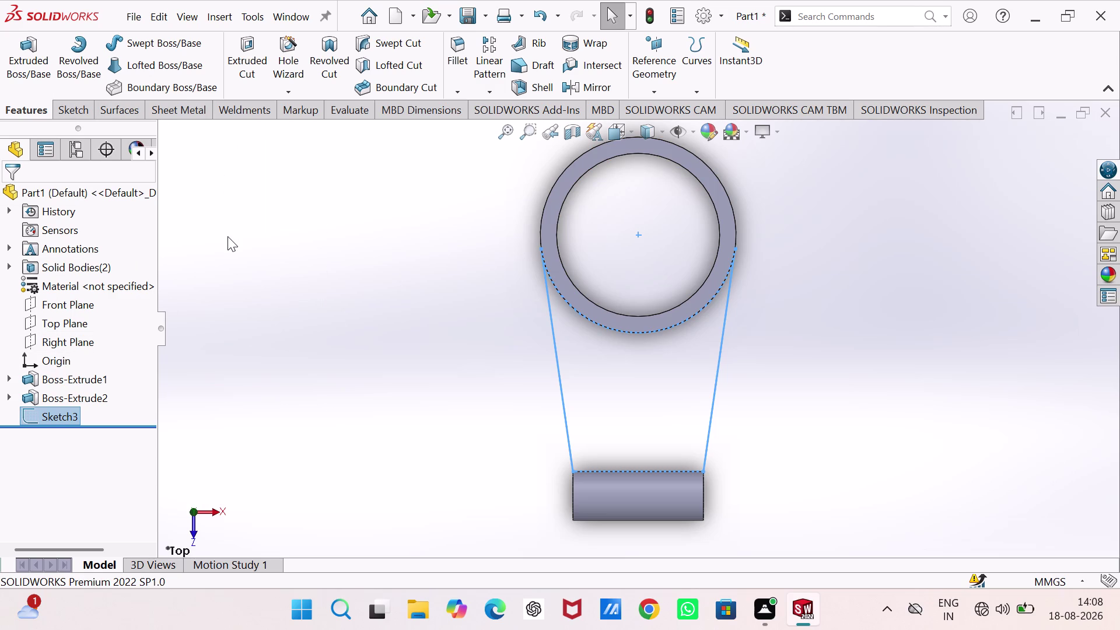
In isometric view, extrude the arm sketch 20 mm with Mid Plane into Boss-Extrude3.
key(ctrl+7)
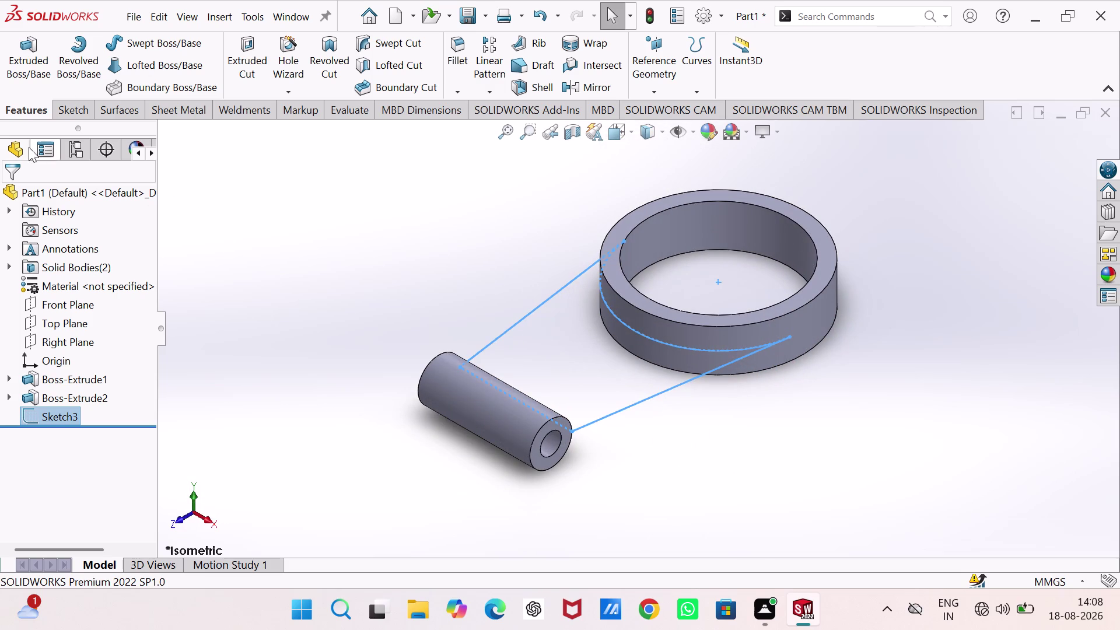
click(32, 49)
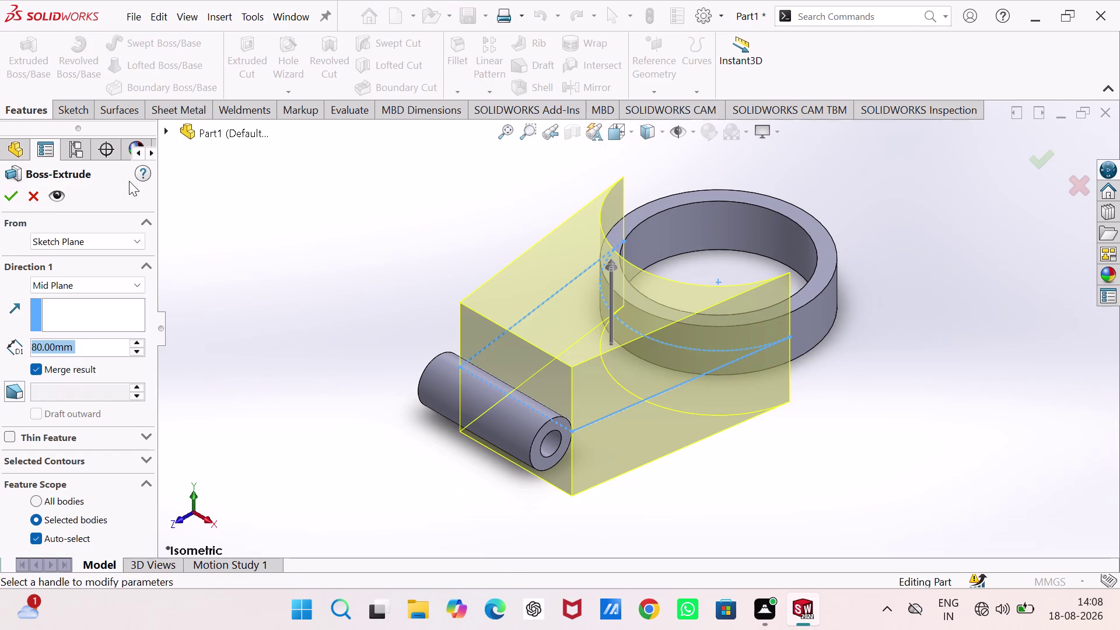
key(2)
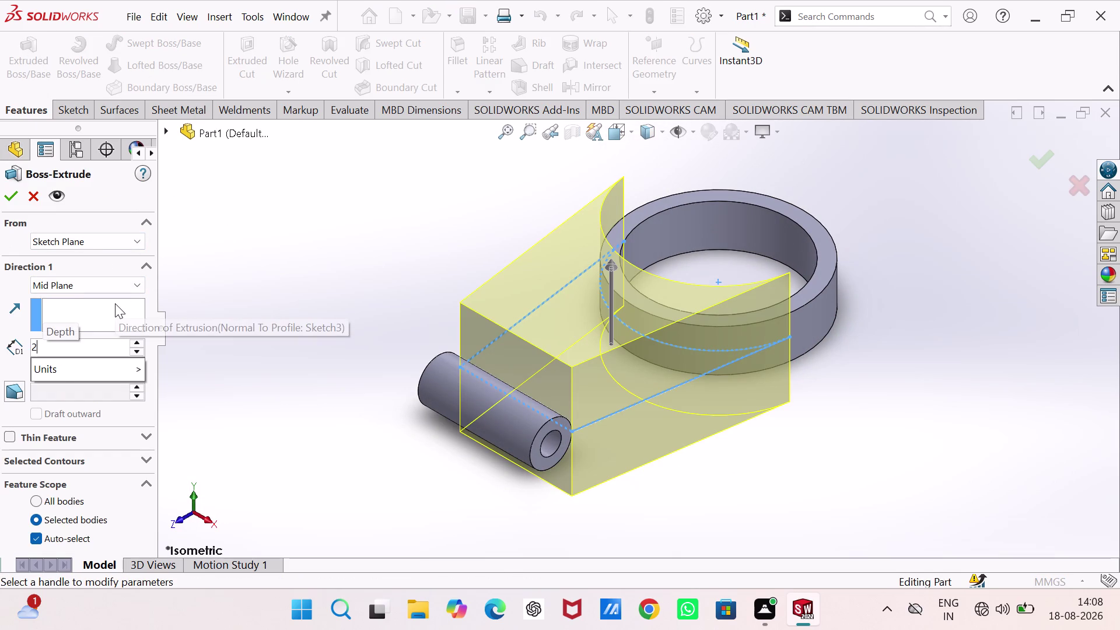
key(9)
key(BackSpace)
key(0)
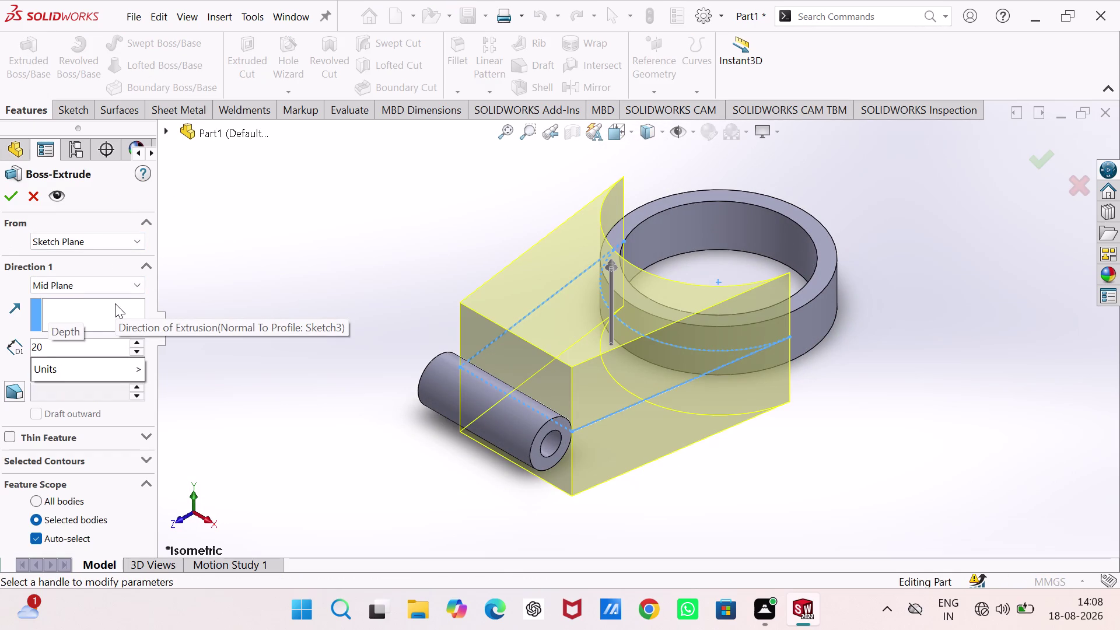
click(286, 262)
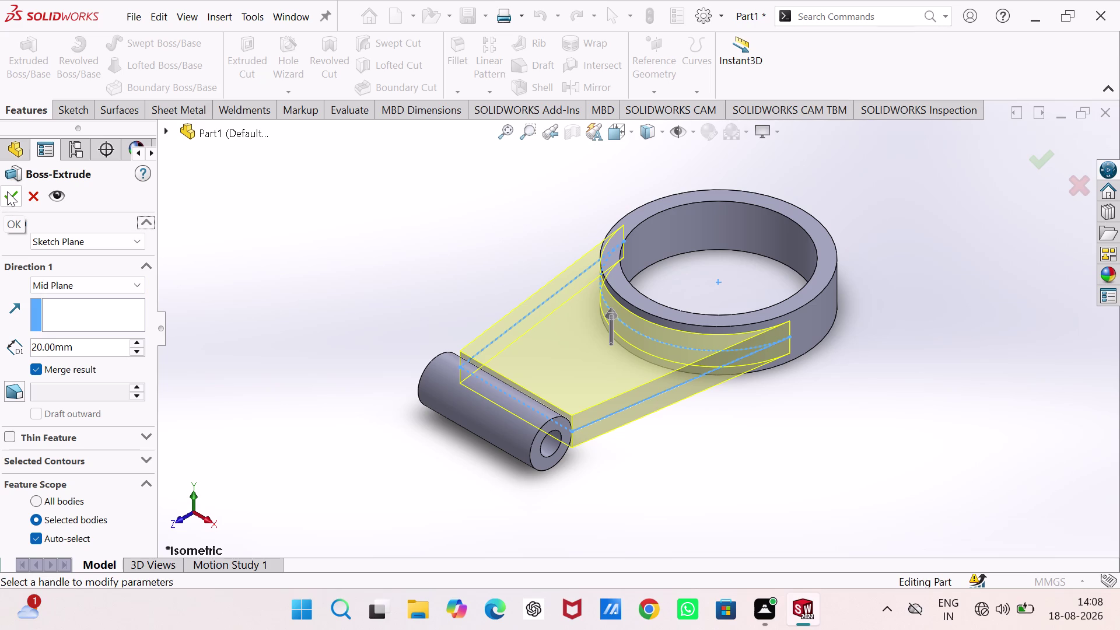
click(7, 191)
click(262, 269)
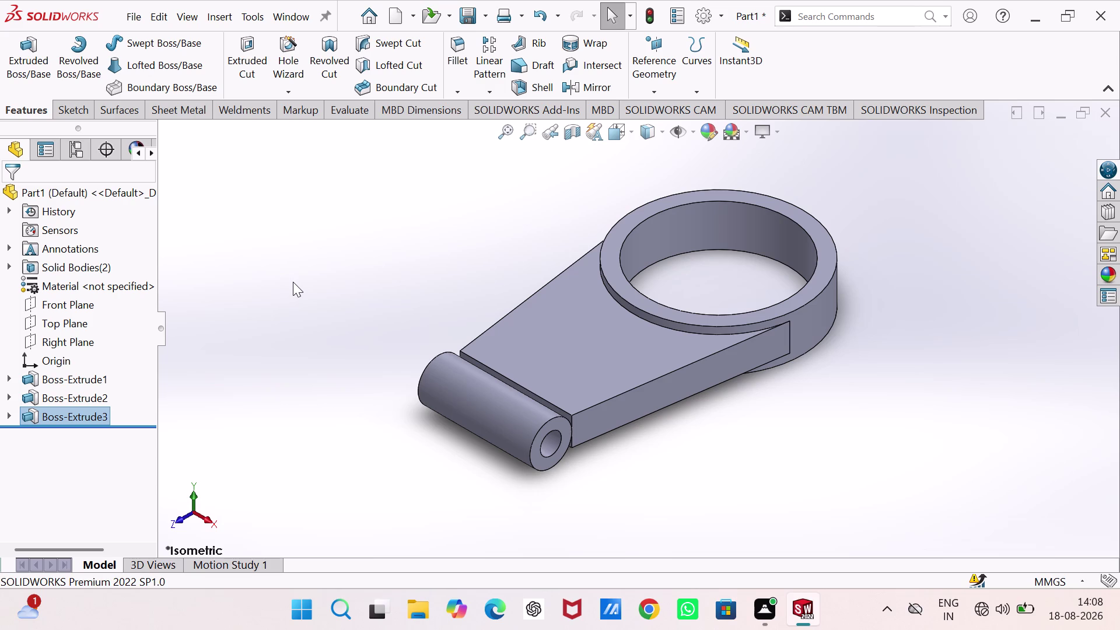
middle_drag(292, 281, 265, 329)
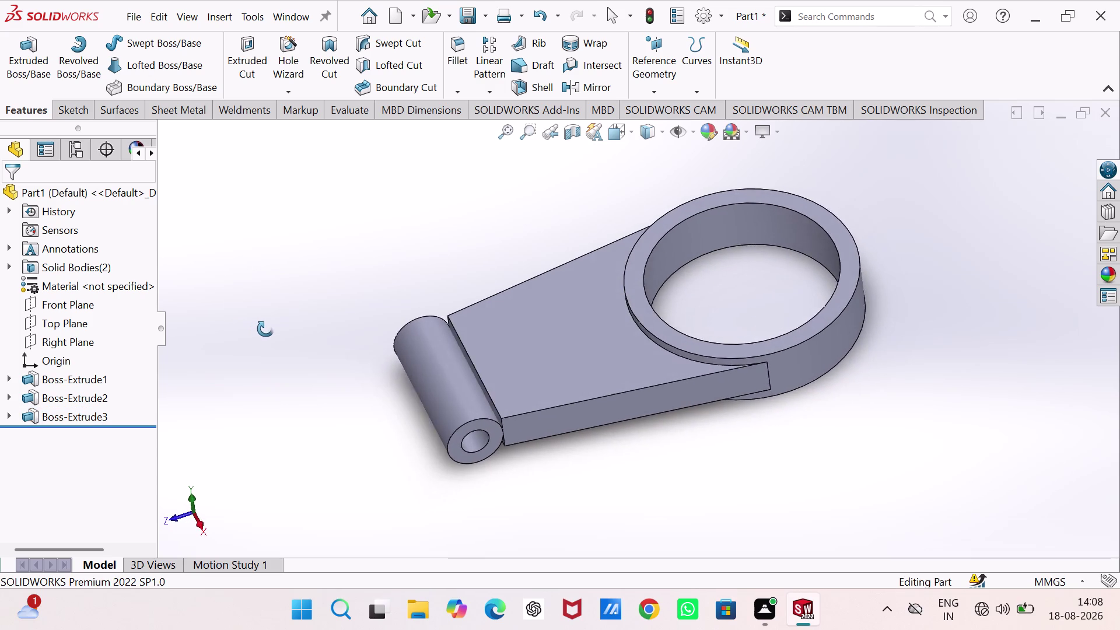
middle_drag(266, 329, 244, 278)
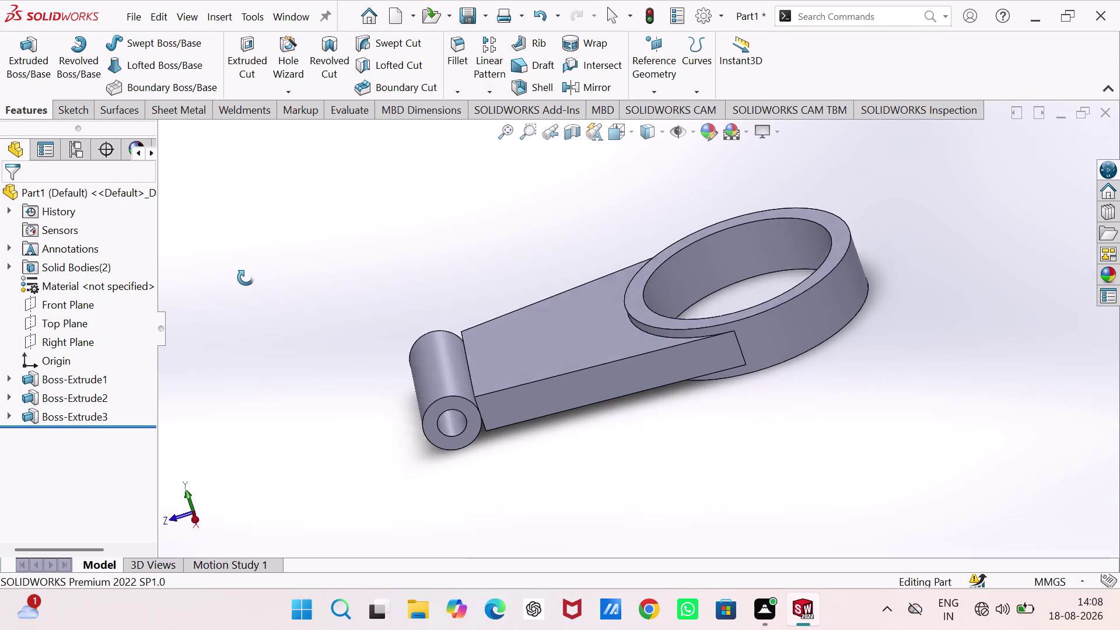
middle_drag(245, 278, 262, 284)
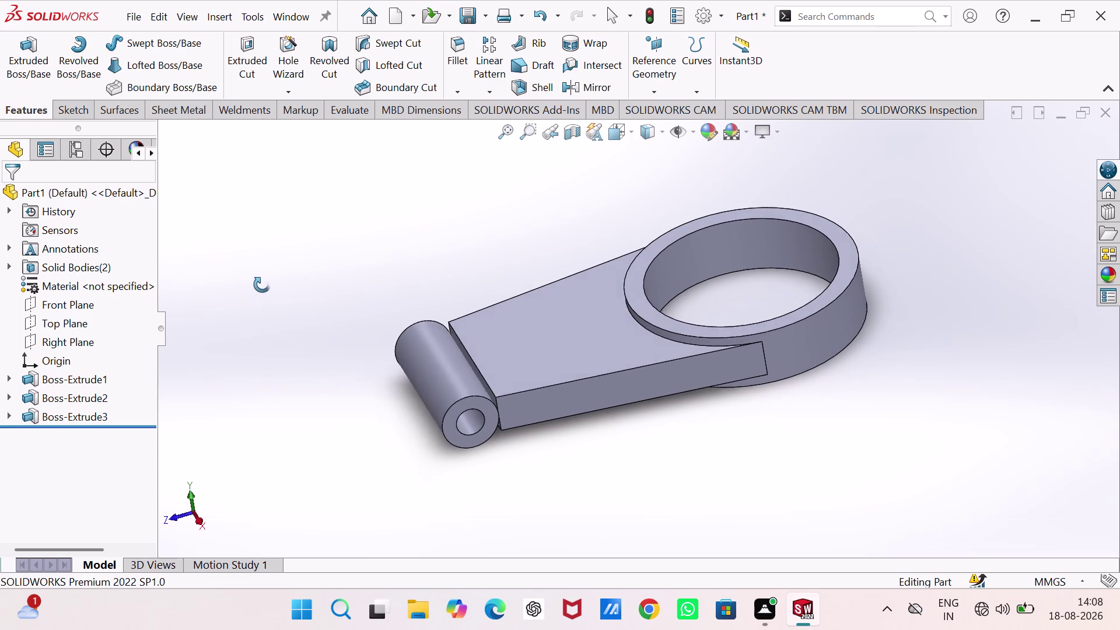
middle_drag(262, 284, 237, 255)
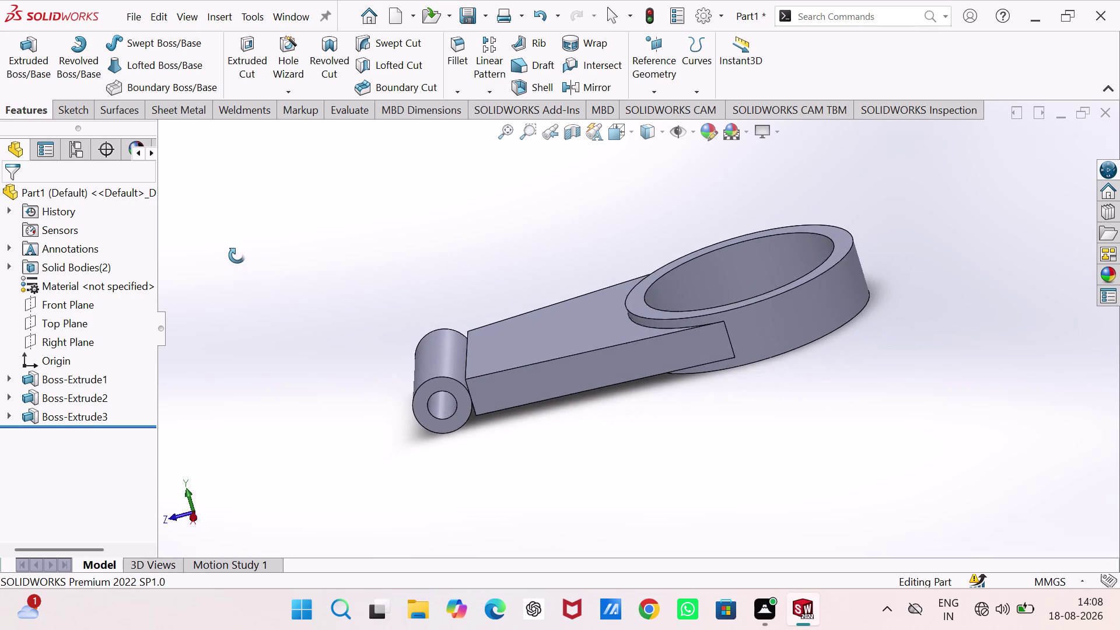
middle_drag(237, 256, 260, 357)
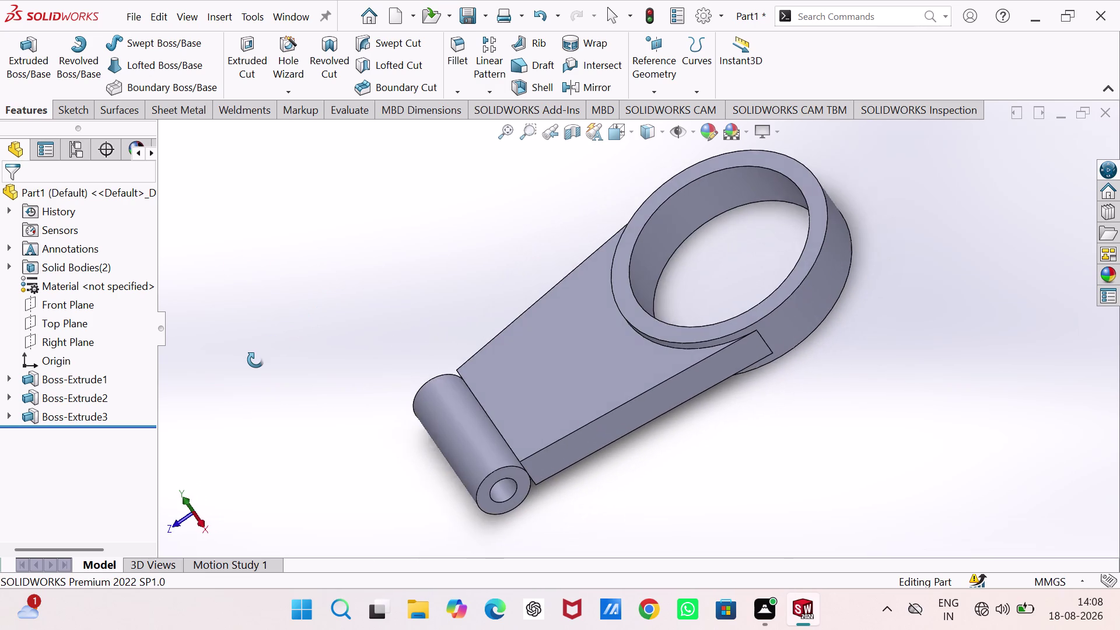
middle_drag(261, 356, 253, 328)
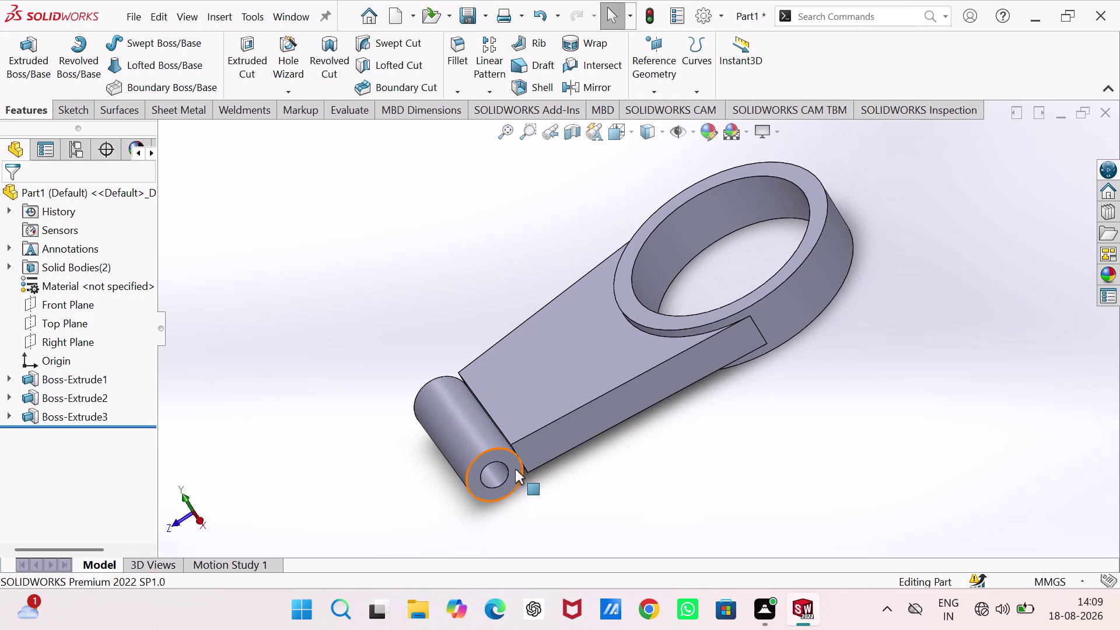
scroll(down, 3)
scroll(down, 3)
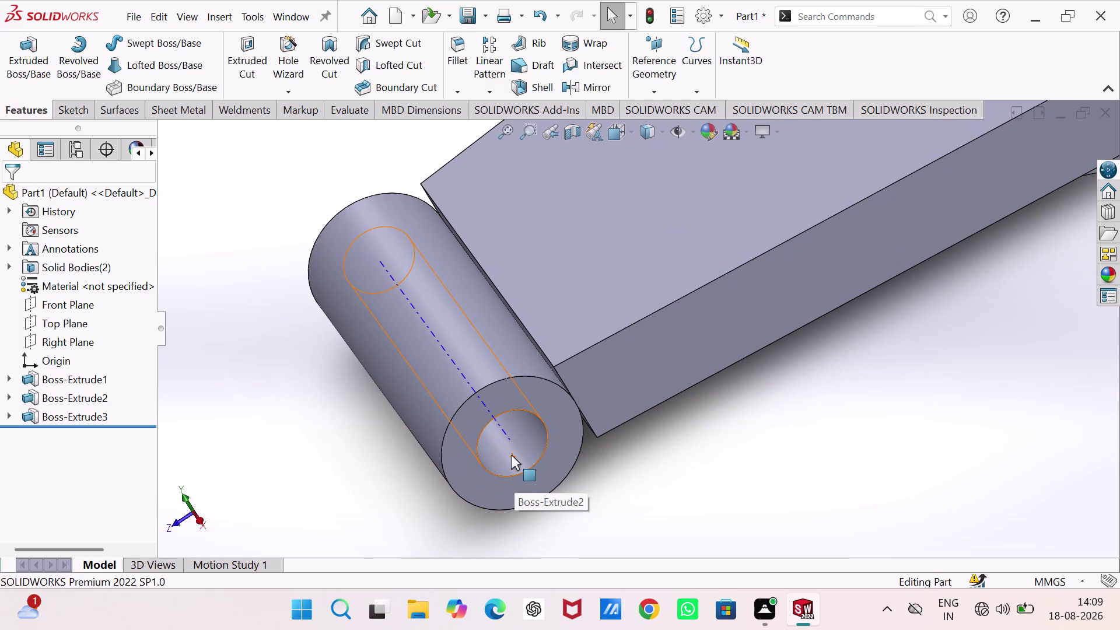
double_click(599, 393)
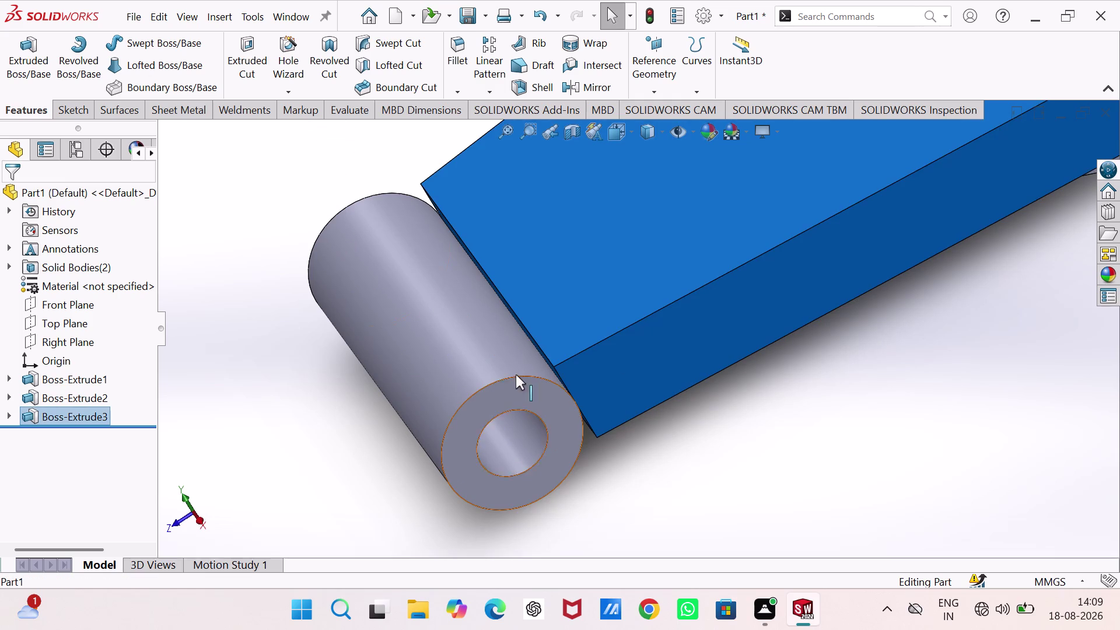
click(316, 264)
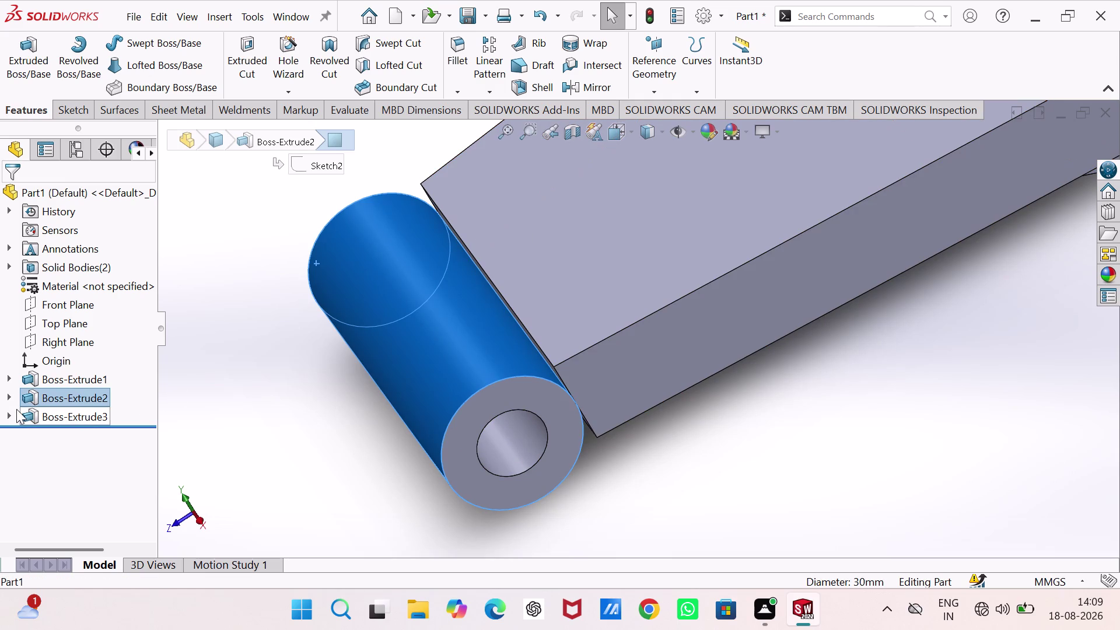
Reopen Sketch3 under Boss-Extrude3 for editing.
click(6, 415)
click(51, 432)
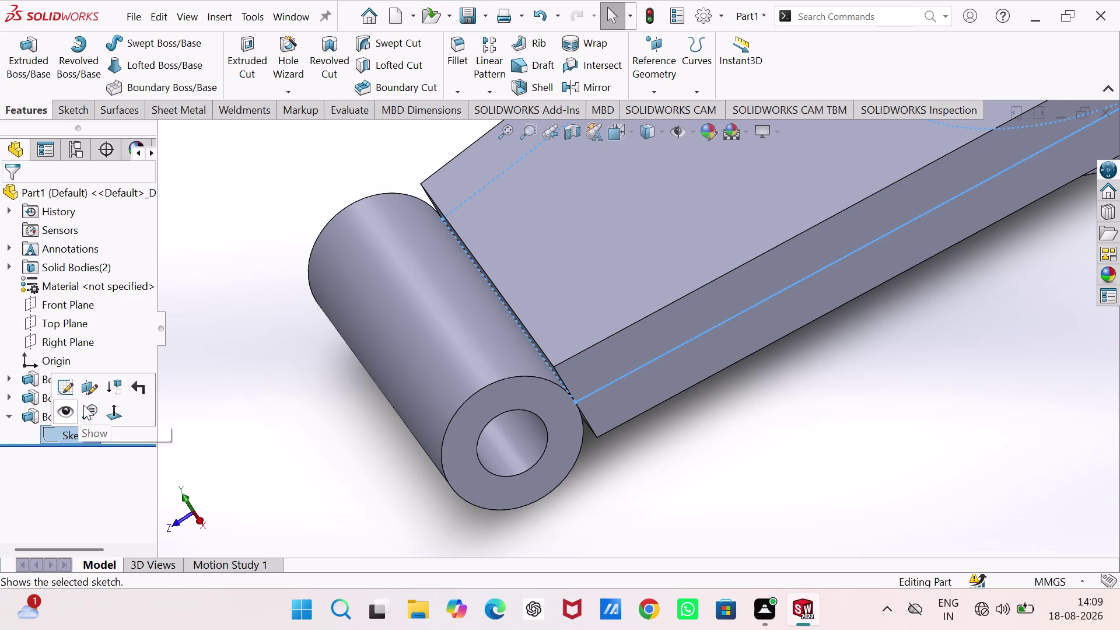
click(64, 388)
click(275, 311)
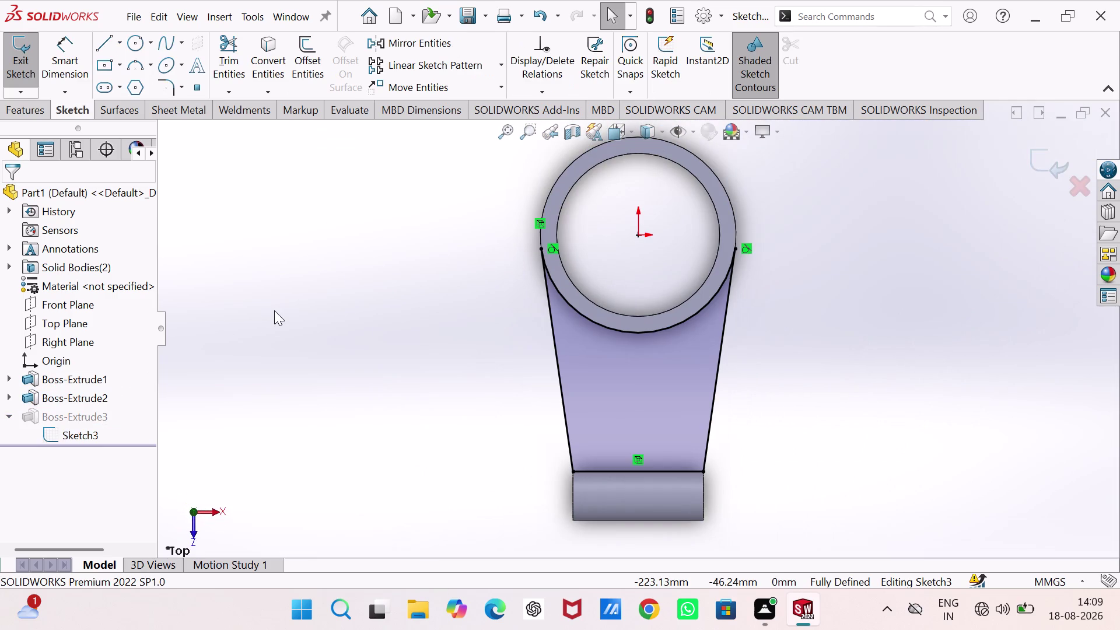
Delete the arm's 80 mm bottom line along the tube and begin a replacement line.
click(593, 473)
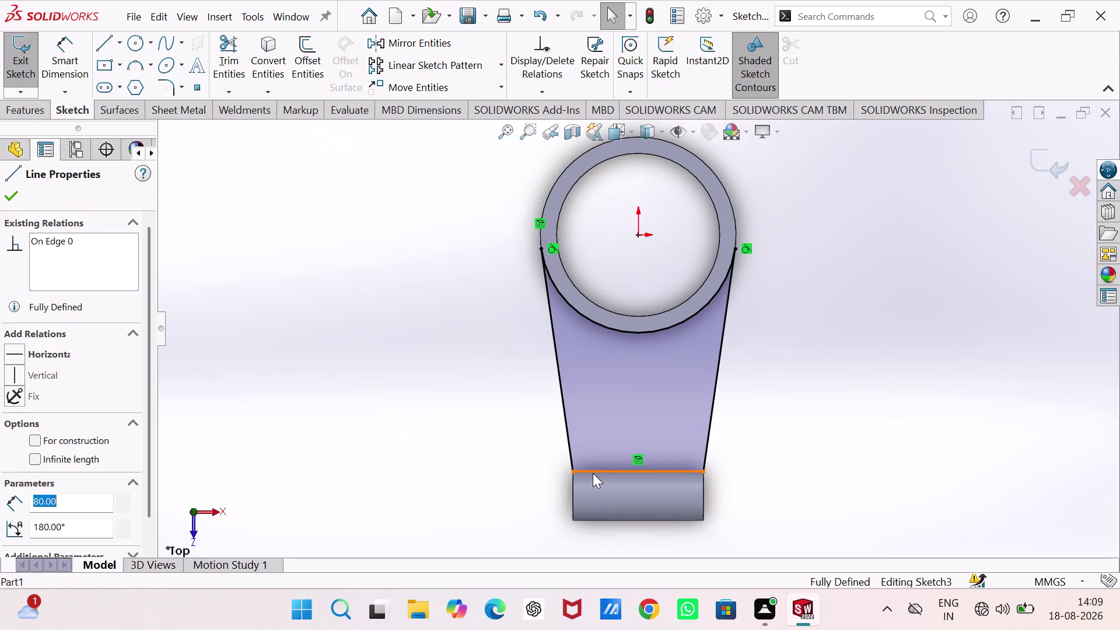
key(bracketright)
key(Delete)
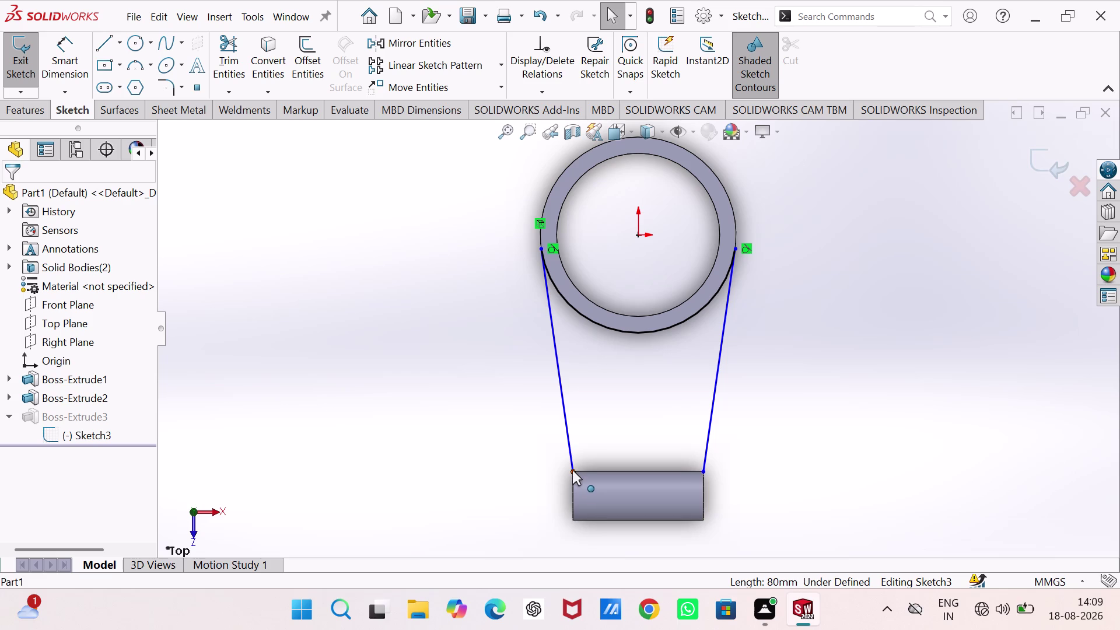
click(97, 48)
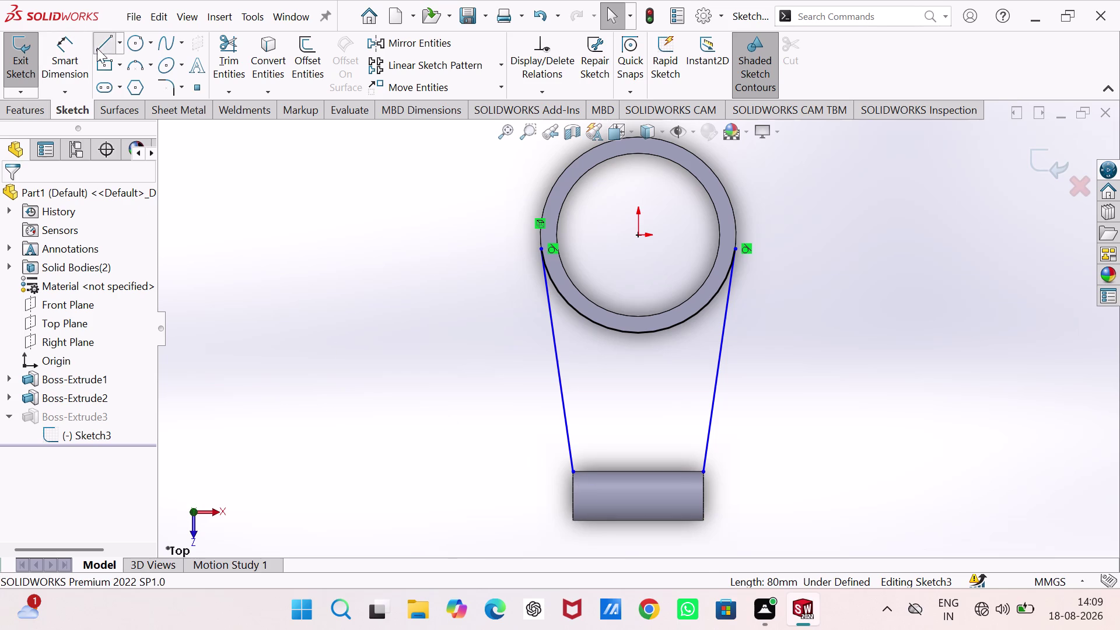
click(573, 482)
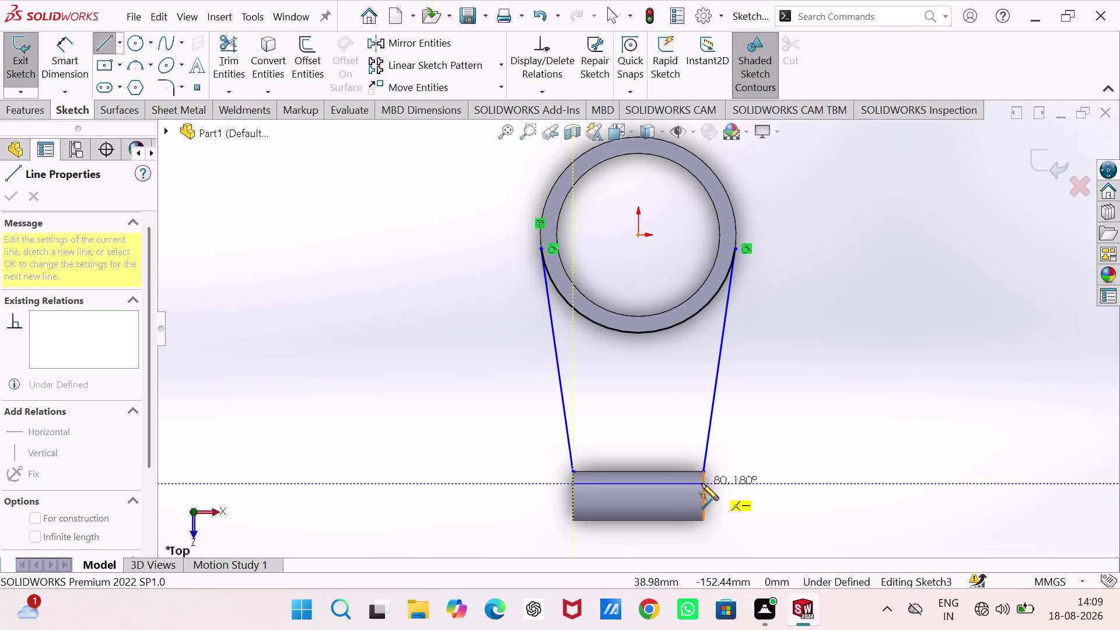
End the new line at the tube's right side and make it coincide with the arm's lower right corner.
click(703, 484)
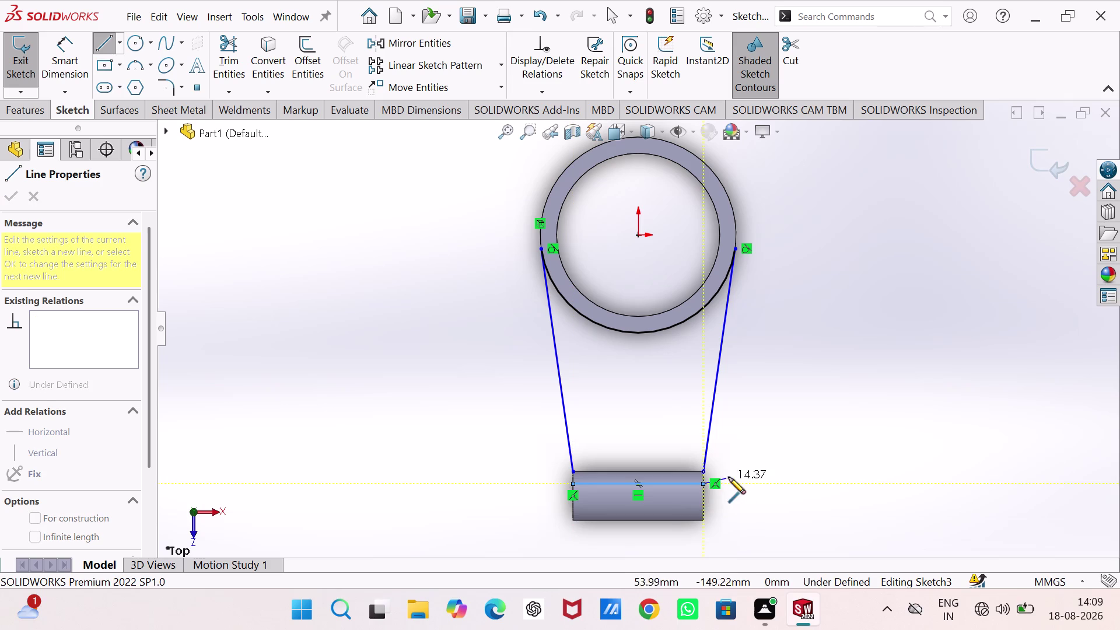
key(Escape)
click(703, 471)
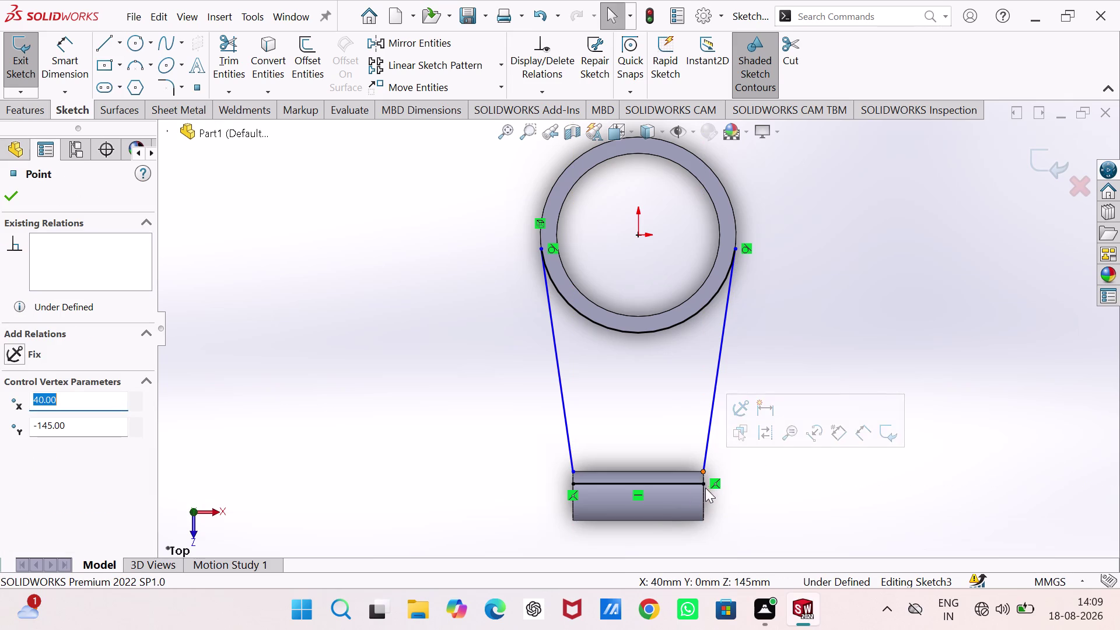
click(702, 484)
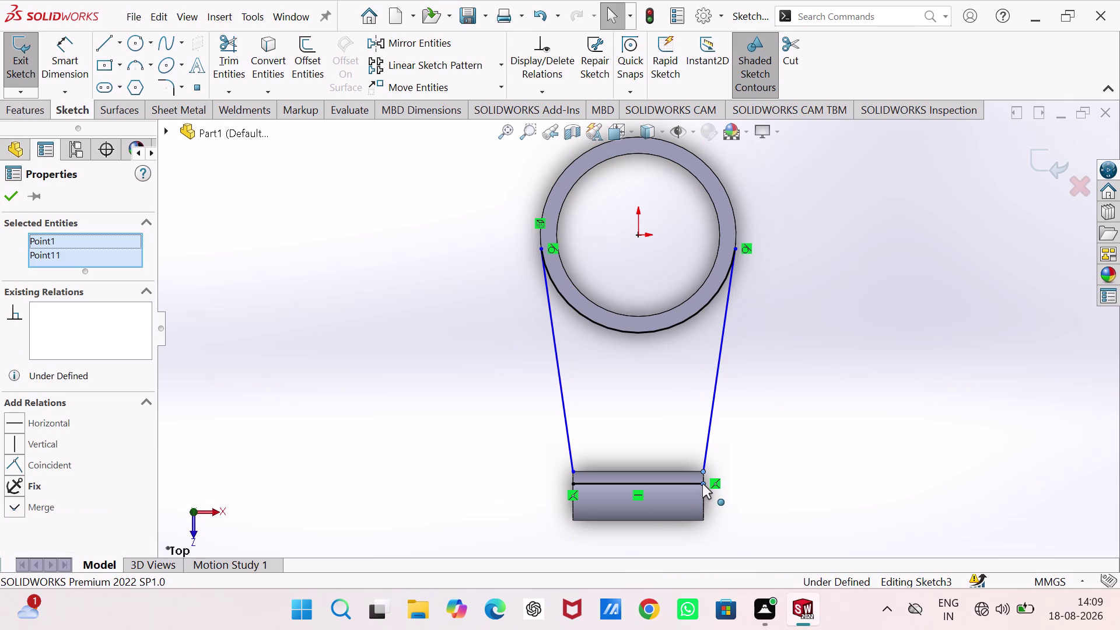
click(19, 464)
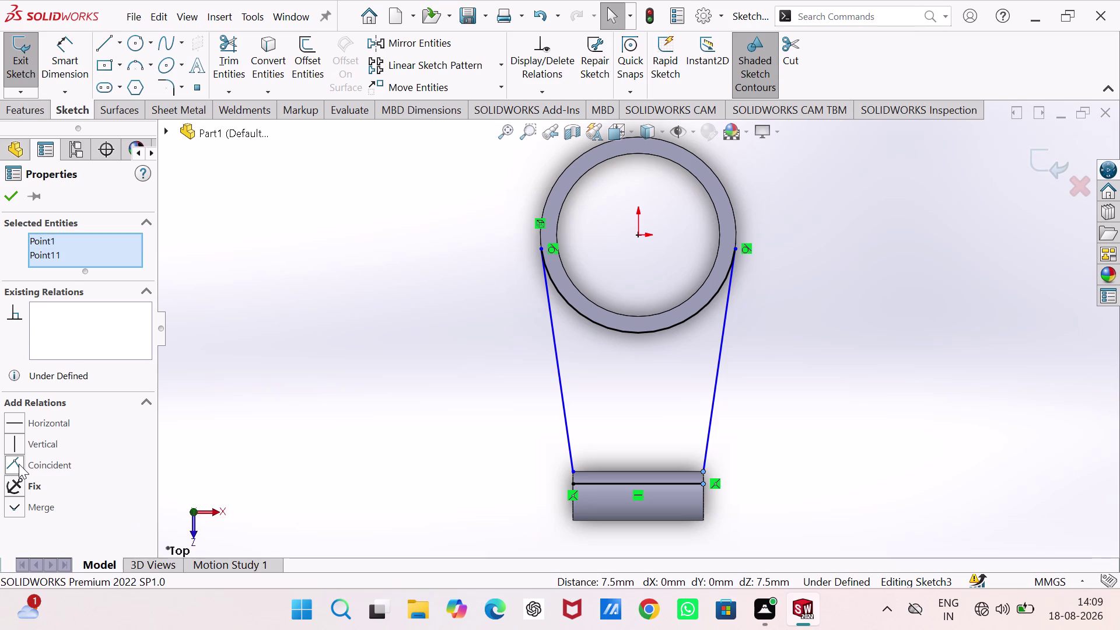
click(332, 443)
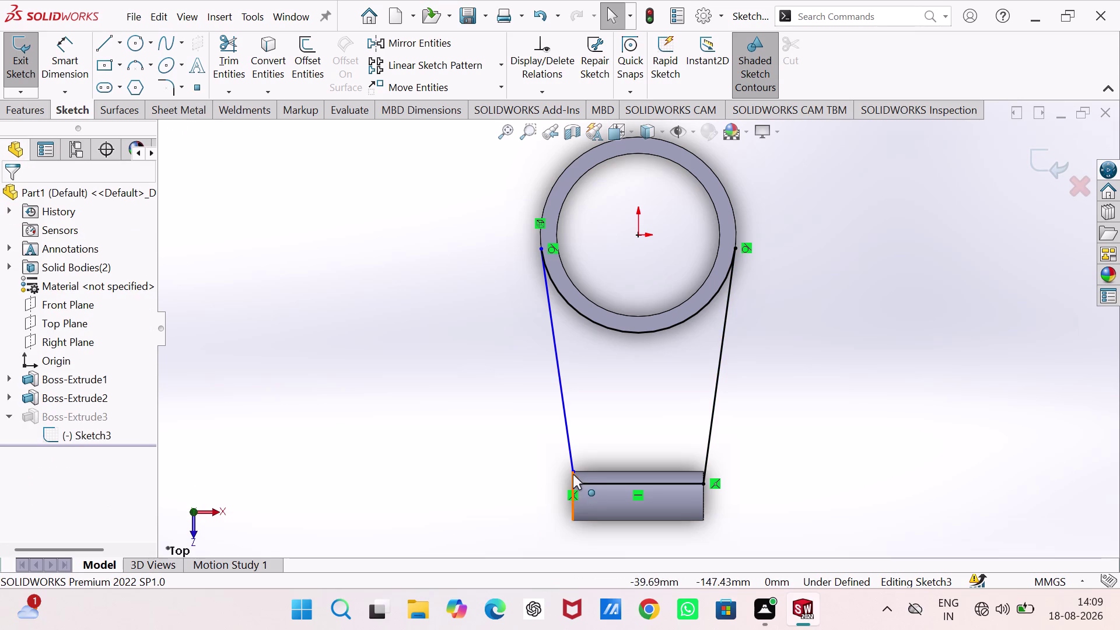
Make the new line's left end coincide with the arm's lower left corner.
click(573, 474)
click(570, 485)
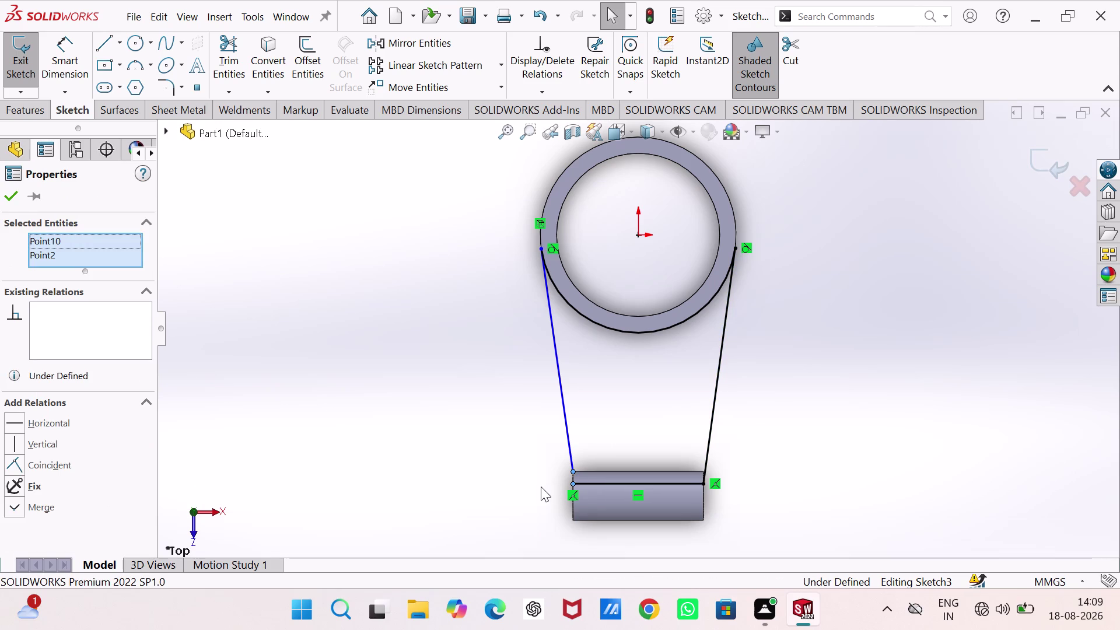
click(572, 485)
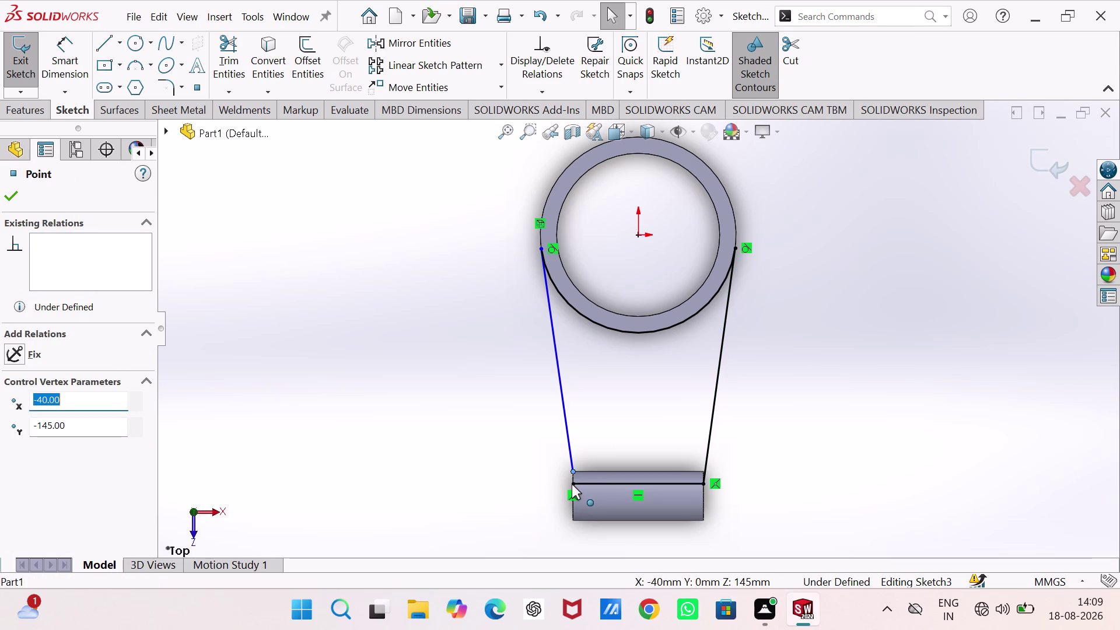
click(572, 484)
click(36, 465)
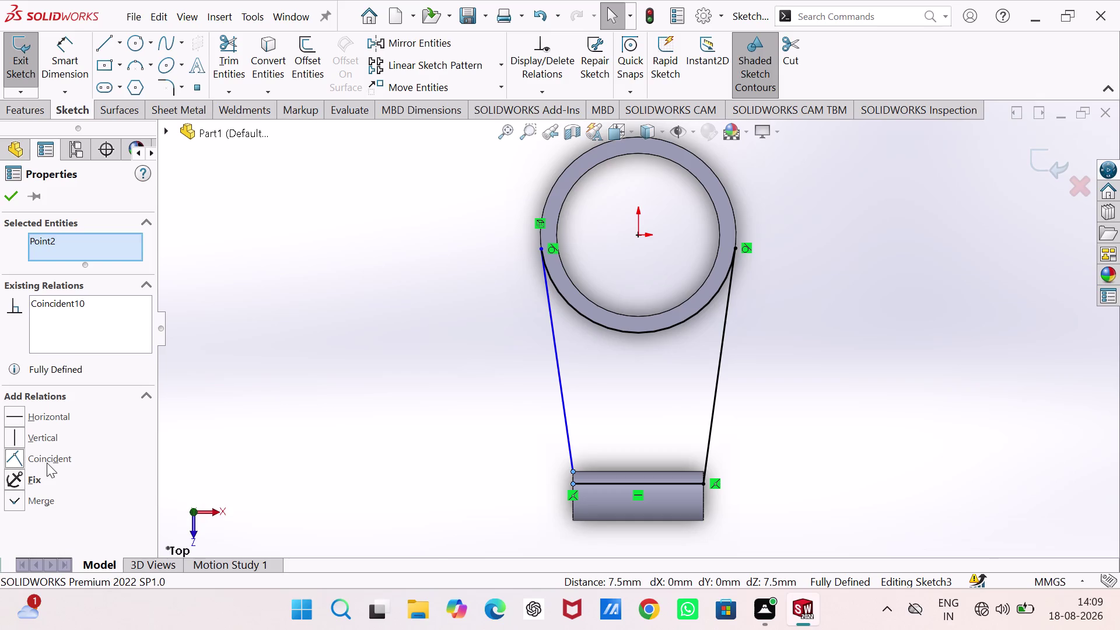
click(270, 418)
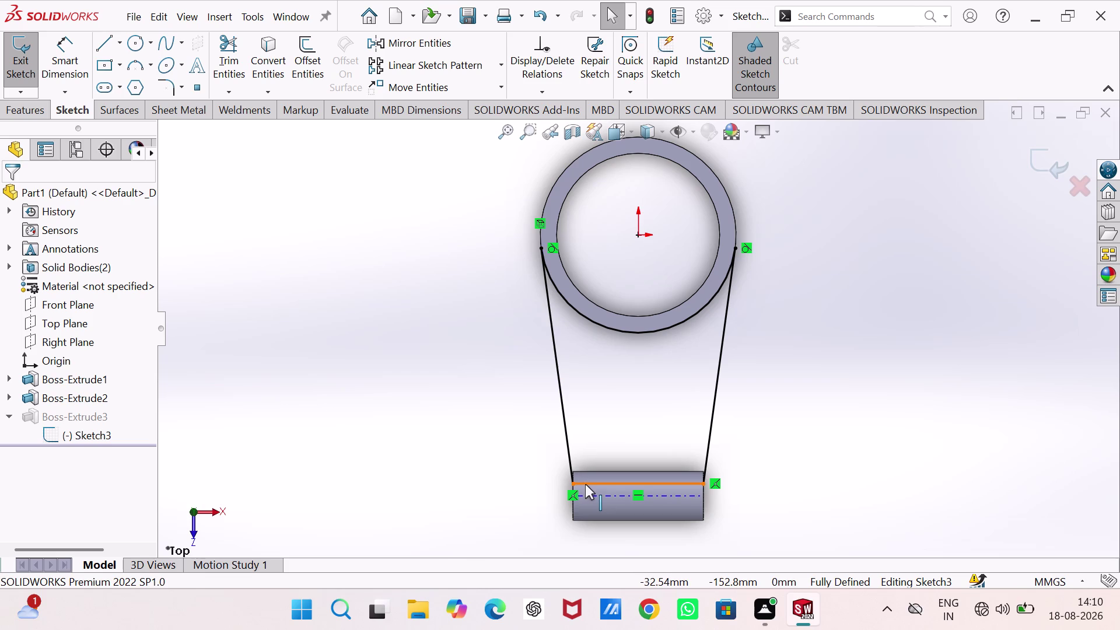
click(585, 484)
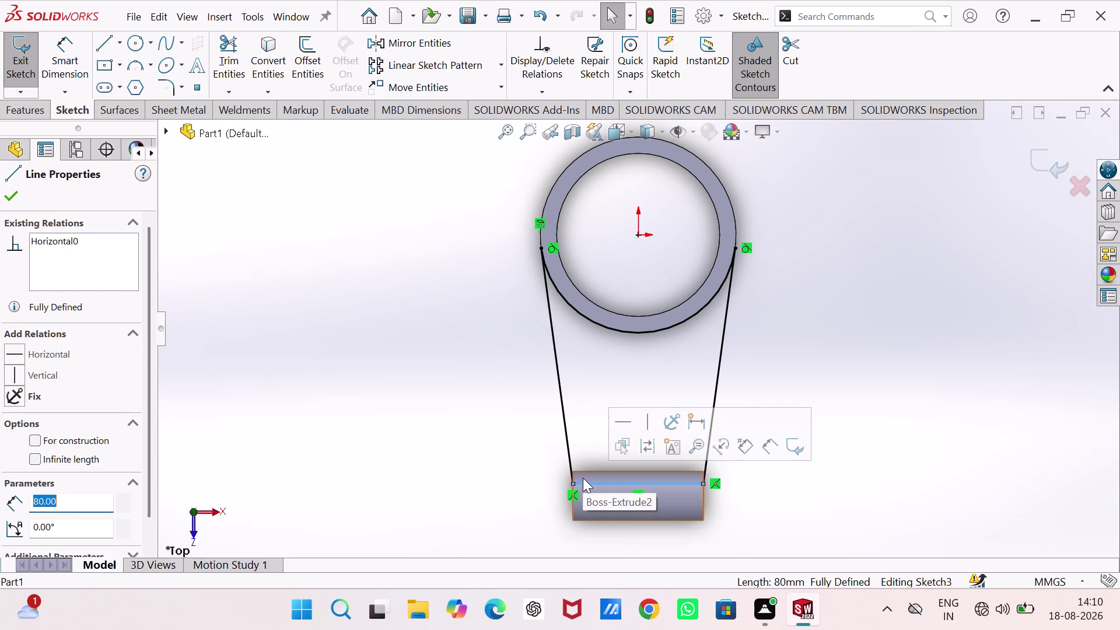
Delete the tube's top edge line and draw a shorter horizontal line across the tube top.
key(Delete)
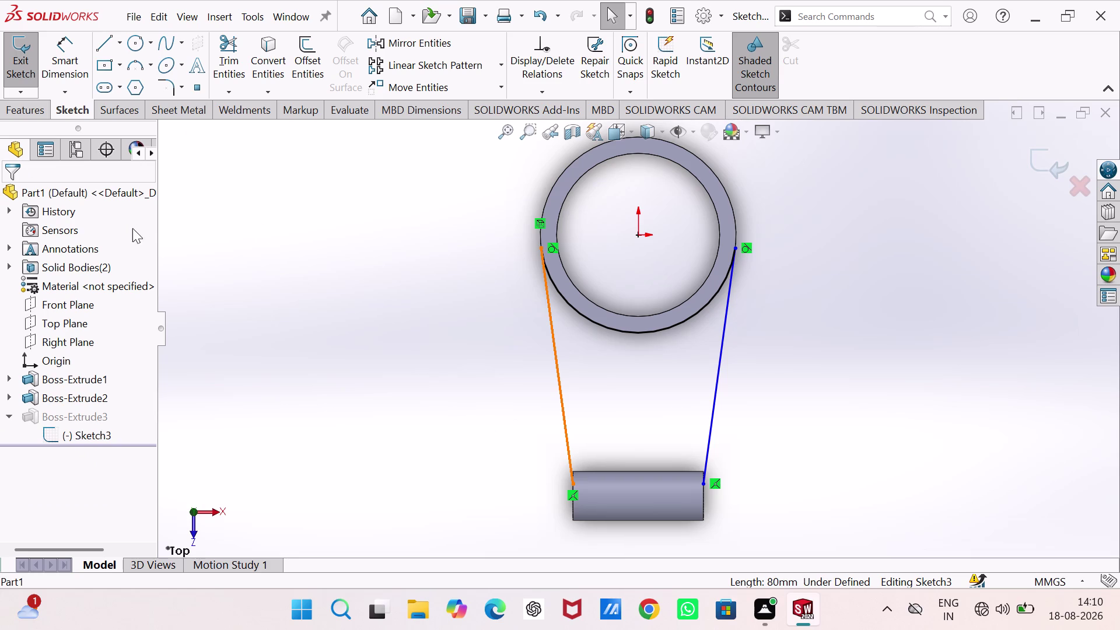
click(109, 48)
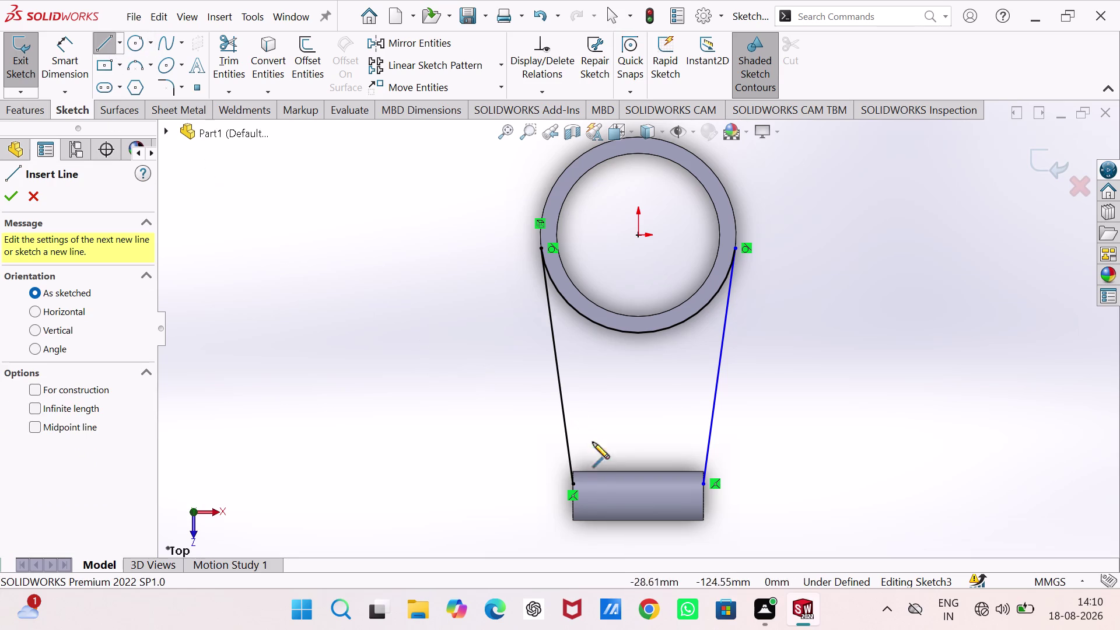
click(584, 486)
click(692, 485)
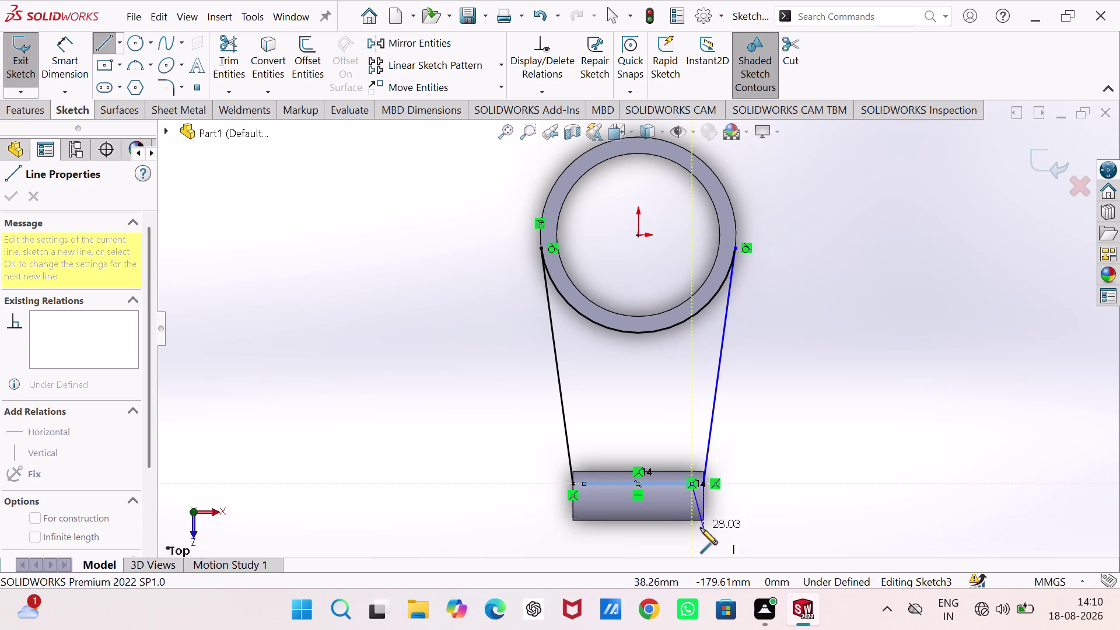
key(Escape)
key(Escape)
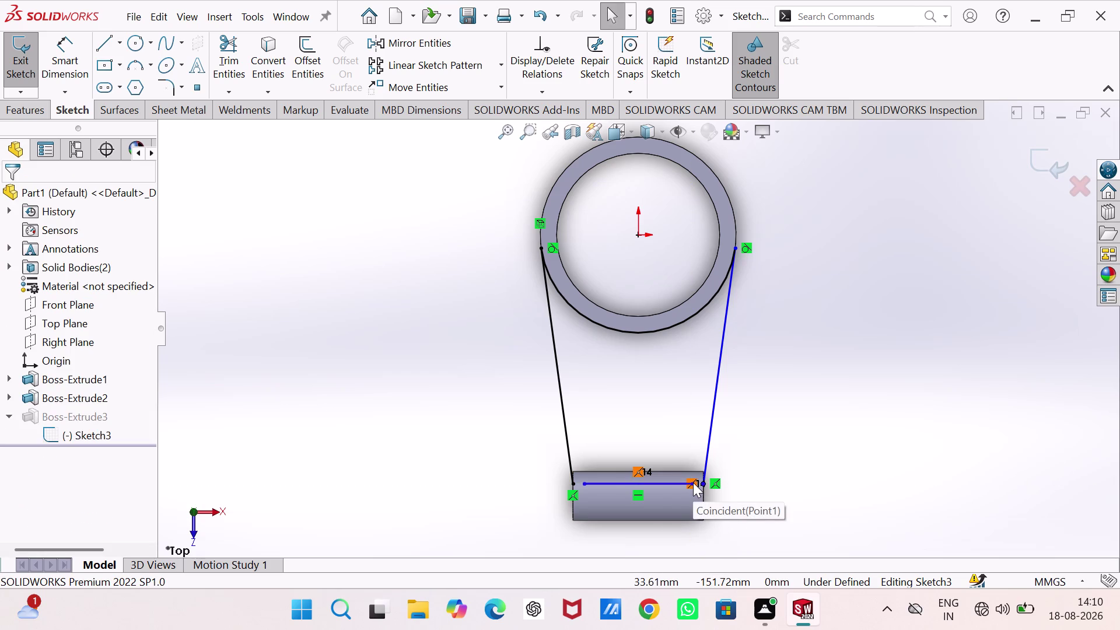
Check the relation menus on the new line and left arm line, then select the left arm's lower end.
click(693, 482)
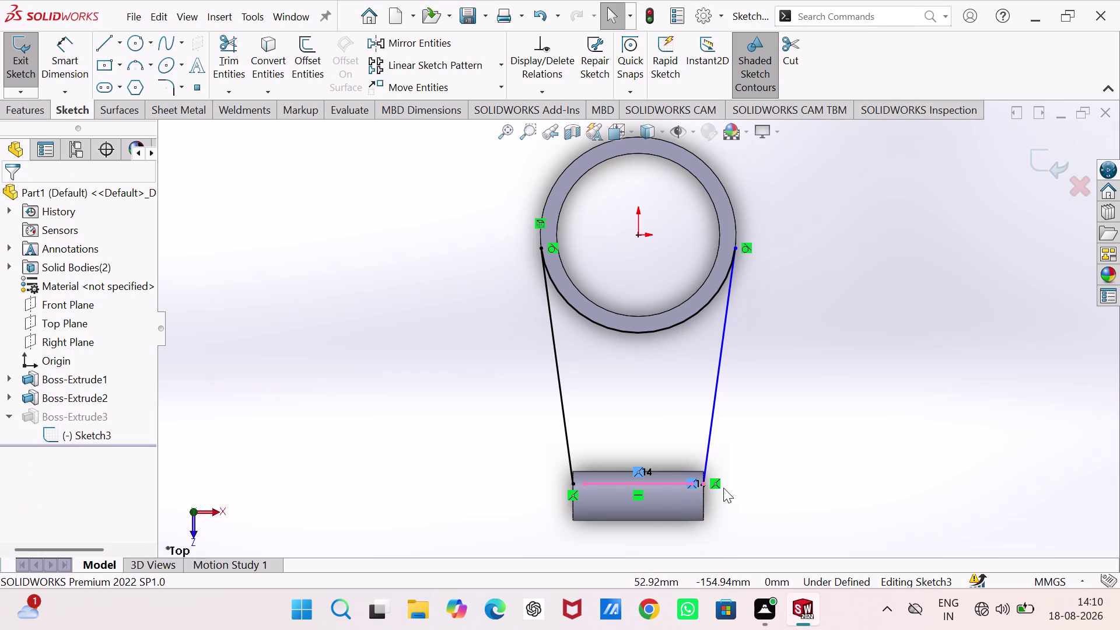
right_click(713, 482)
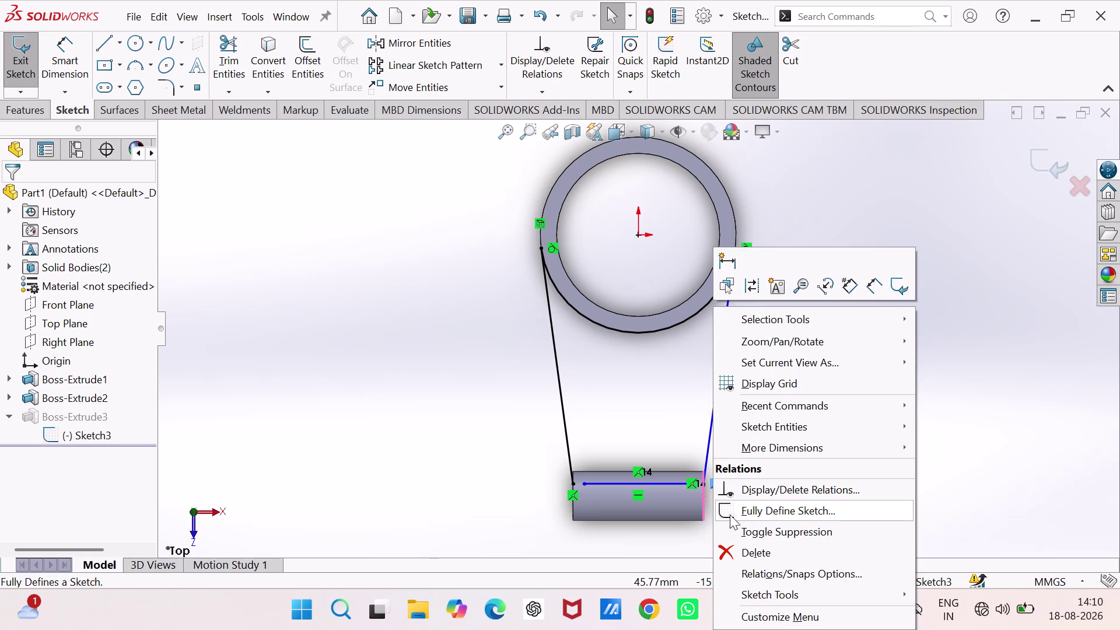
click(733, 546)
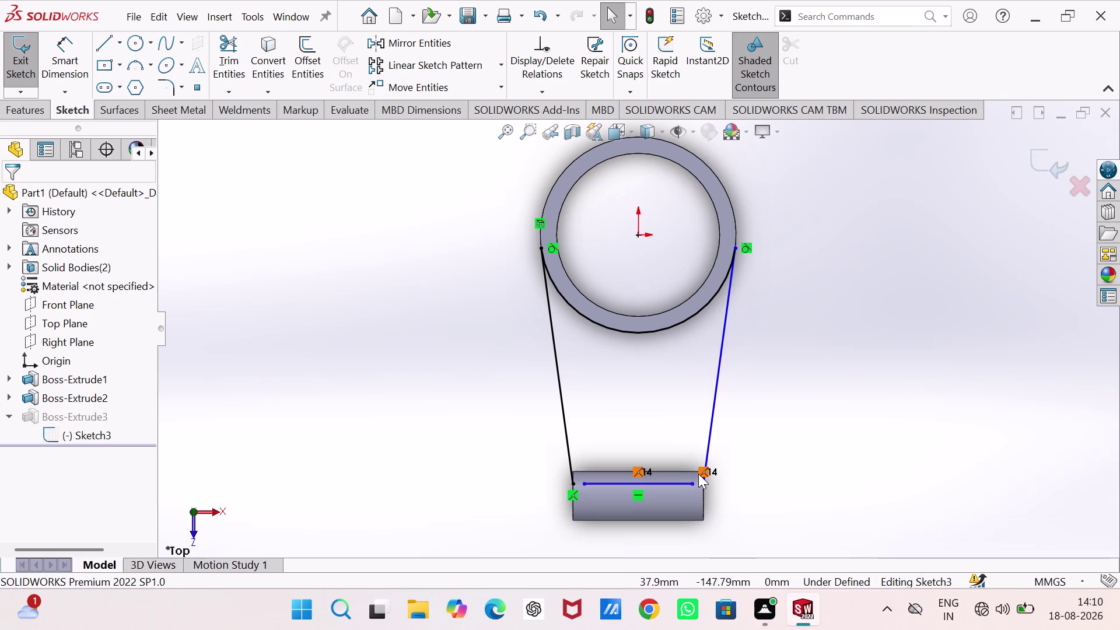
right_click(701, 472)
click(723, 549)
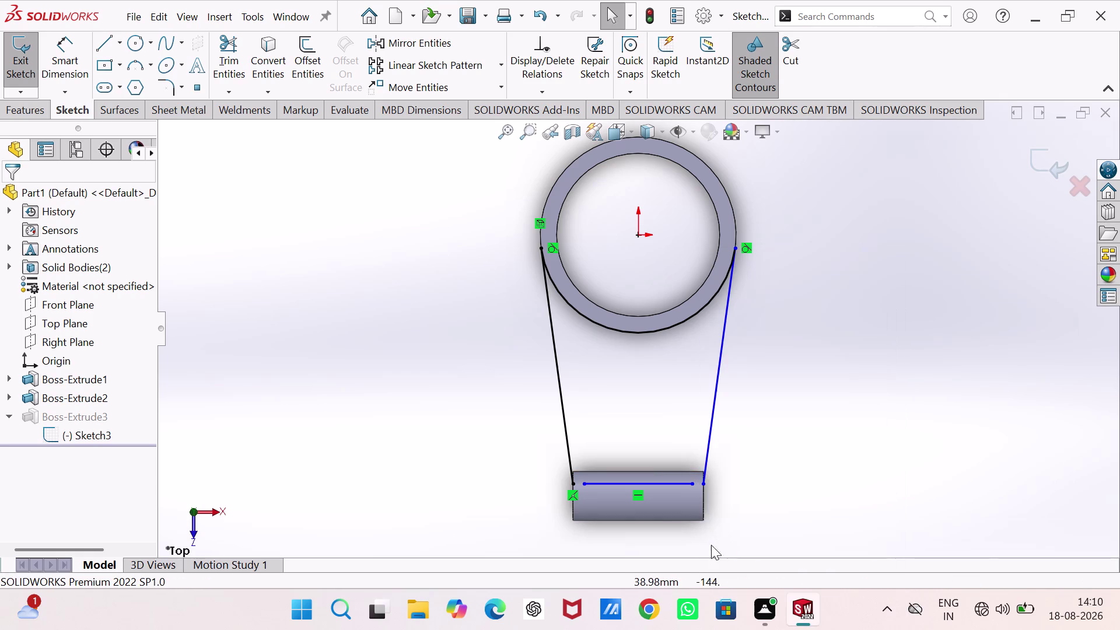
right_click(577, 491)
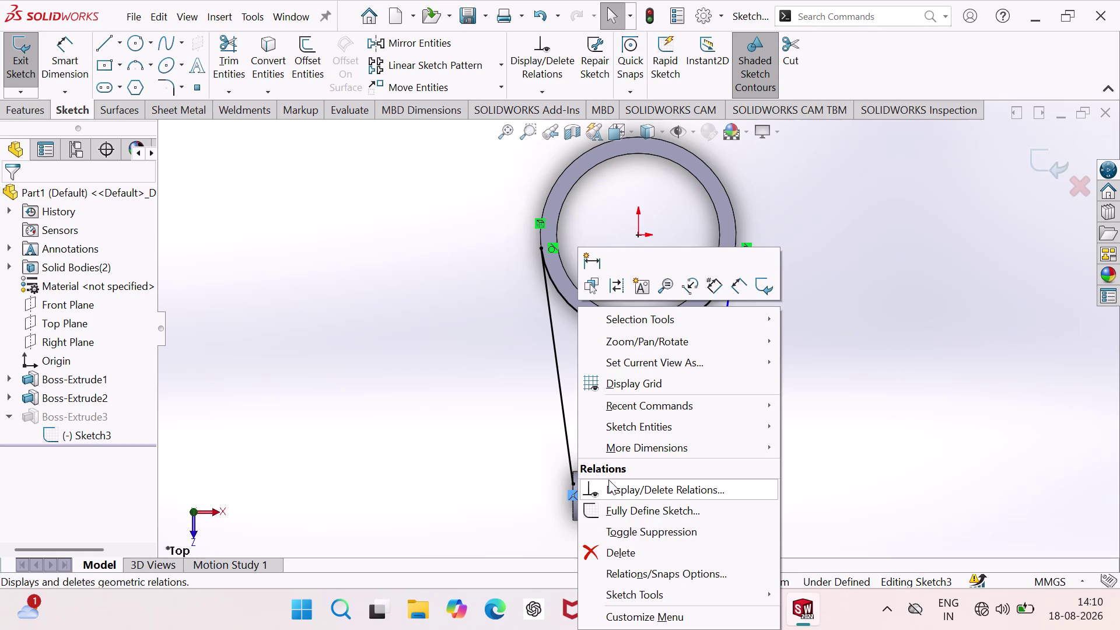
click(619, 548)
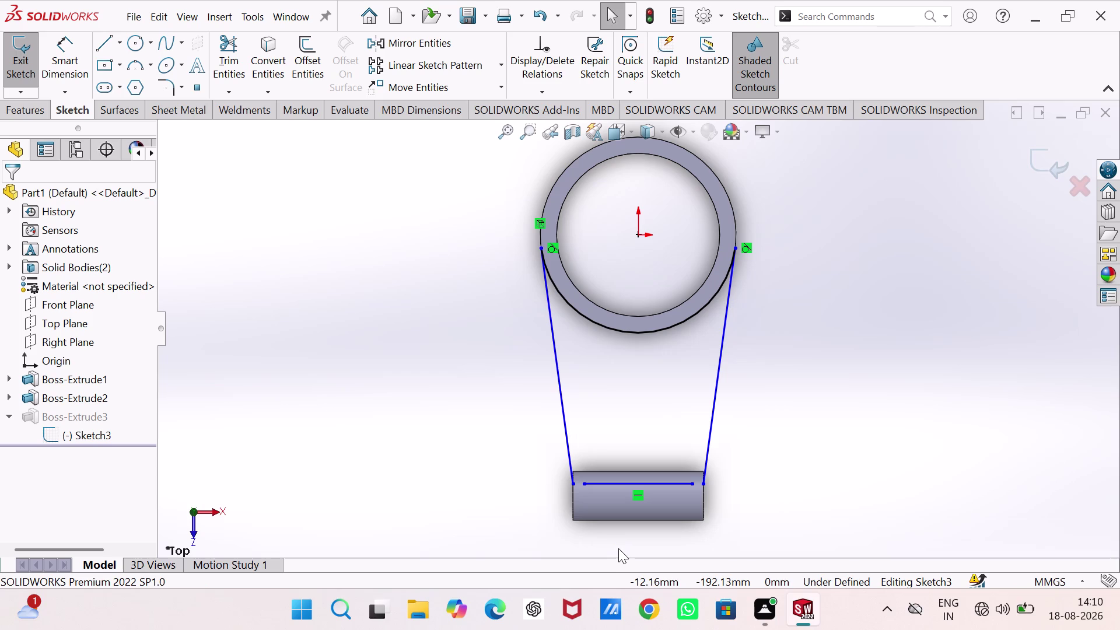
click(574, 485)
click(584, 480)
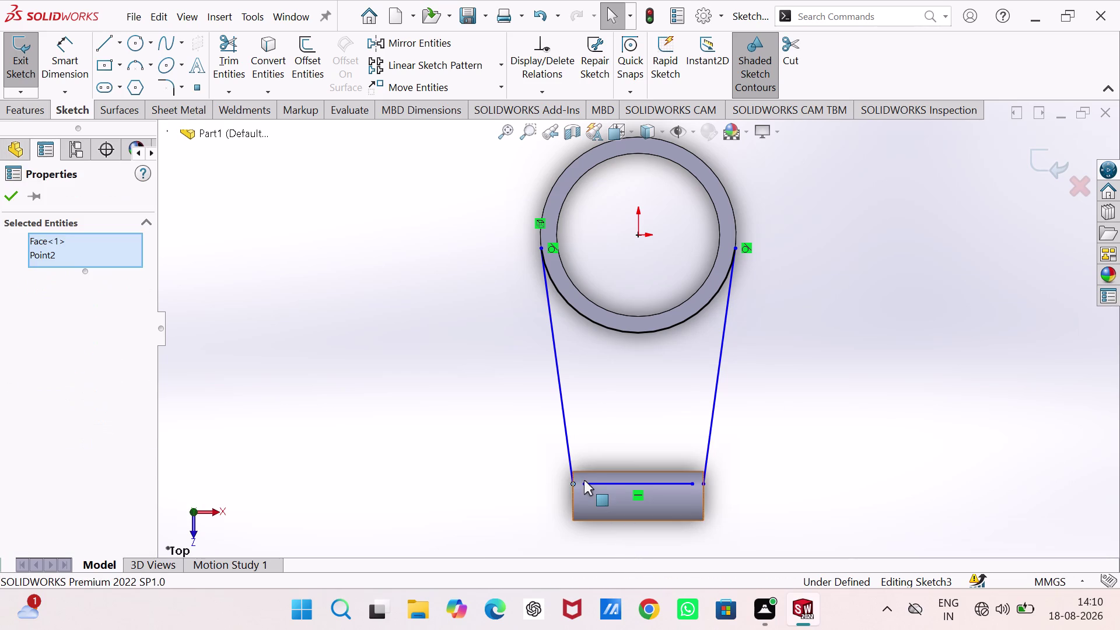
Try relating the selected endpoints to the tube face, then dismiss the conversion error and undo.
click(584, 485)
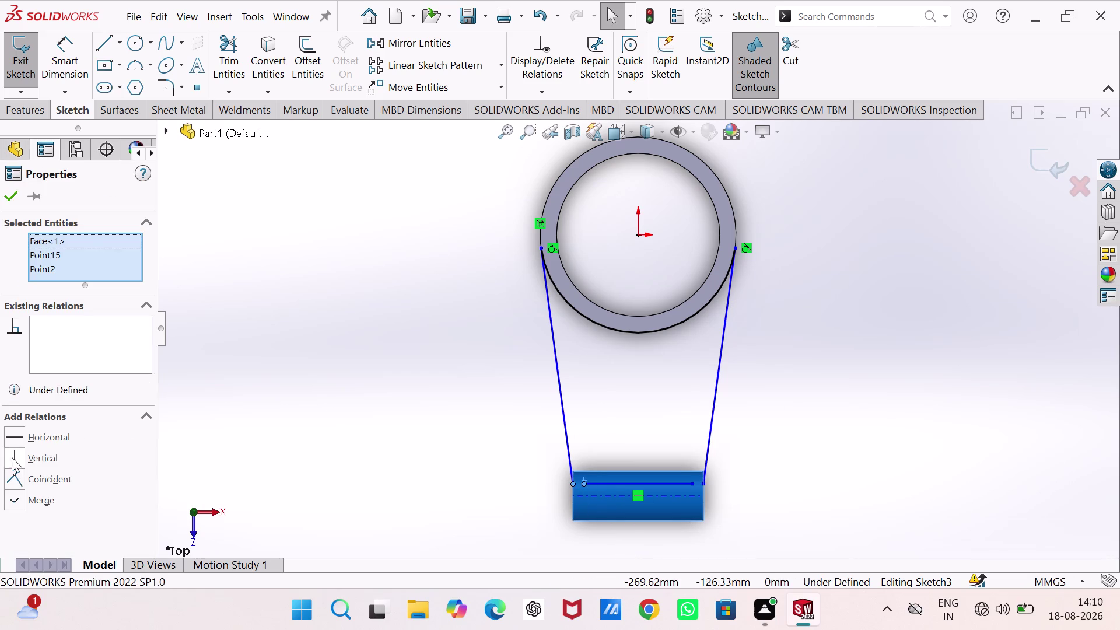
click(20, 473)
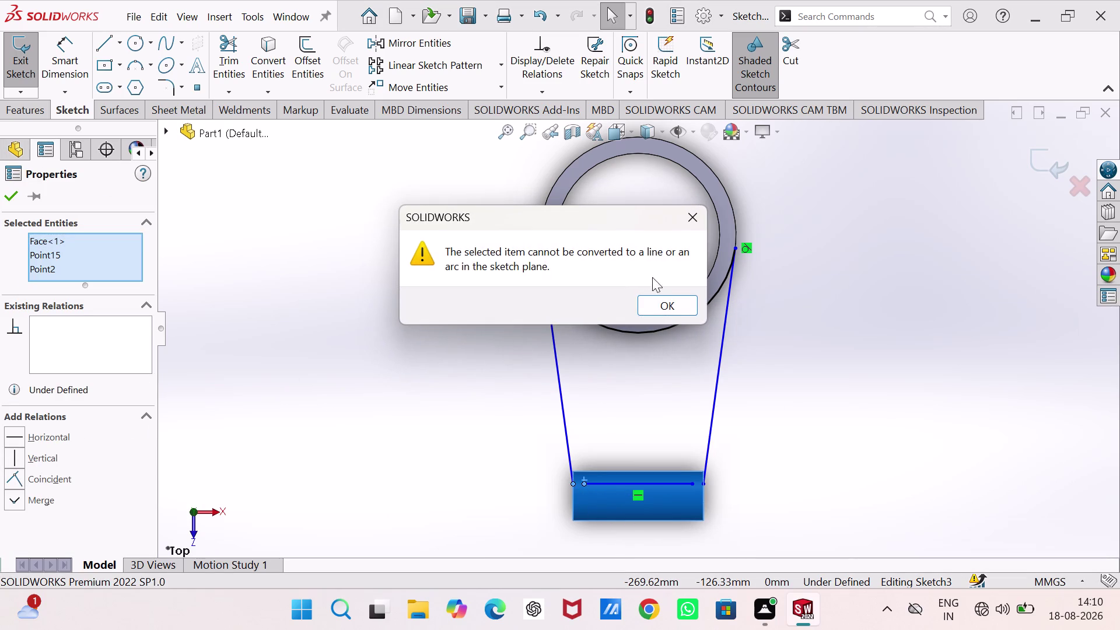
click(681, 217)
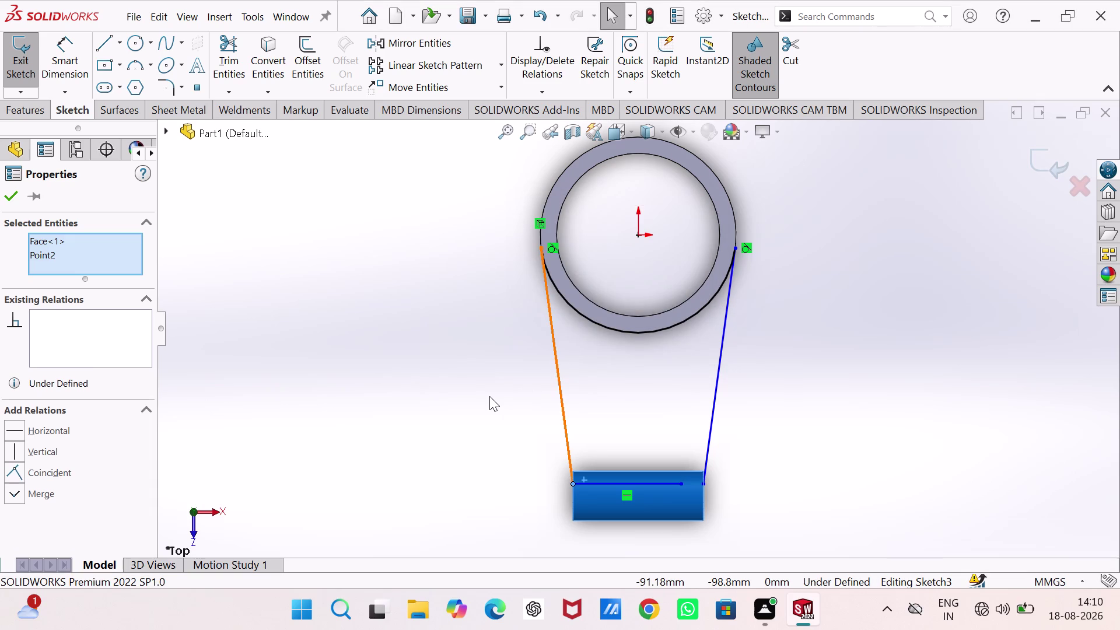
key(ctrl+z)
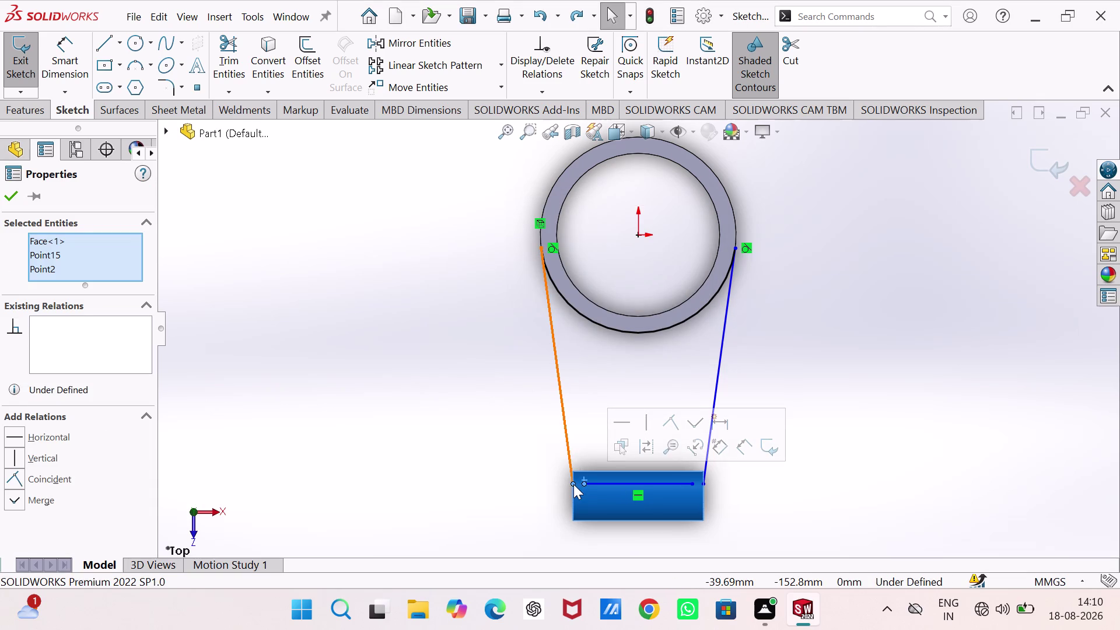
Drag the left arm line's lower end above the tube and delete the short joining line.
drag(574, 484, 582, 452)
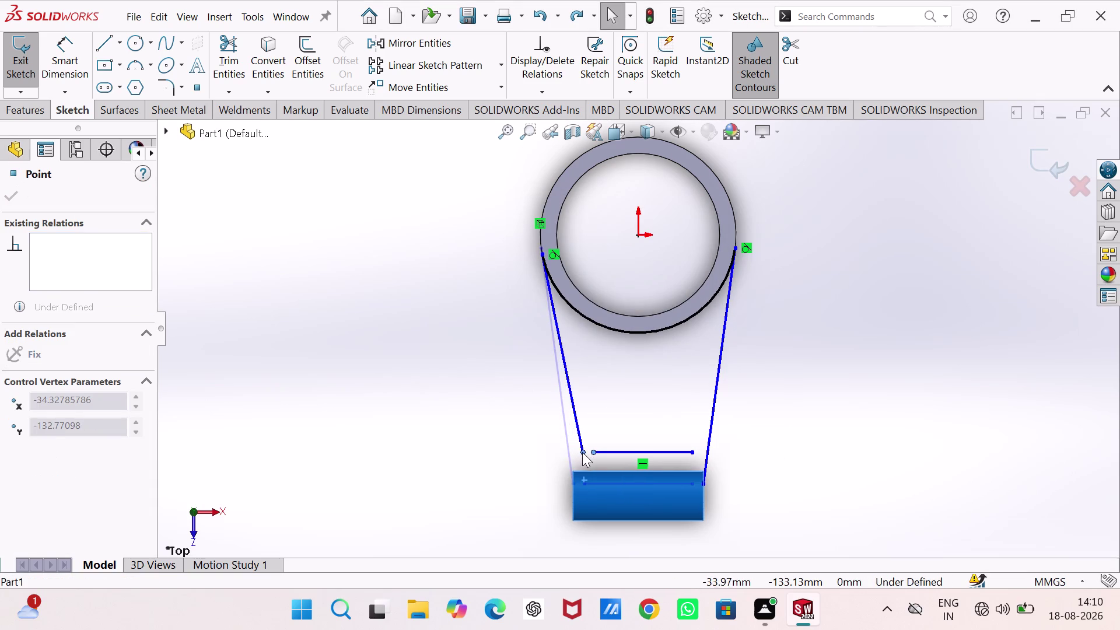
drag(583, 452, 580, 453)
click(600, 451)
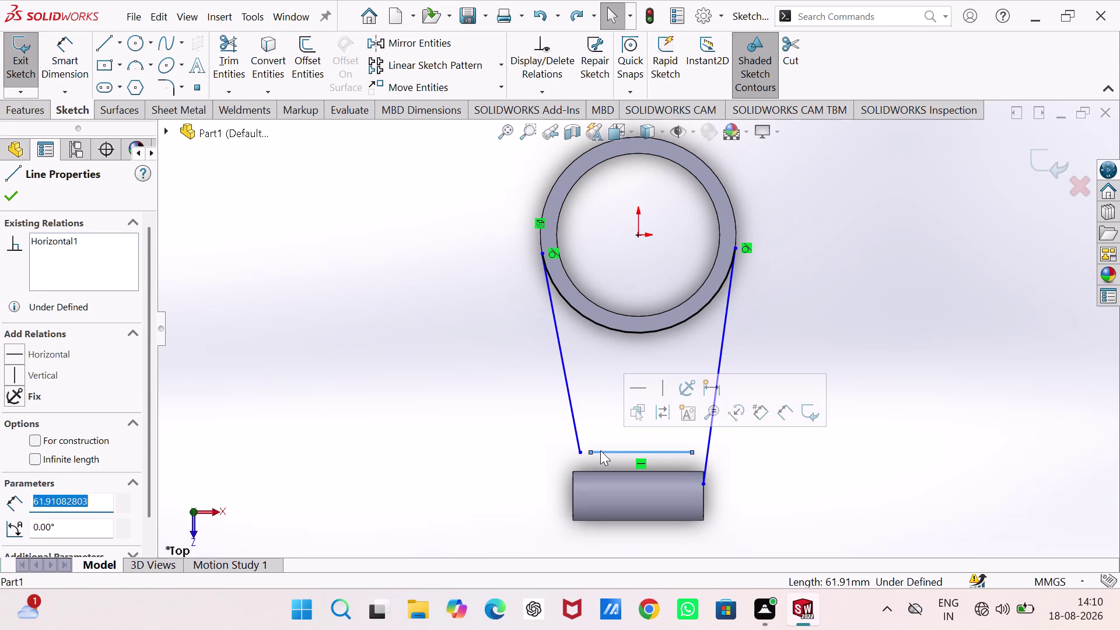
key(Delete)
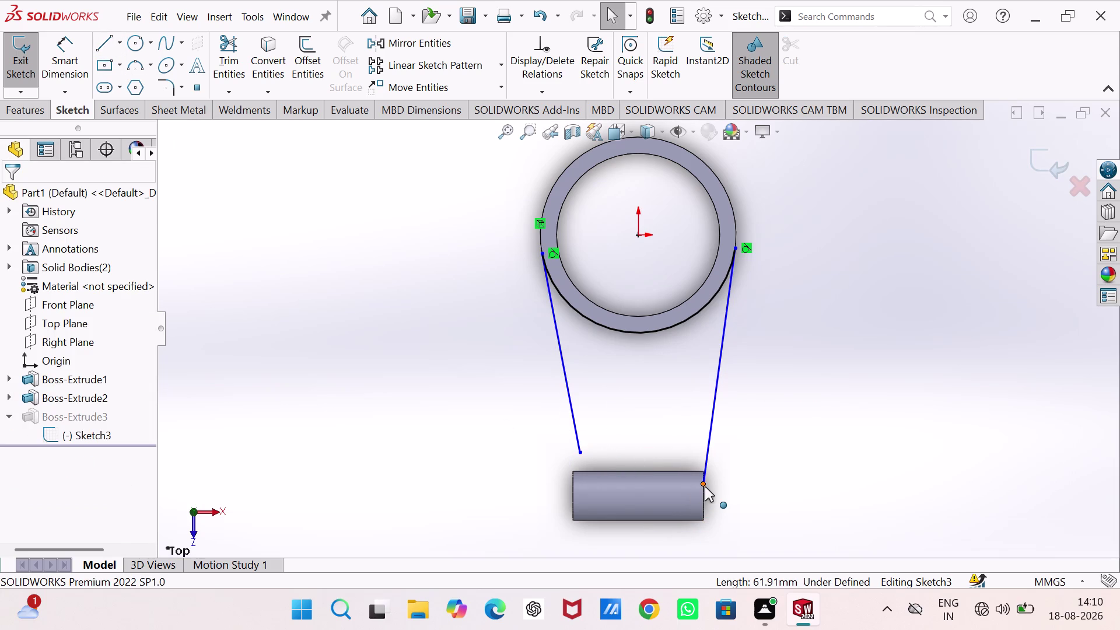
Raise the right arm end level with the left and draw a vertical centerline from the ring's centre.
drag(703, 483, 708, 462)
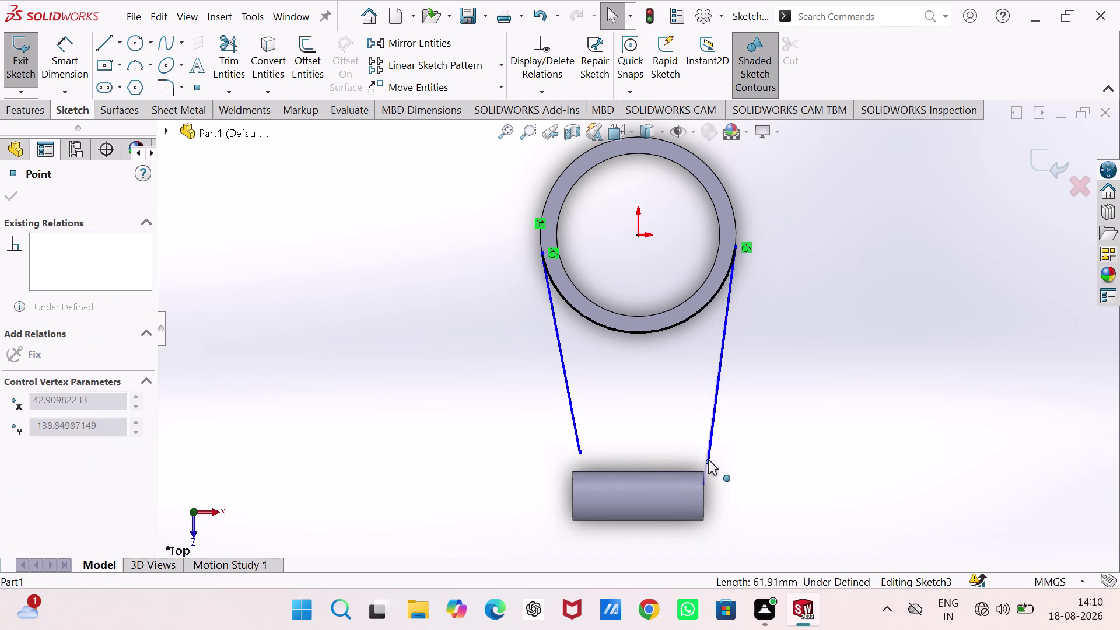
drag(708, 462, 709, 453)
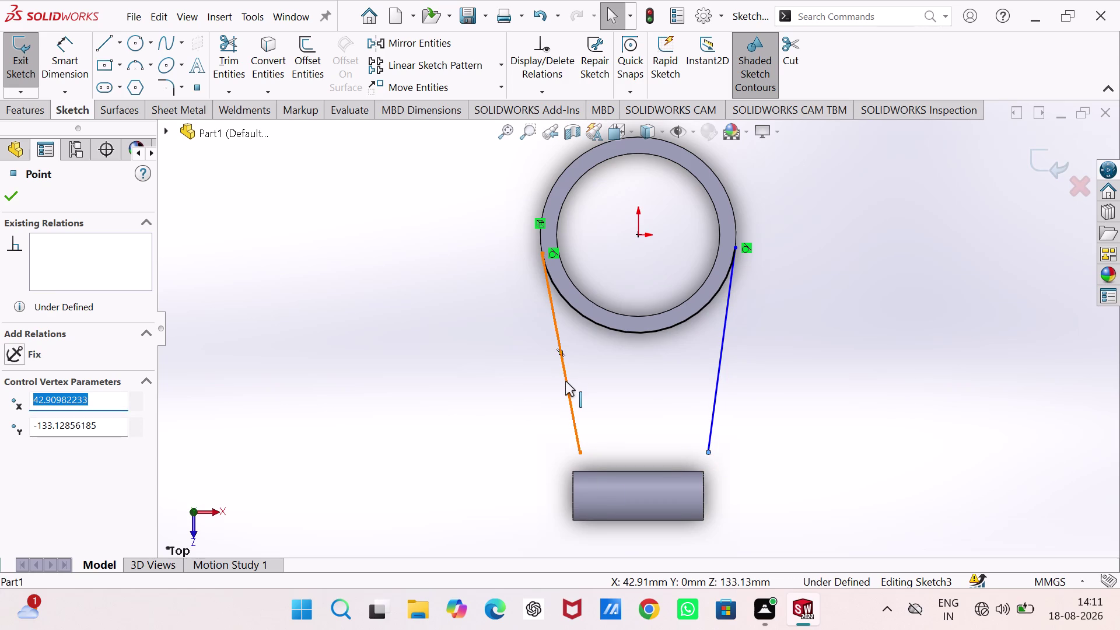
click(119, 39)
click(127, 86)
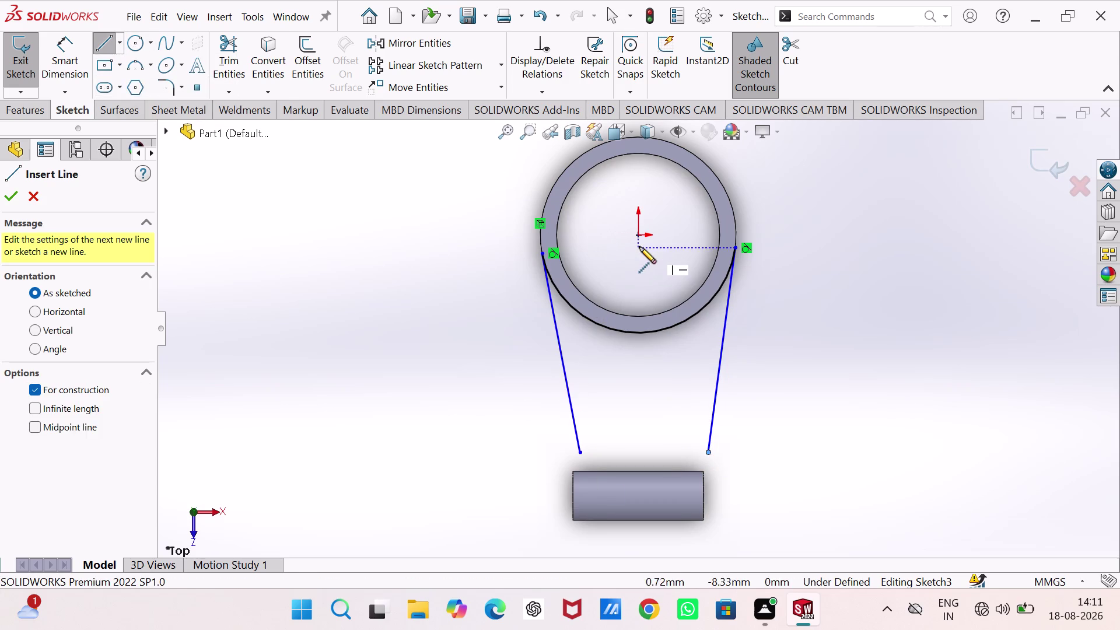
drag(638, 238, 638, 244)
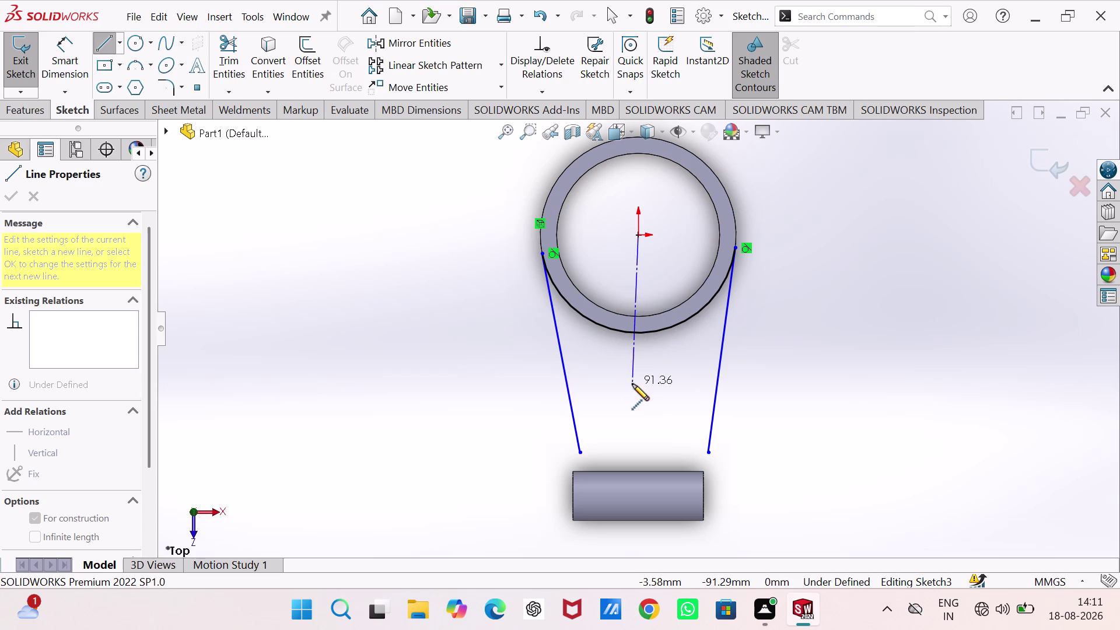
click(637, 393)
right_click(383, 318)
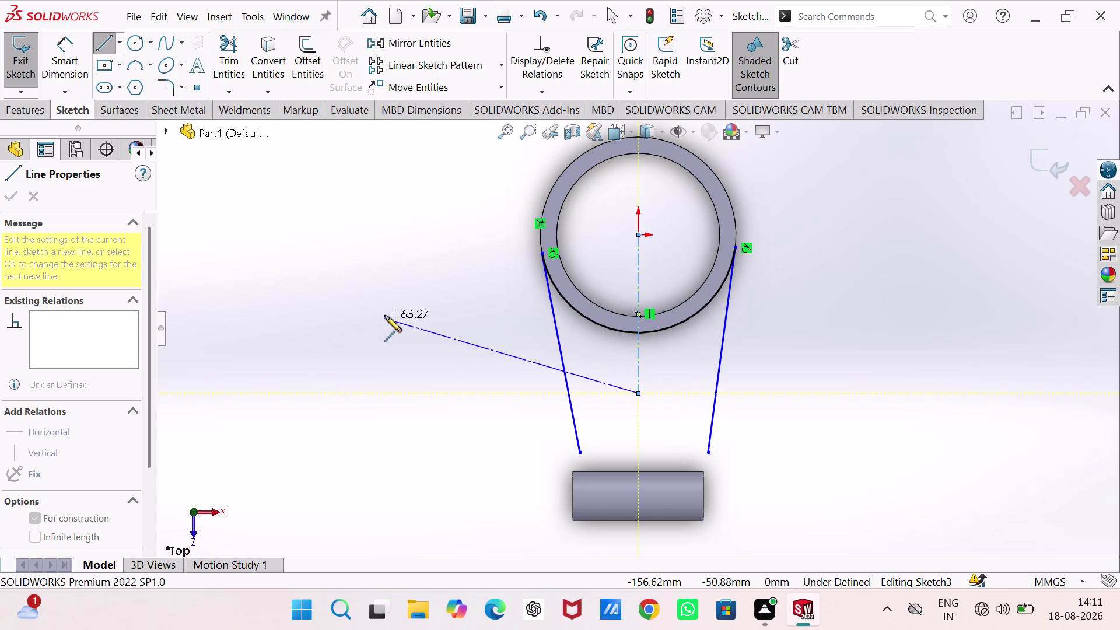
click(414, 328)
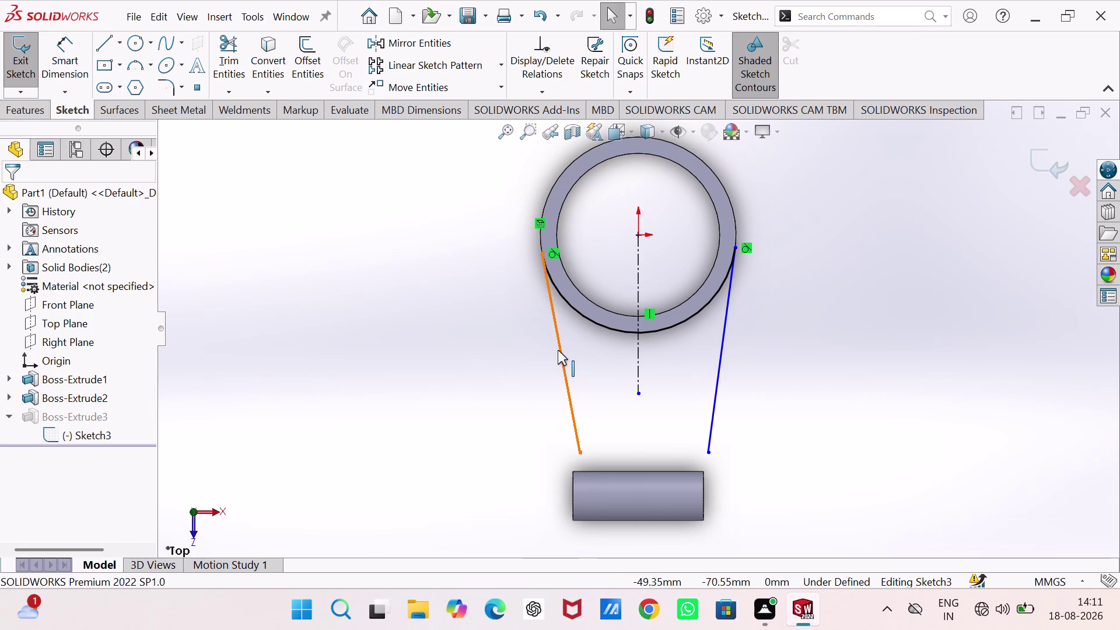
Dismiss the license warning and select the left arm line.
click(560, 351)
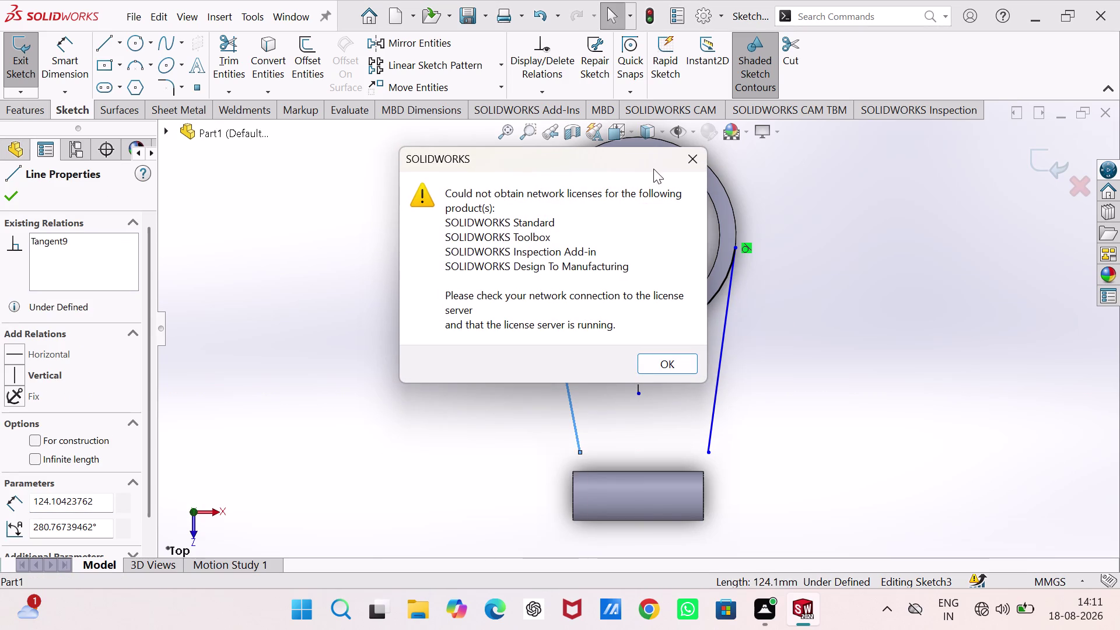
click(711, 159)
click(693, 163)
click(363, 335)
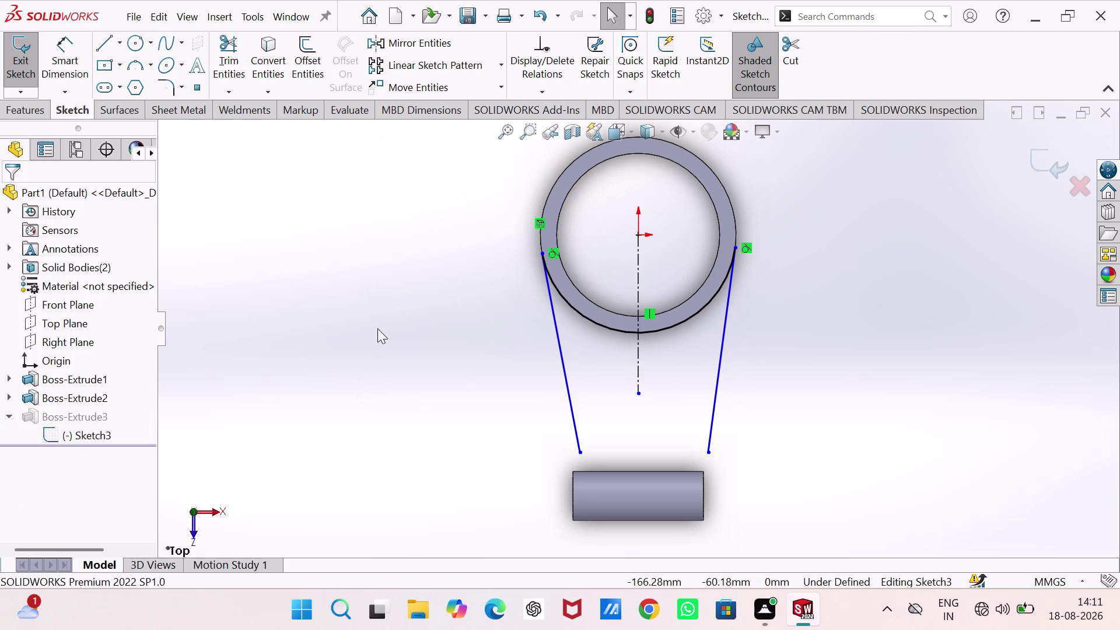
click(571, 404)
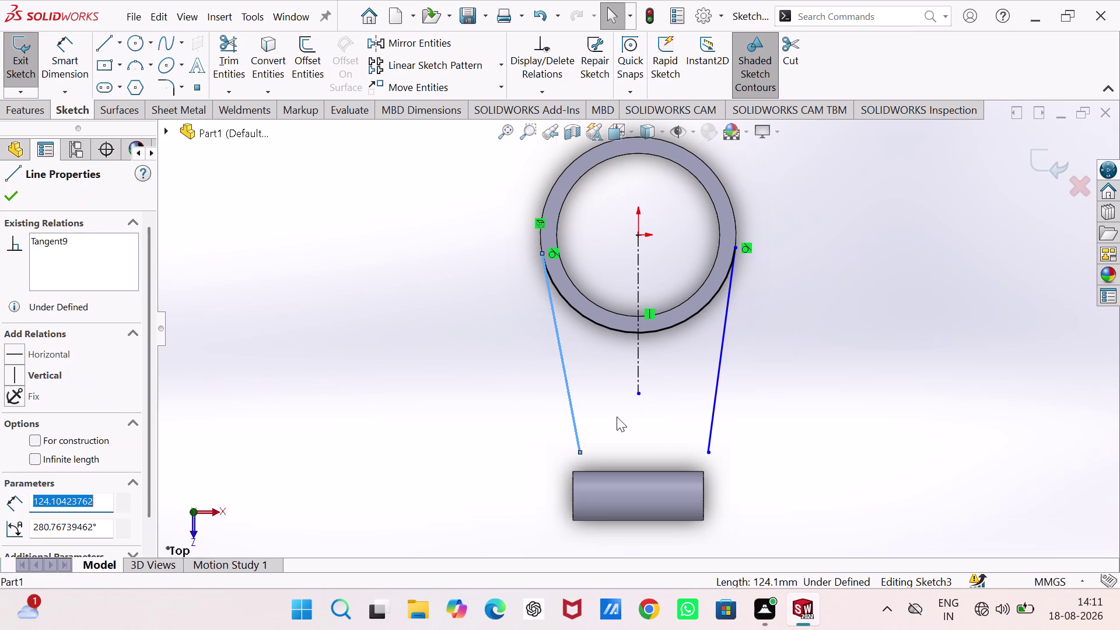
click(712, 418)
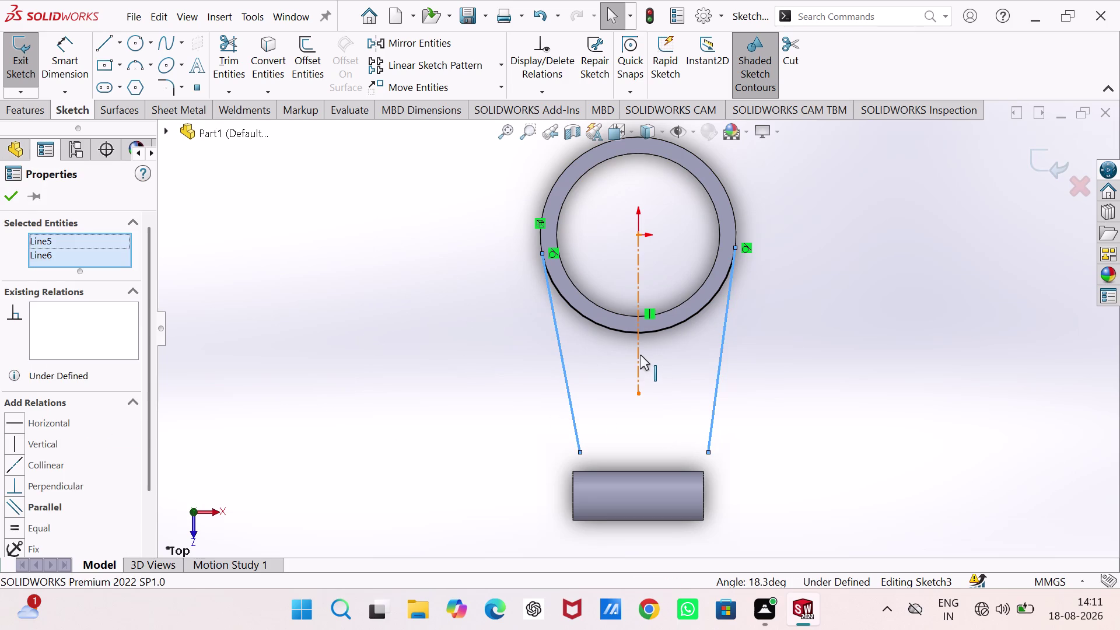
click(640, 355)
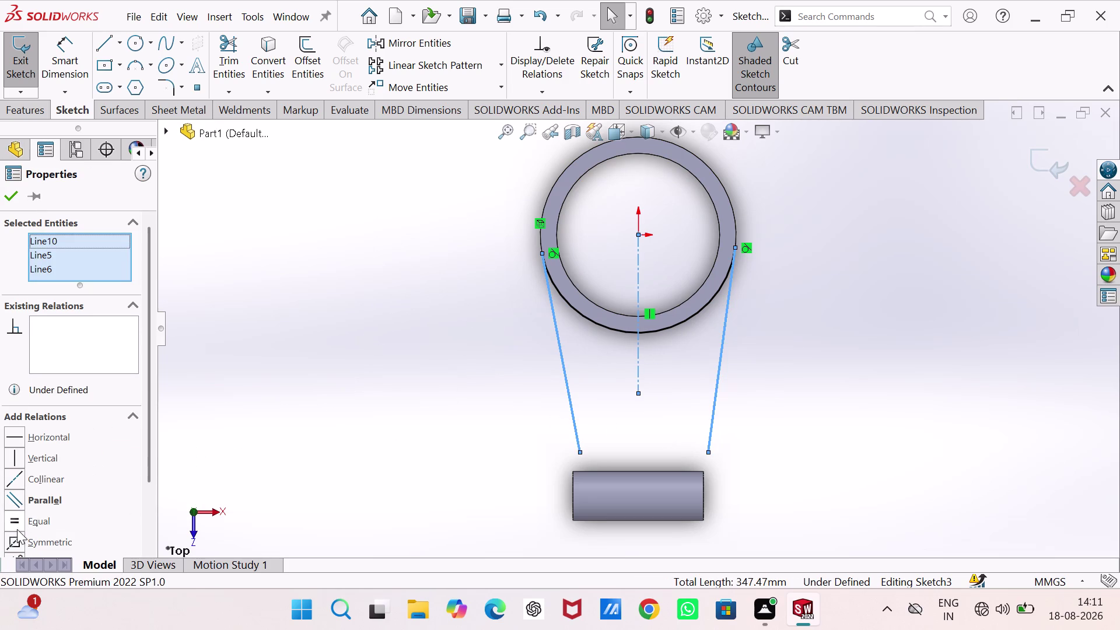
click(18, 539)
click(370, 371)
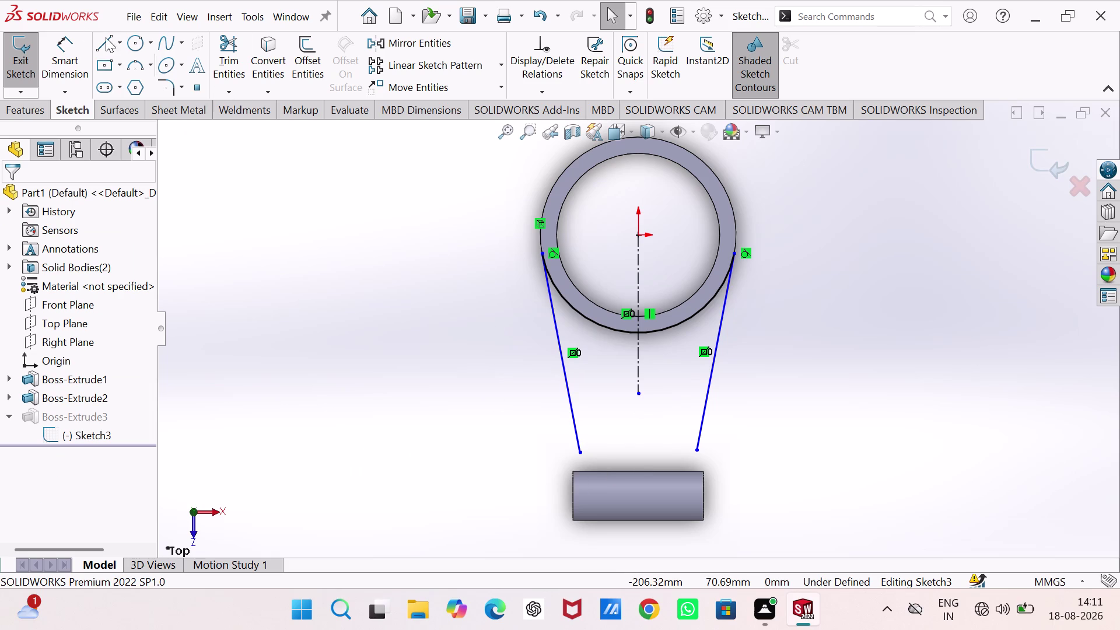
click(98, 42)
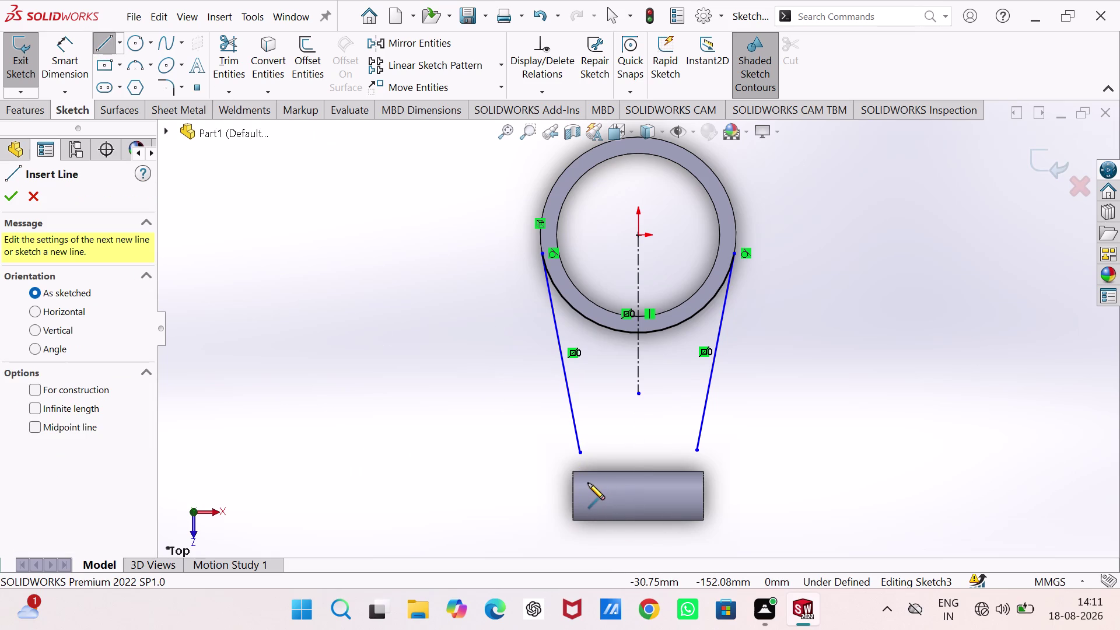
Draw a horizontal line across the tube top, redrawing it once after an undo.
click(588, 483)
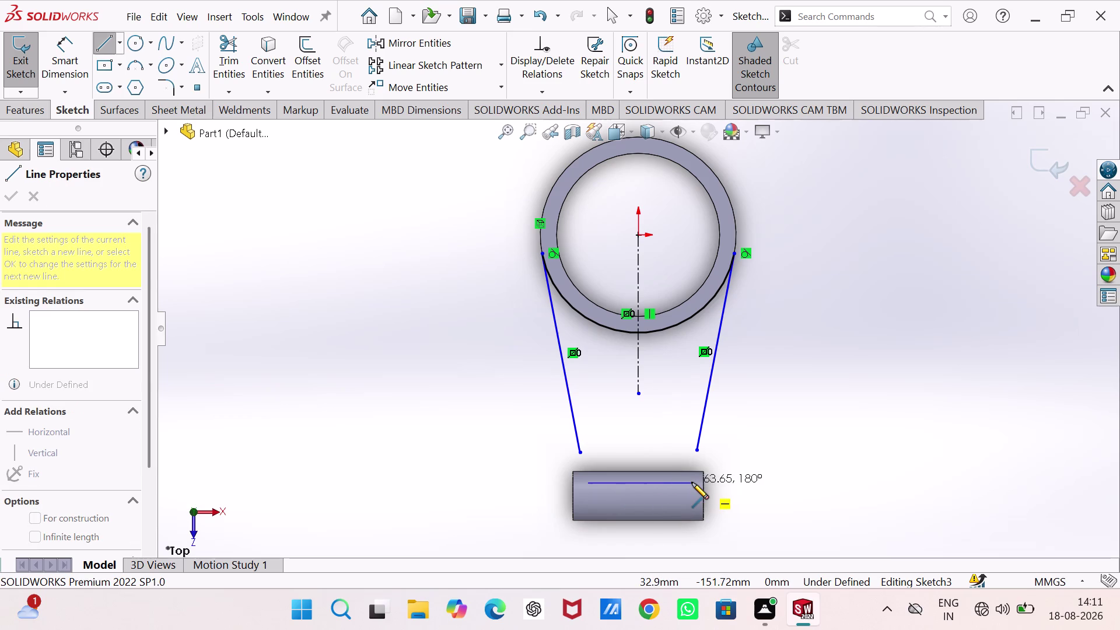
click(694, 482)
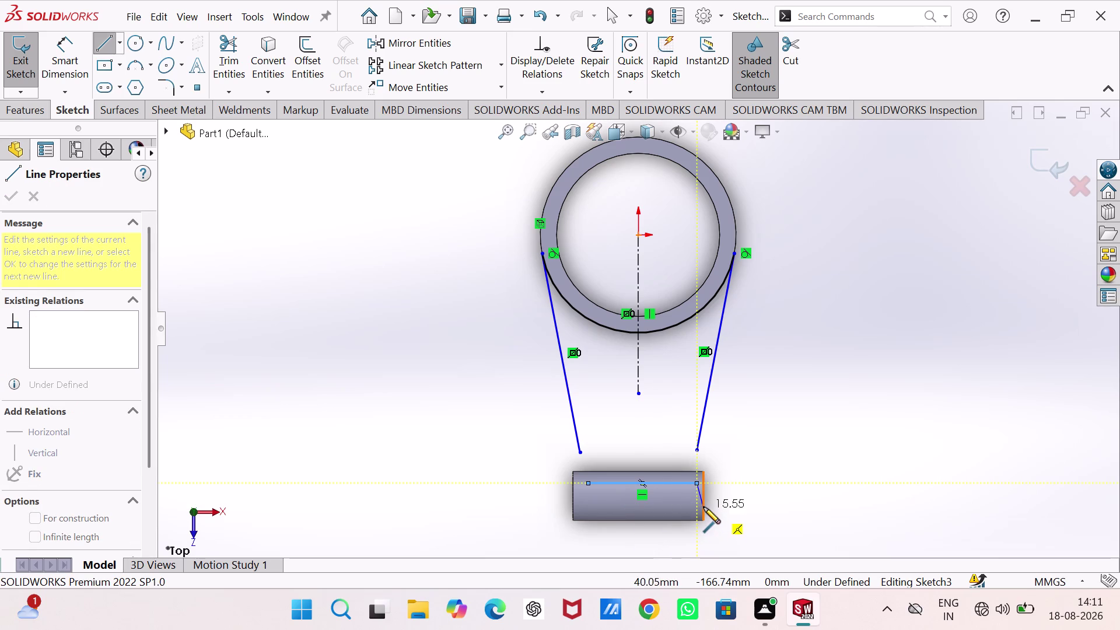
key(ctrl+z)
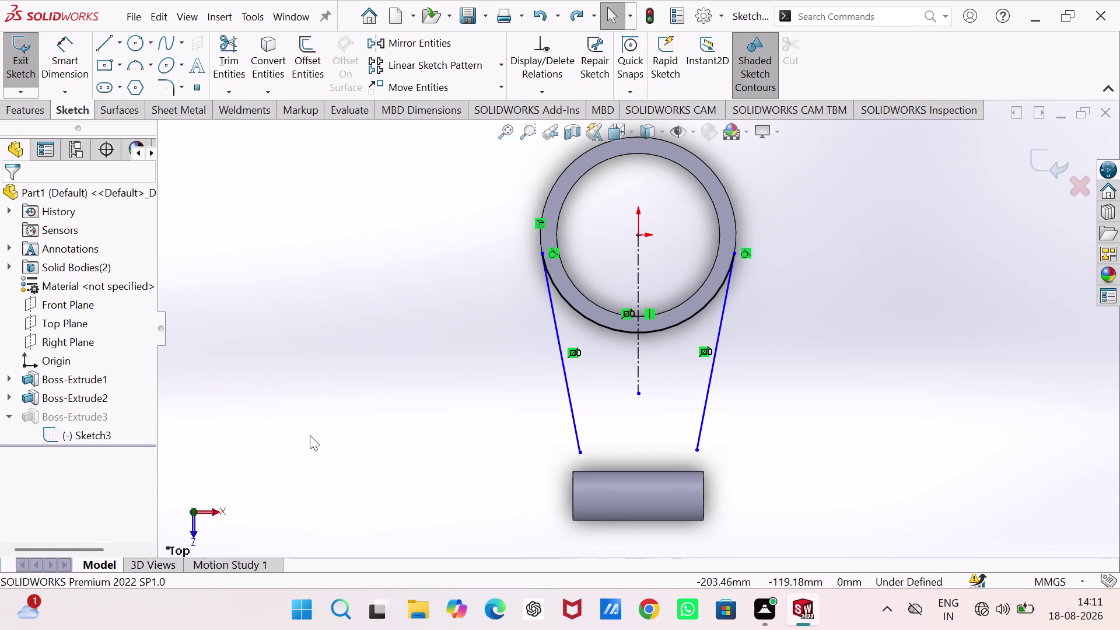
right_drag(311, 435, 229, 420)
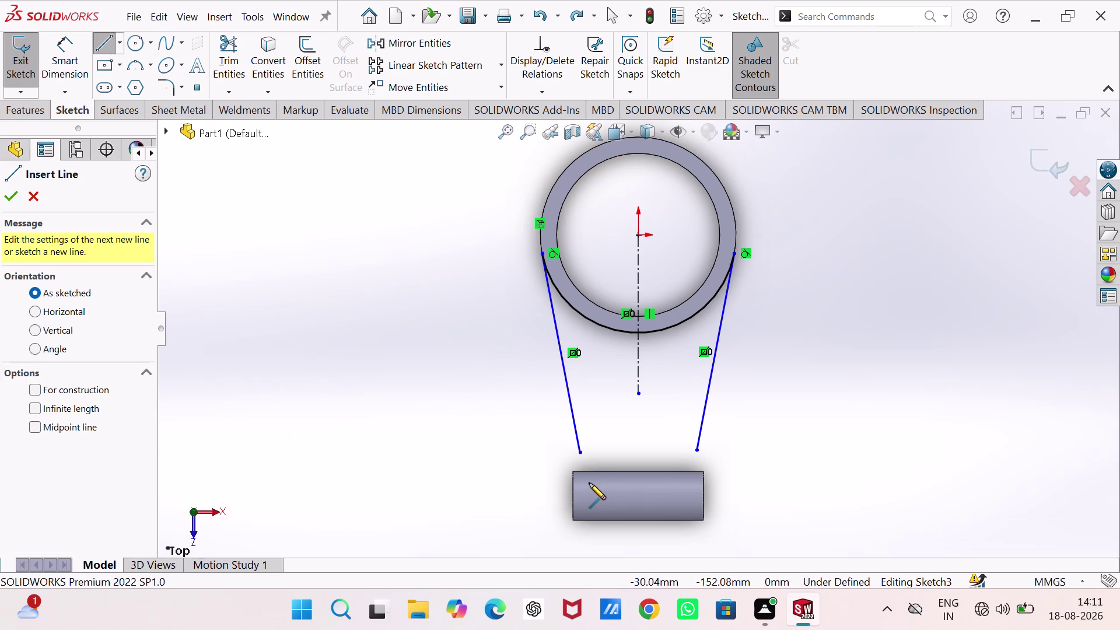
click(594, 481)
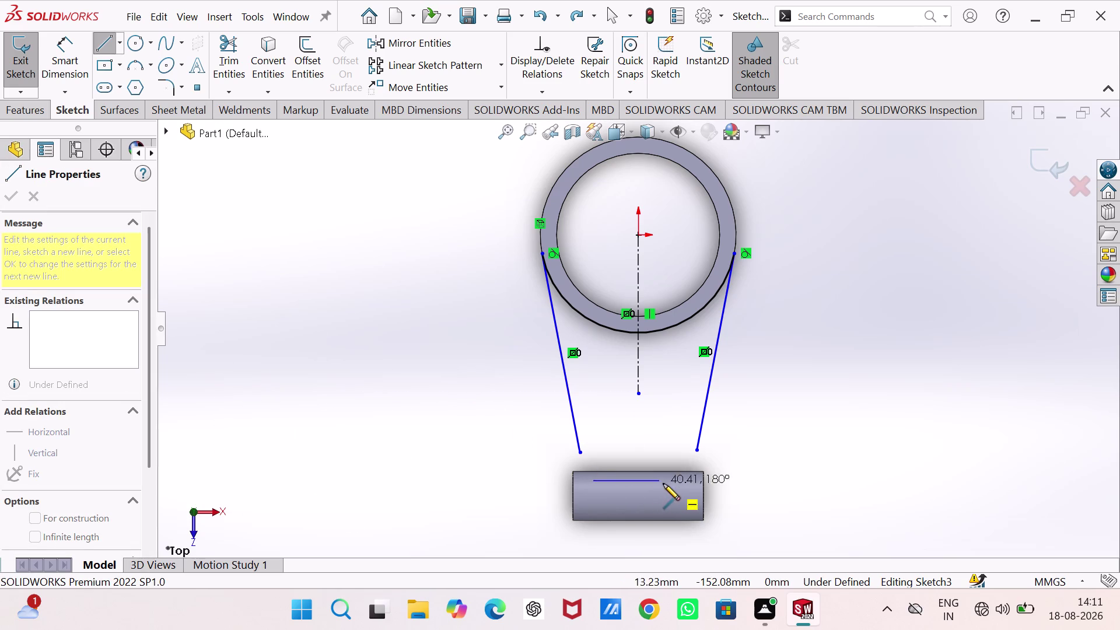
click(689, 483)
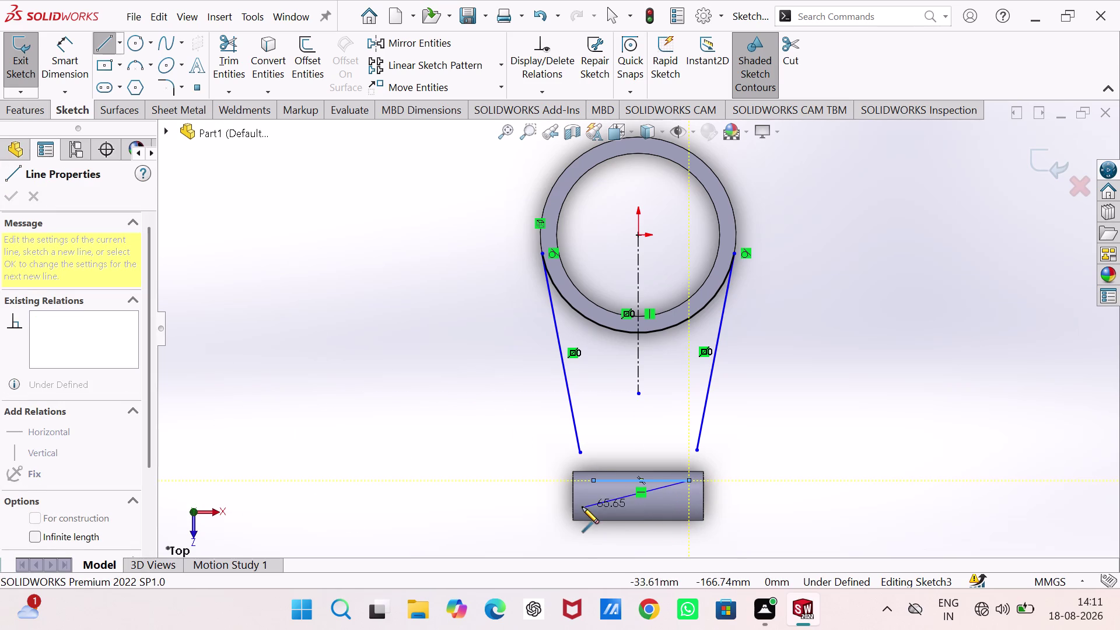
key(Escape)
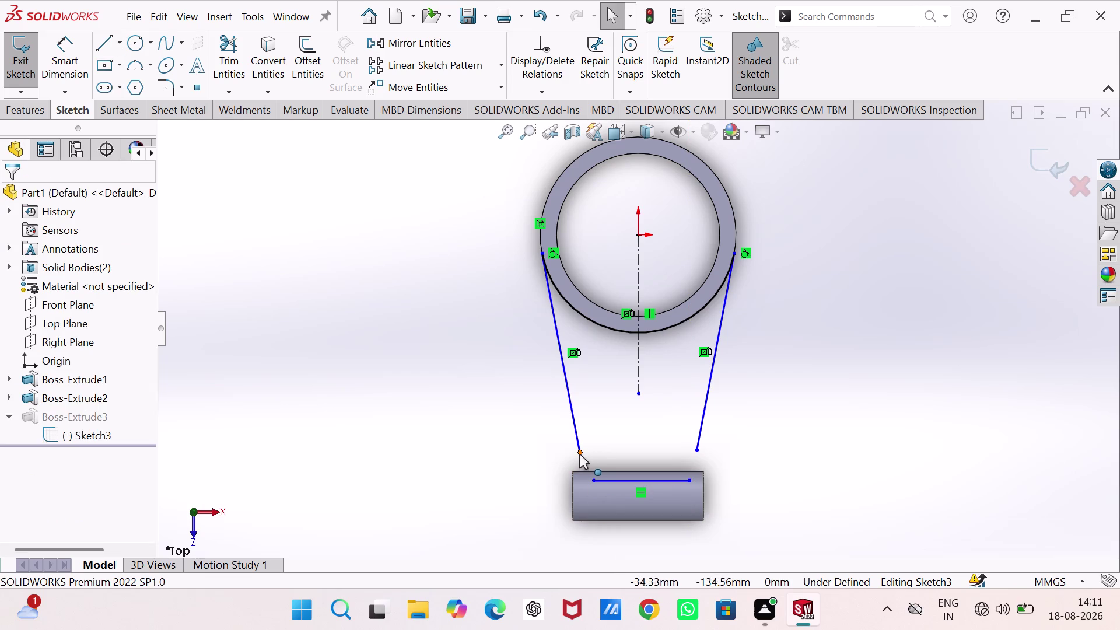
click(596, 481)
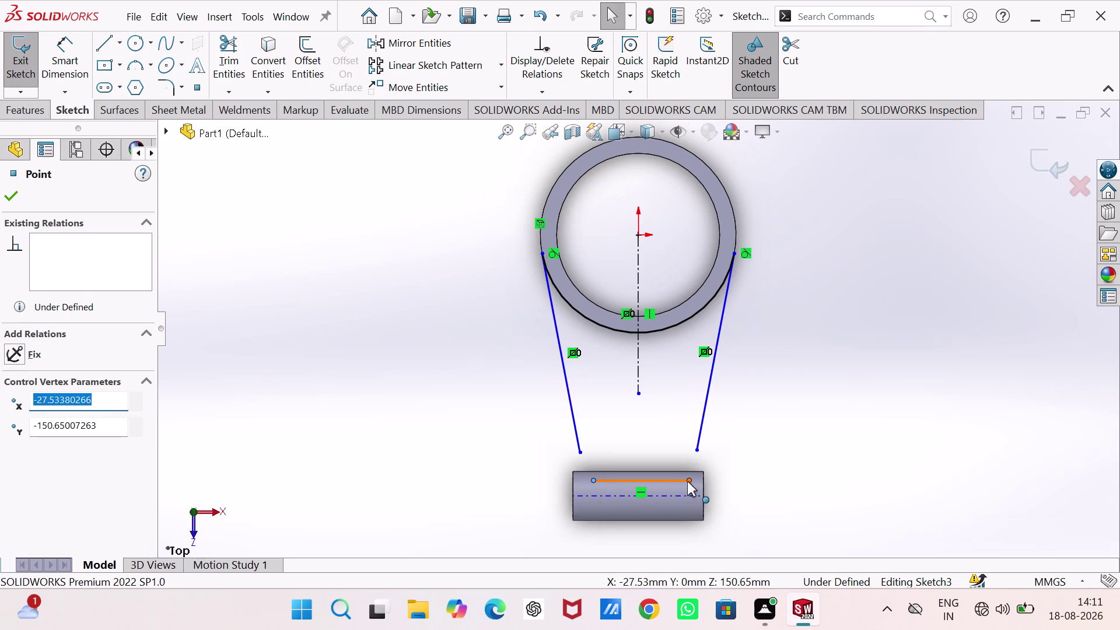
Make the short line's two endpoints symmetric about the vertical centerline.
click(688, 481)
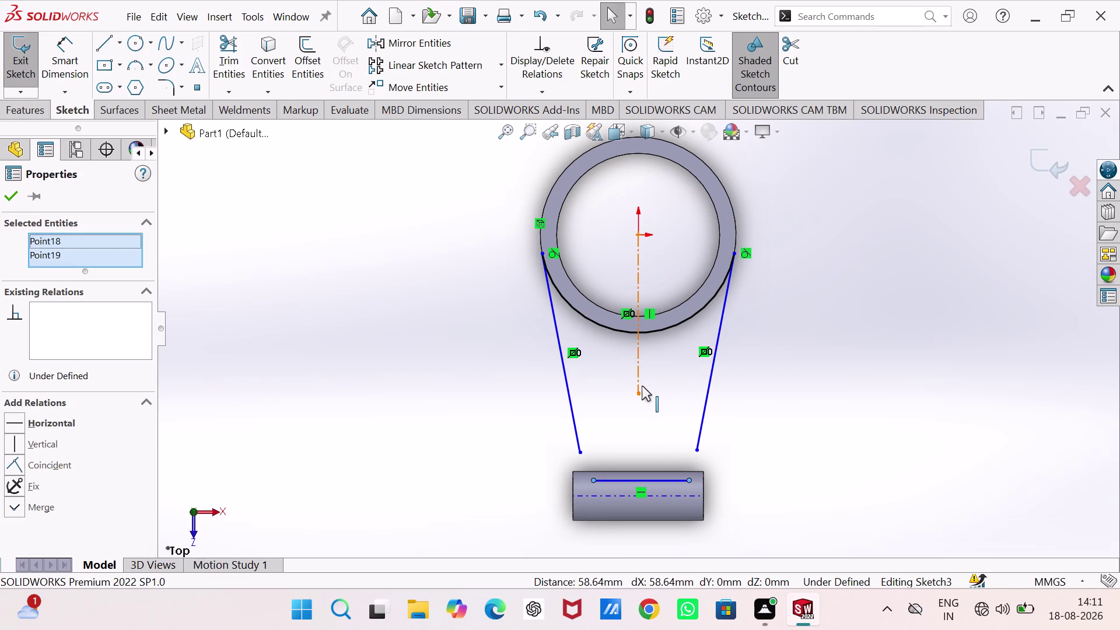
click(637, 376)
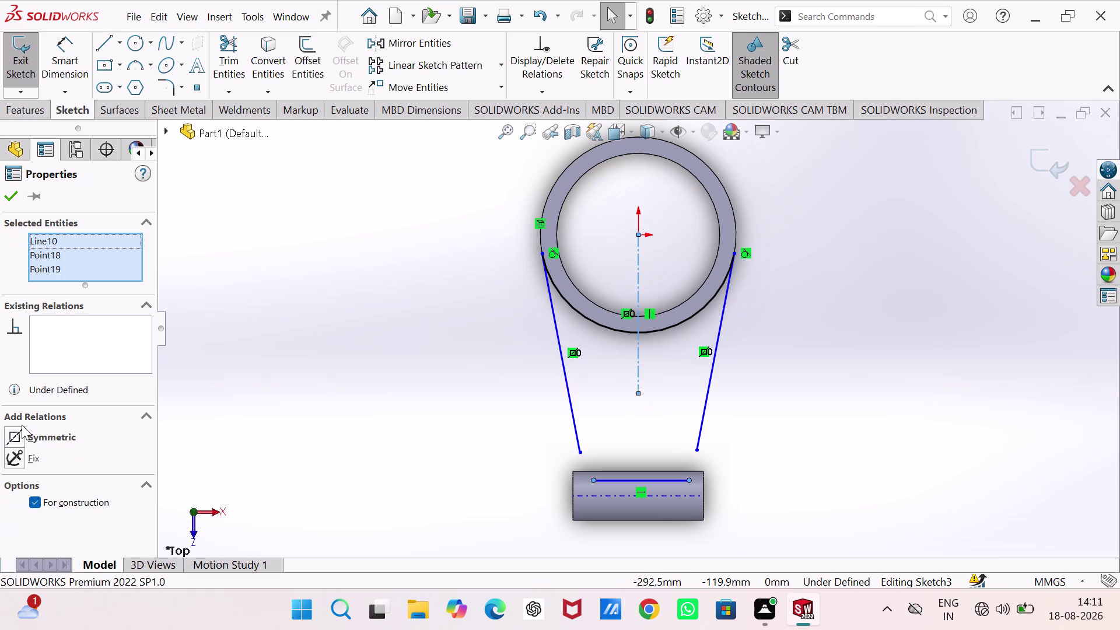
click(33, 433)
click(260, 382)
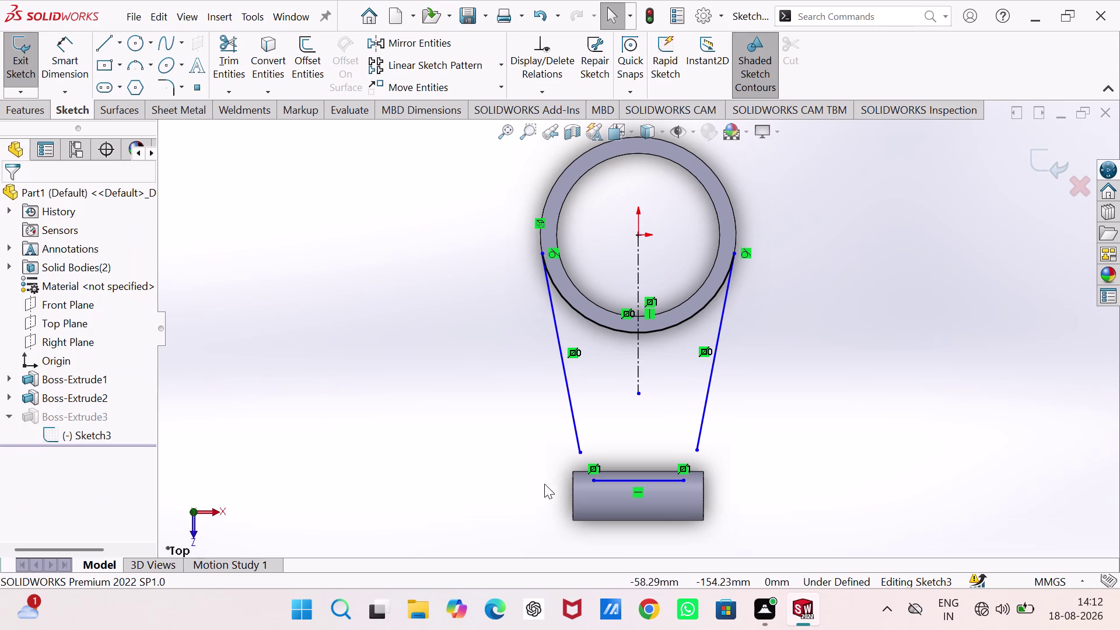
Try a coincident relation between the short line's left end and the left side line, then undo it.
click(581, 451)
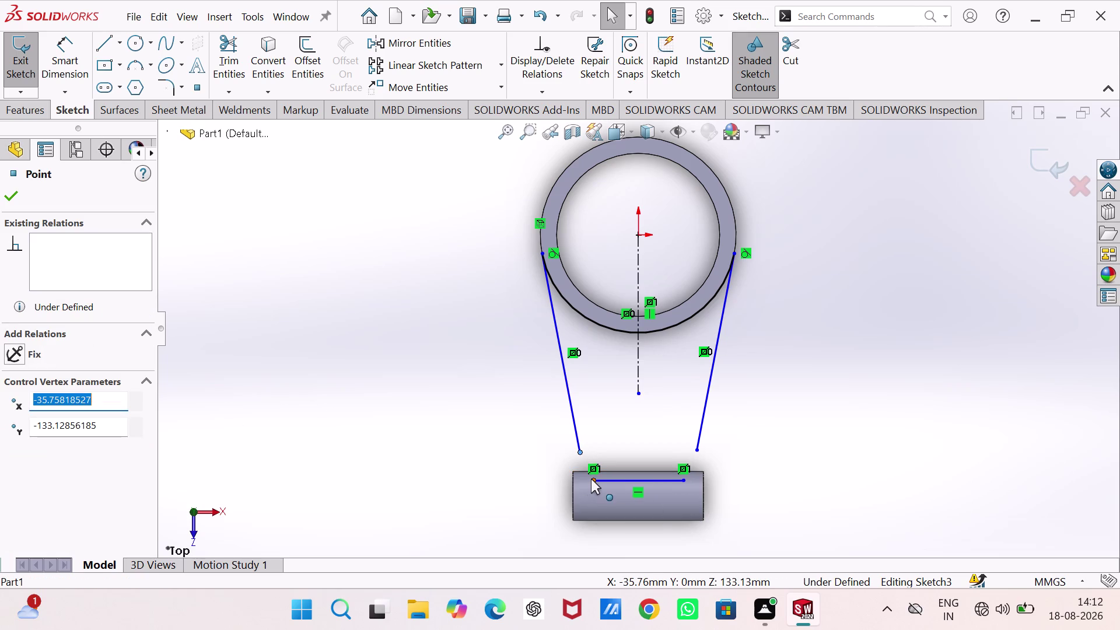
click(591, 479)
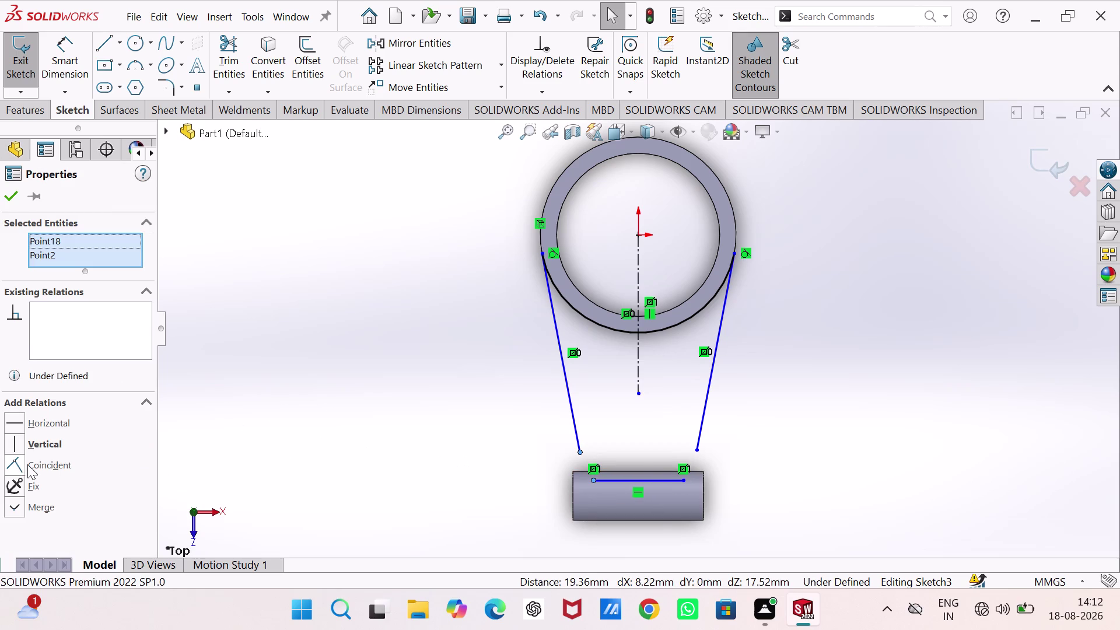
click(22, 463)
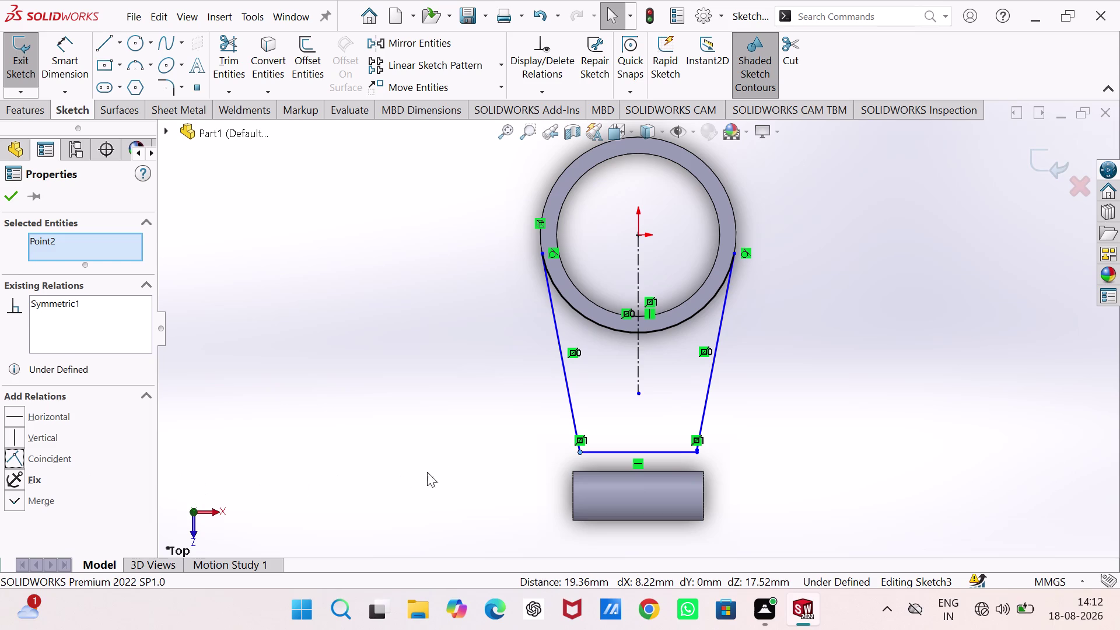
key(ctrl+z)
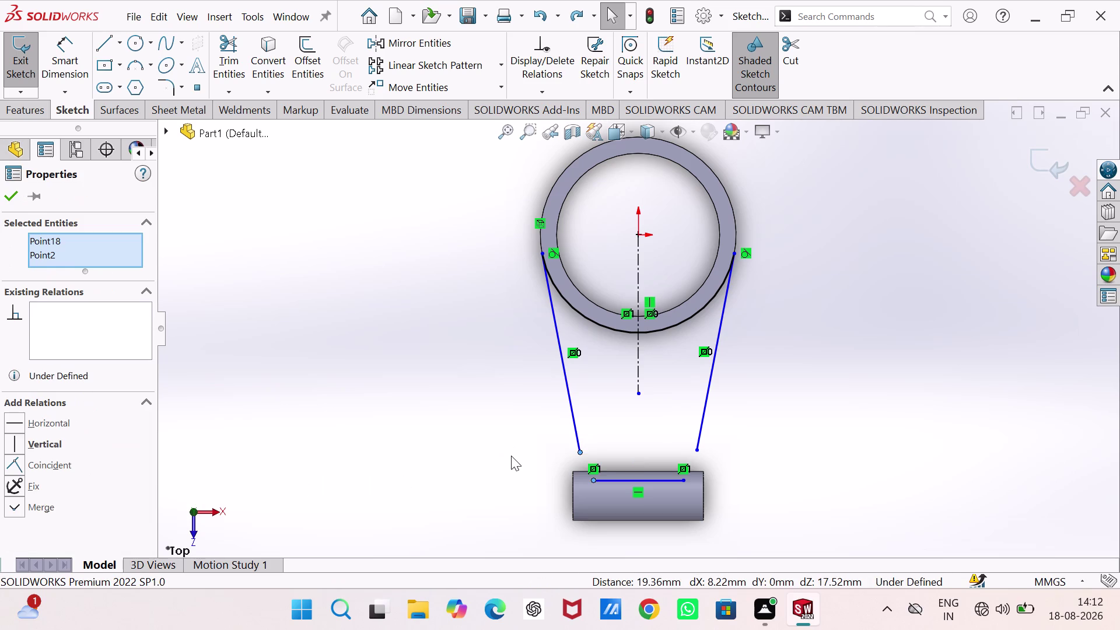
click(502, 415)
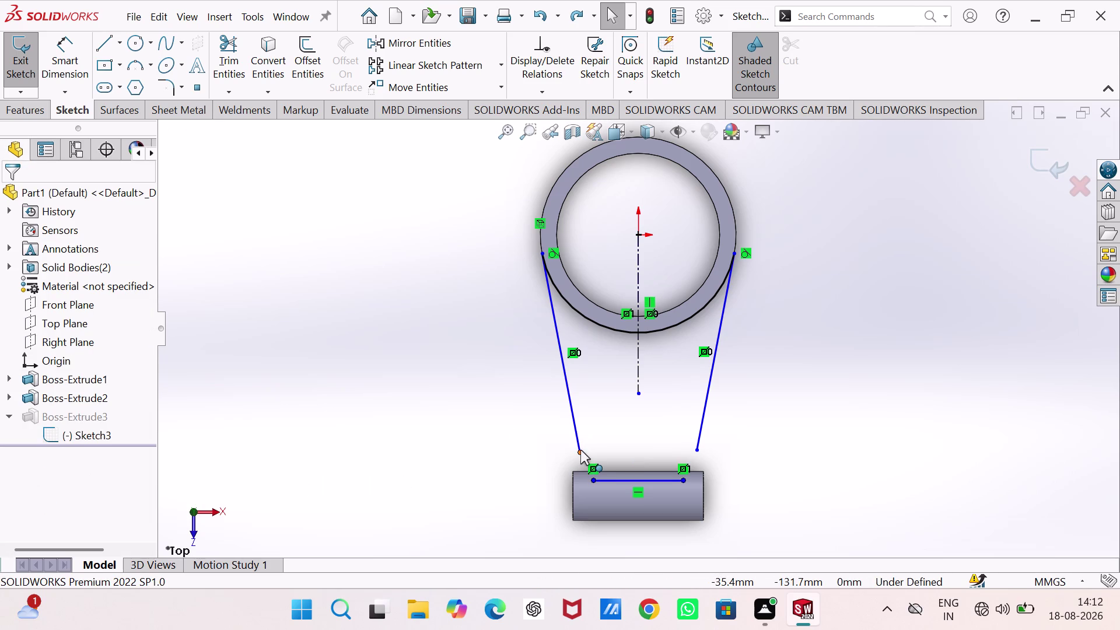
Drag the left and right side lines' lower endpoints onto the short tube line's ends.
drag(578, 452, 591, 480)
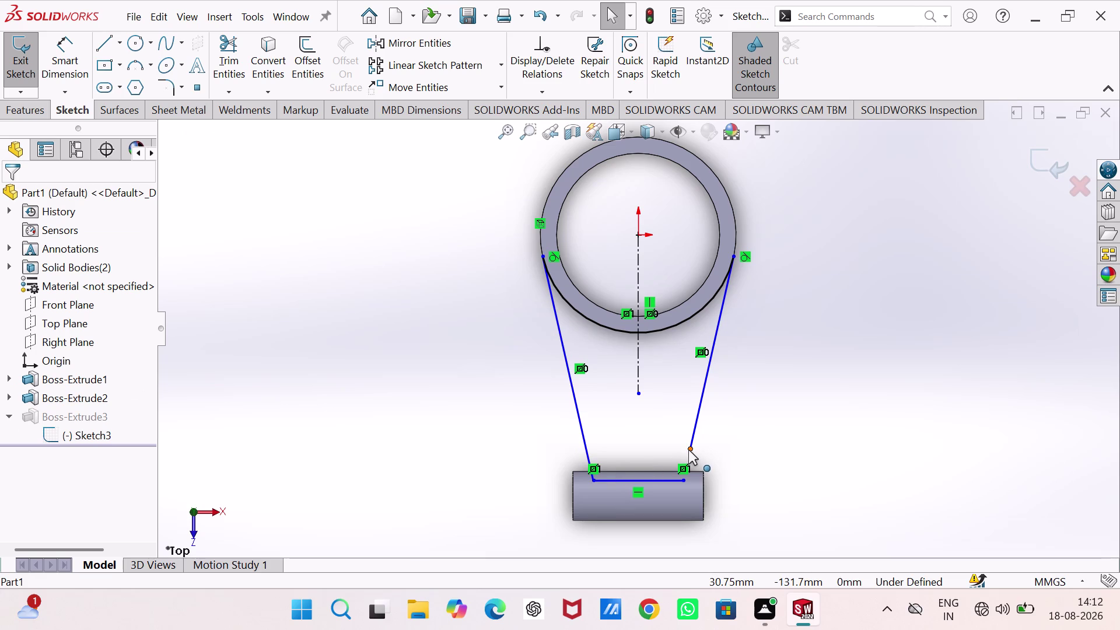
drag(690, 449, 690, 480)
click(761, 395)
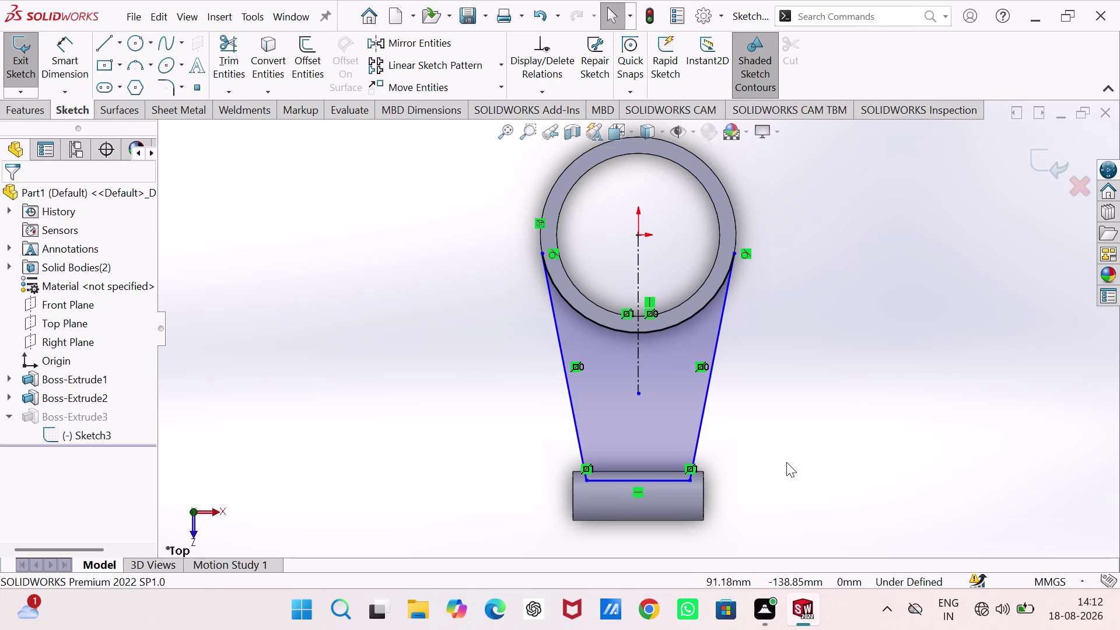
right_drag(751, 482, 753, 398)
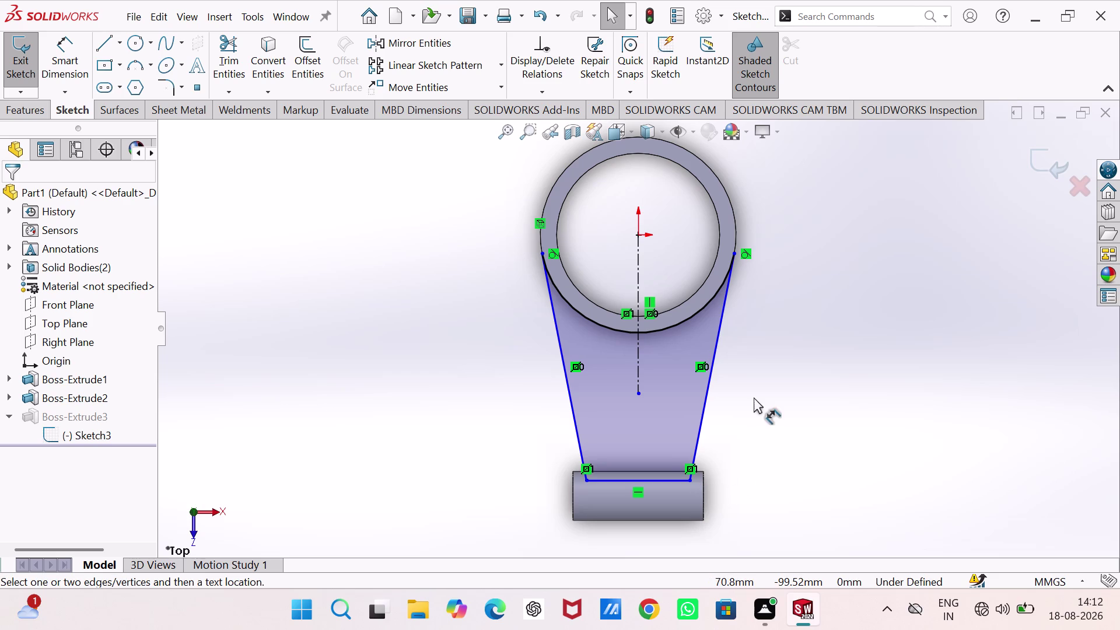
right_drag(753, 398, 753, 415)
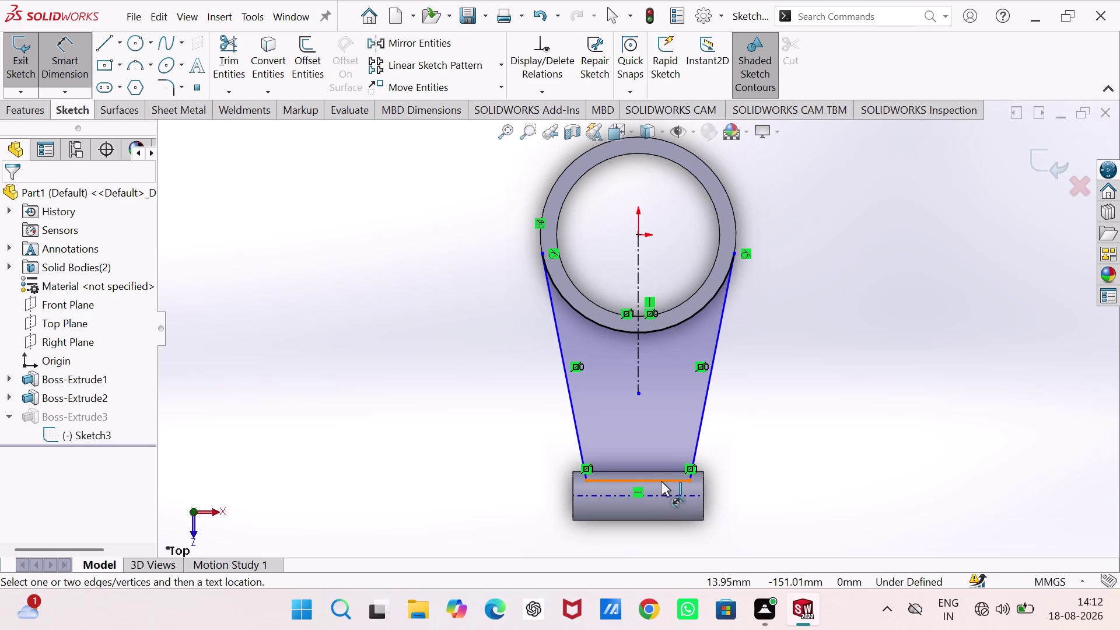
Dimension the short bottom line 5 mm from the tube's top edge.
click(661, 481)
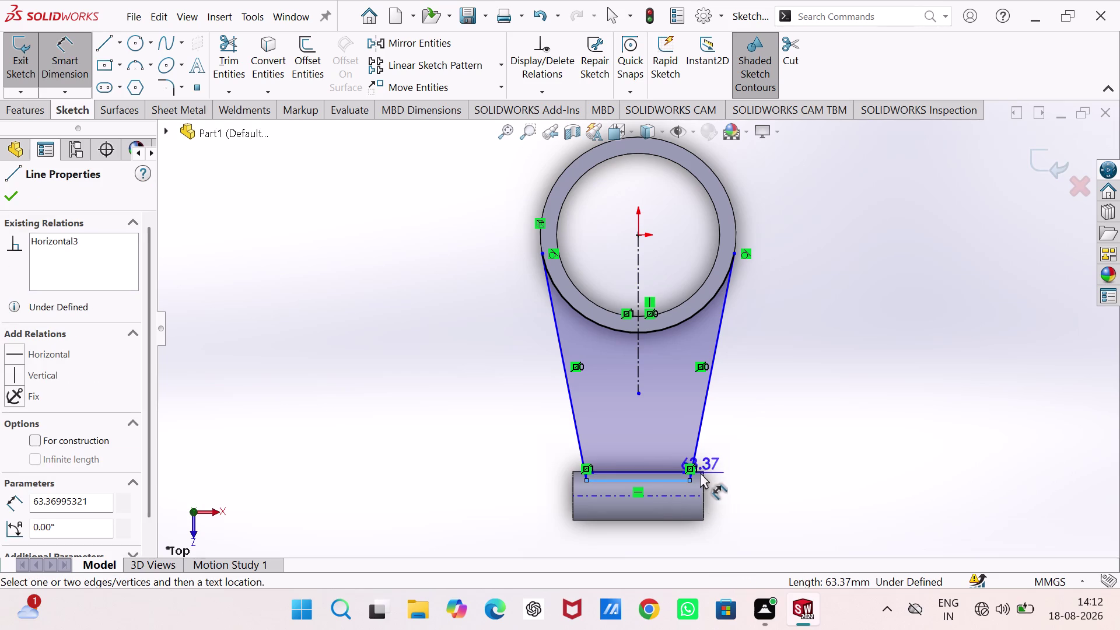
click(700, 471)
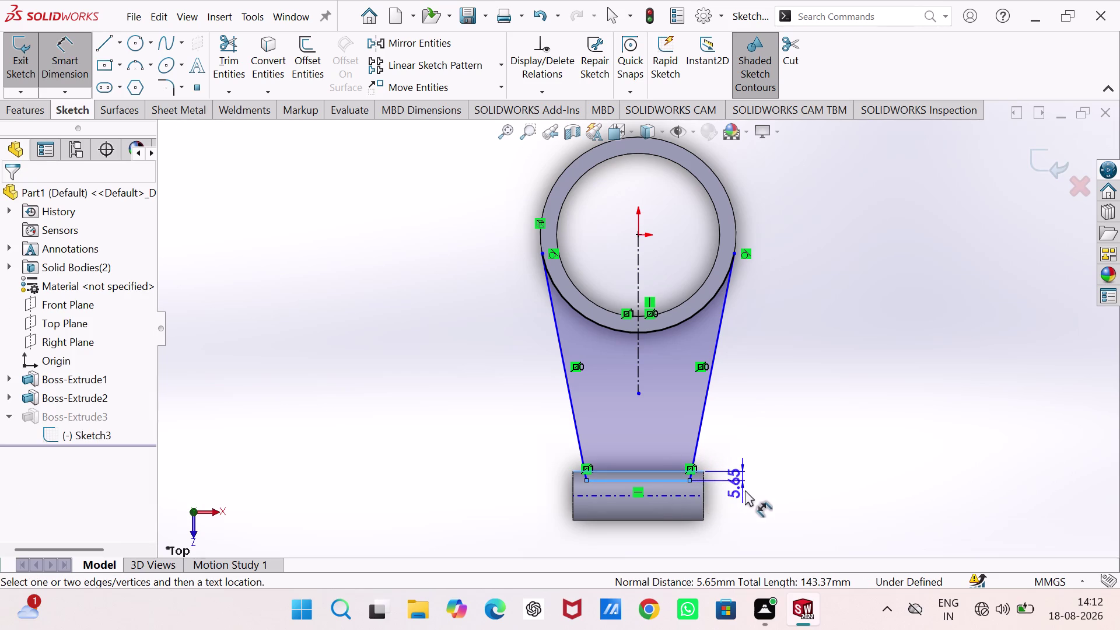
click(746, 498)
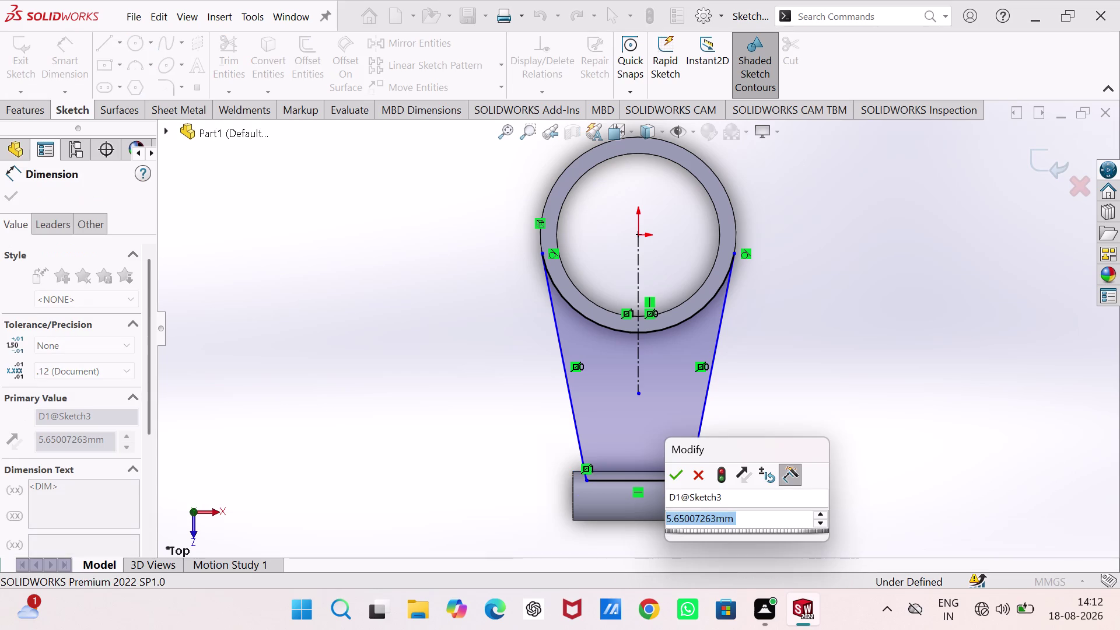
key(5)
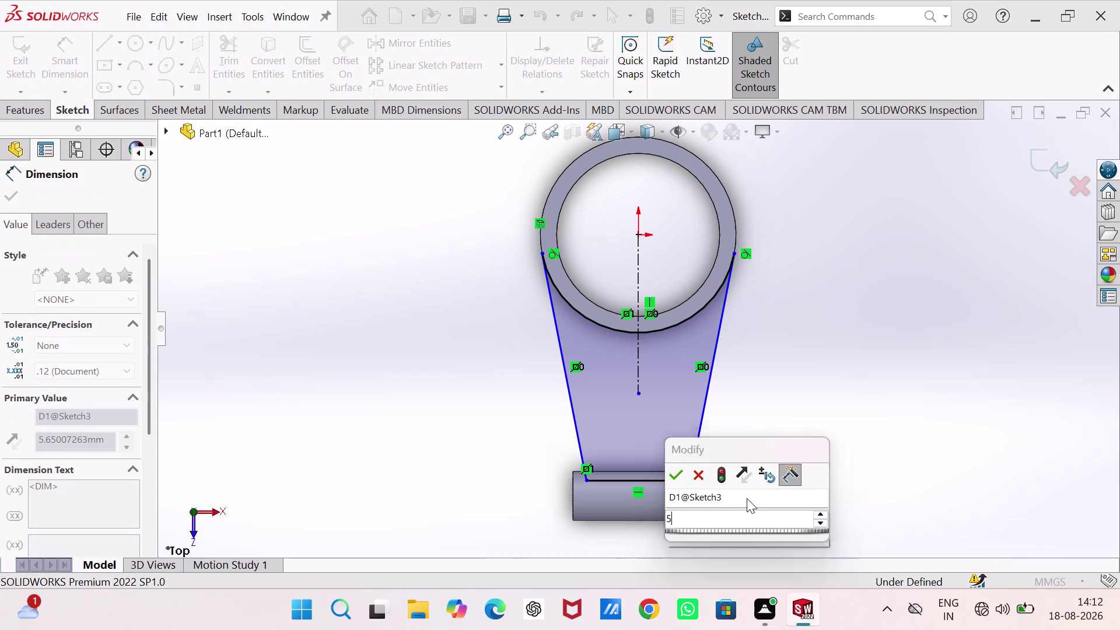
key(Return)
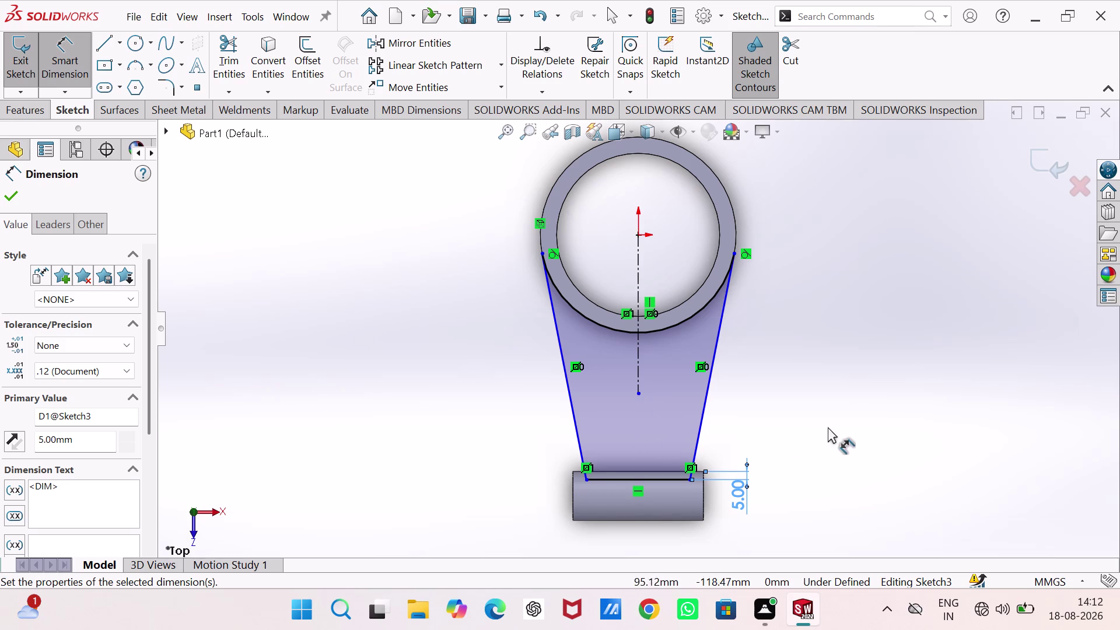
key(Escape)
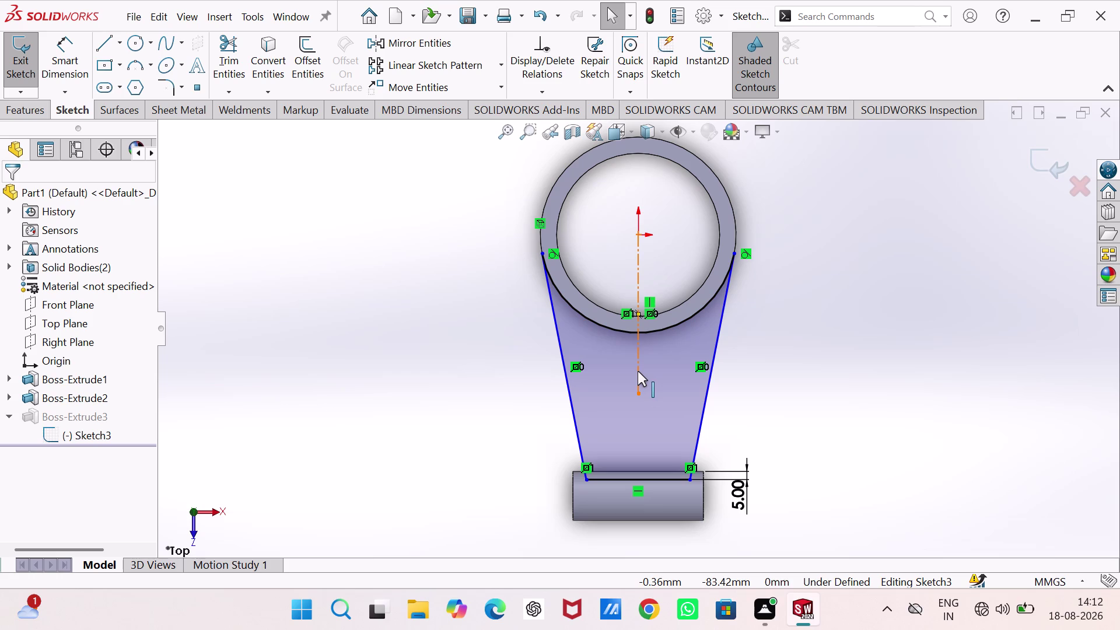
click(638, 372)
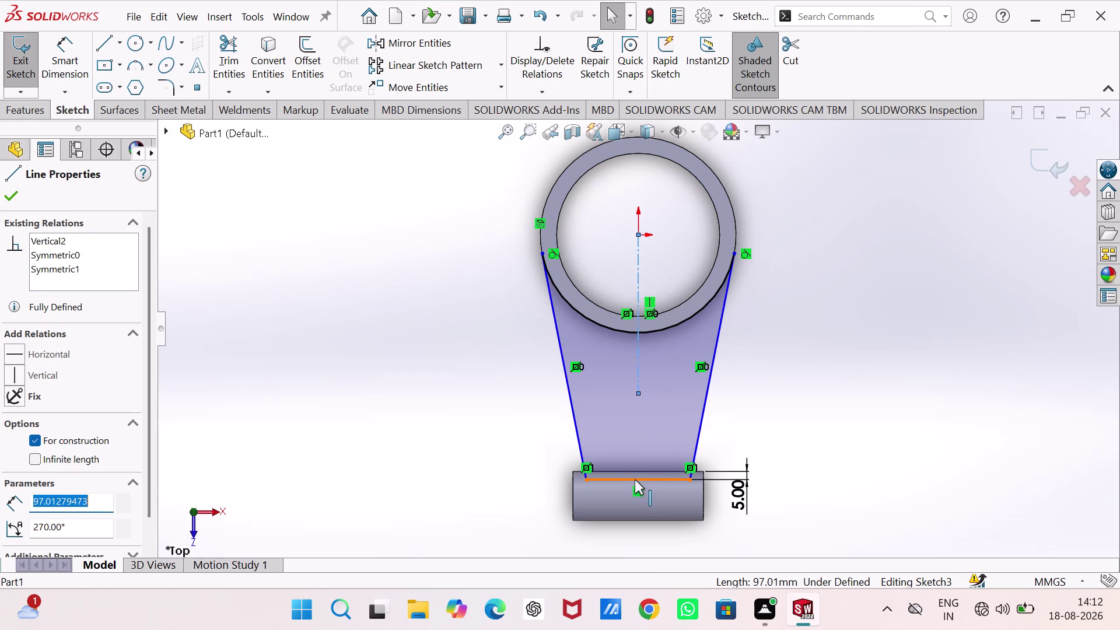
click(638, 478)
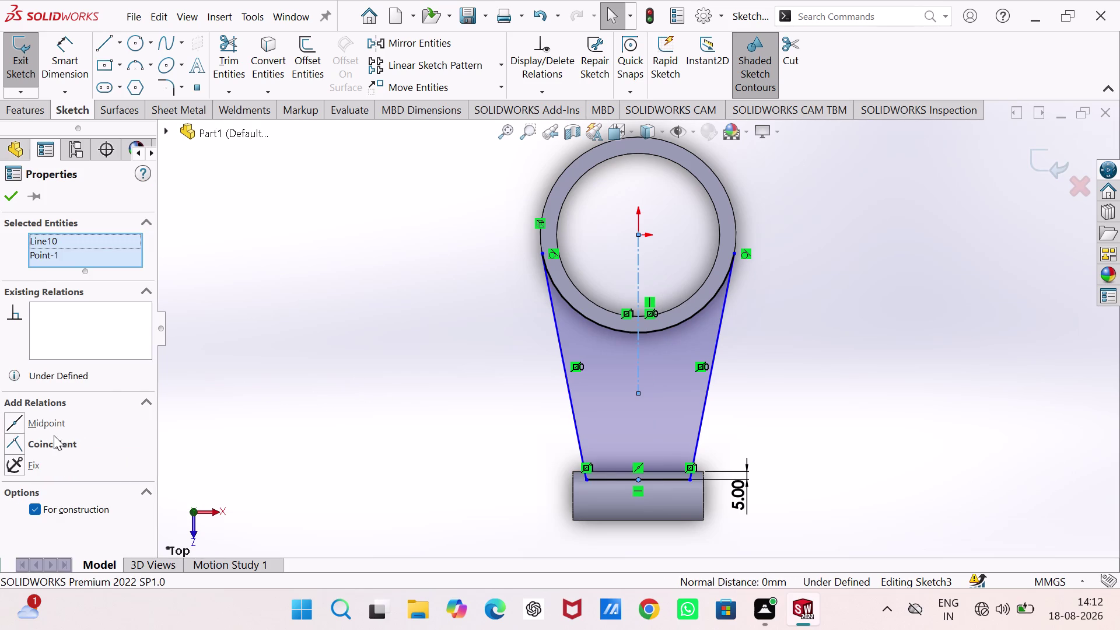
click(55, 442)
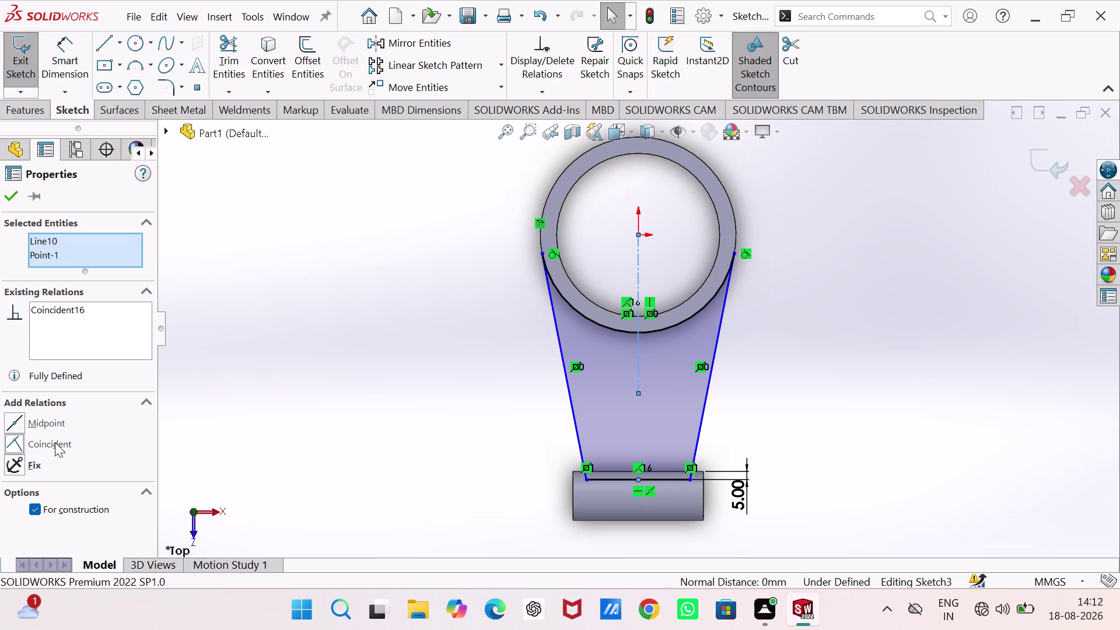
click(236, 394)
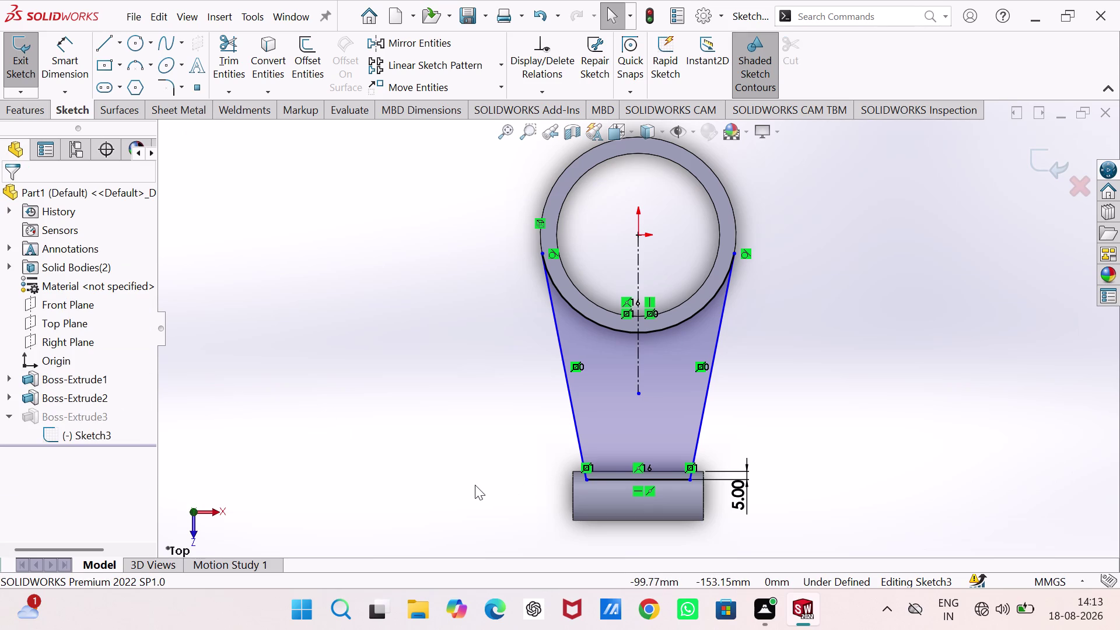
click(586, 479)
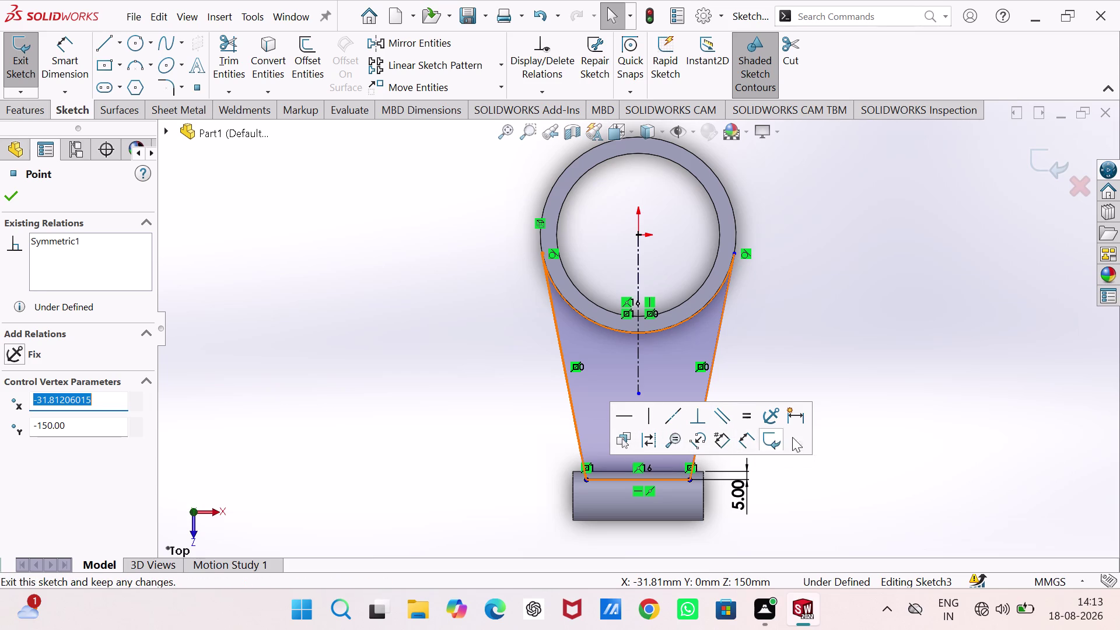
click(939, 434)
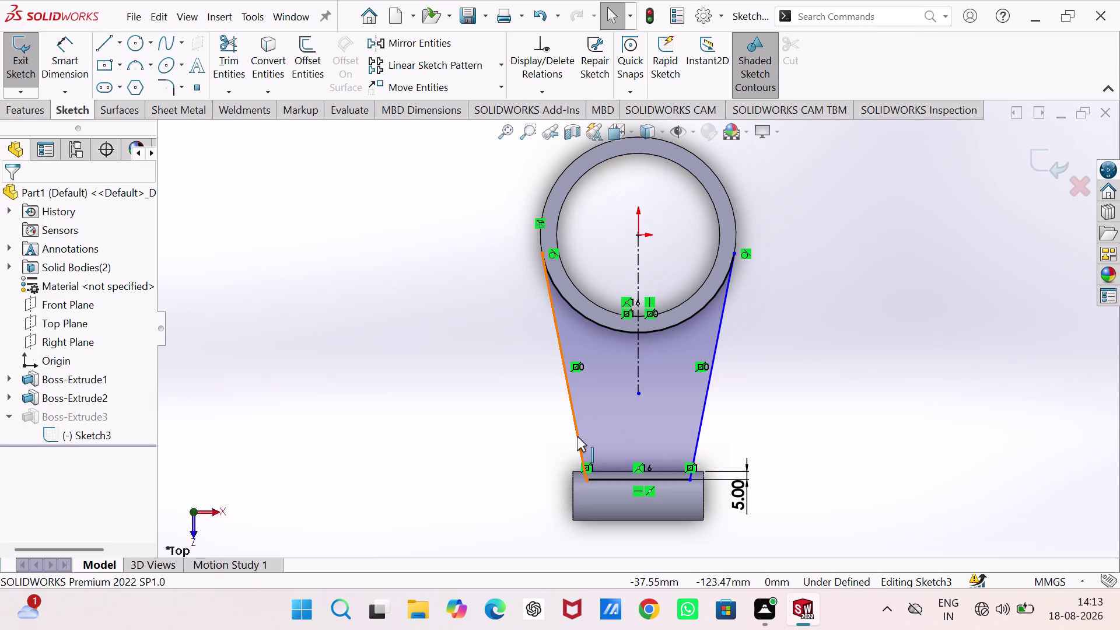
click(576, 437)
click(595, 480)
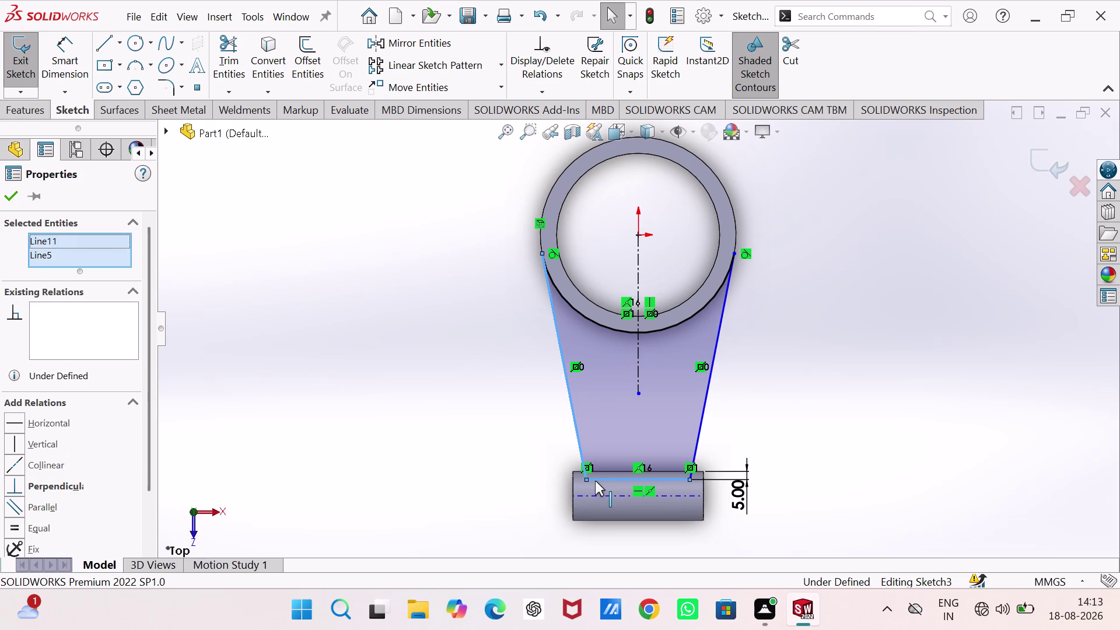
scroll(down, 3)
scroll(down, 3)
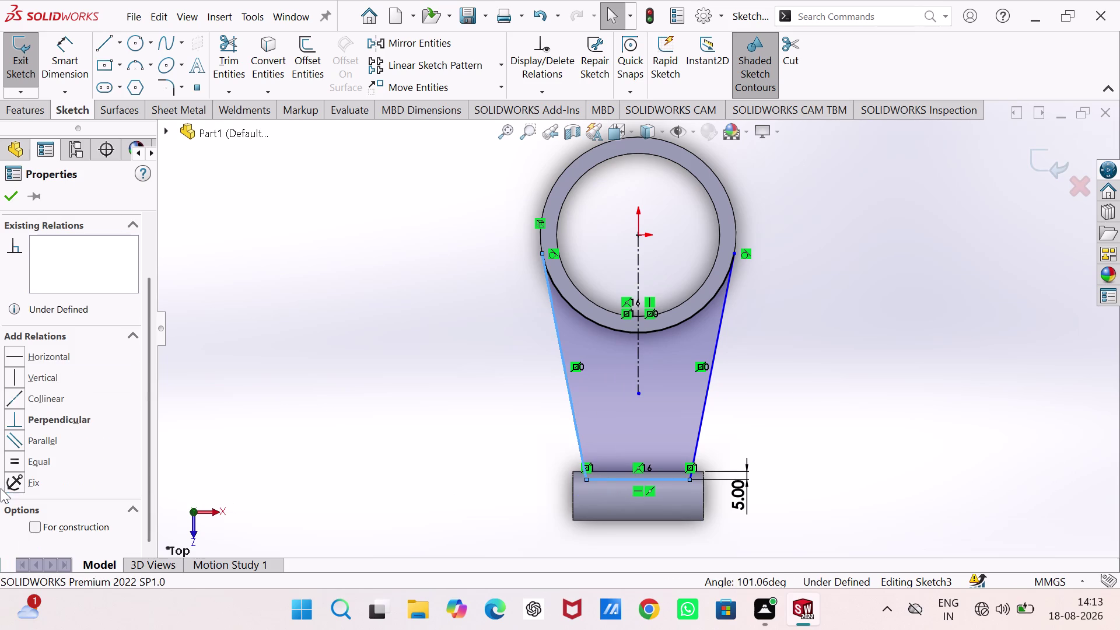
click(44, 397)
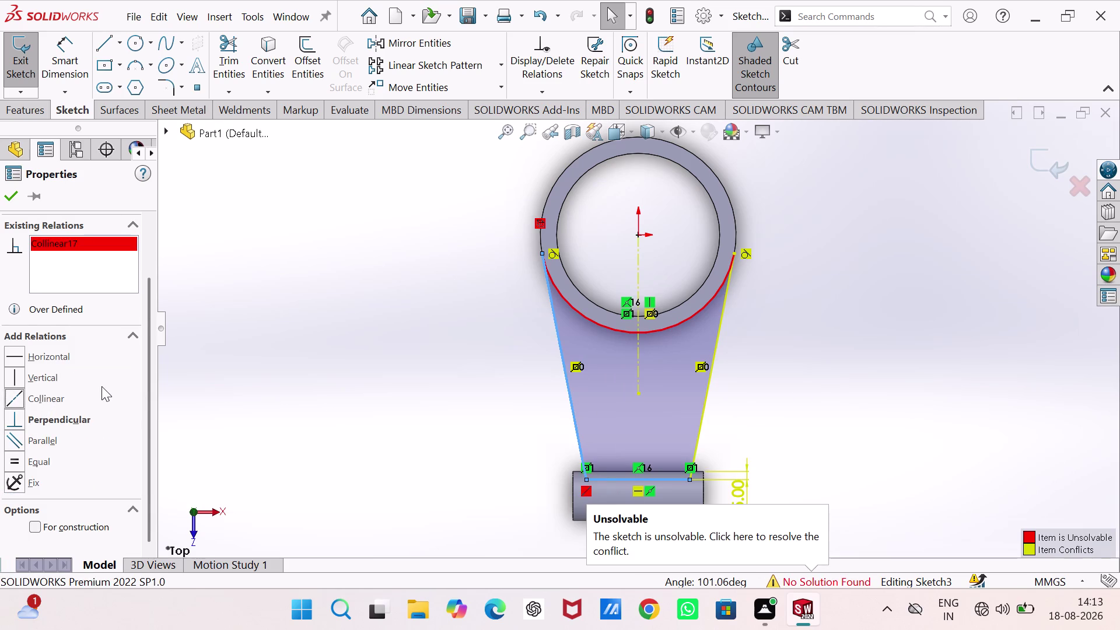
key(Escape)
key(Escape)
key(Escape)
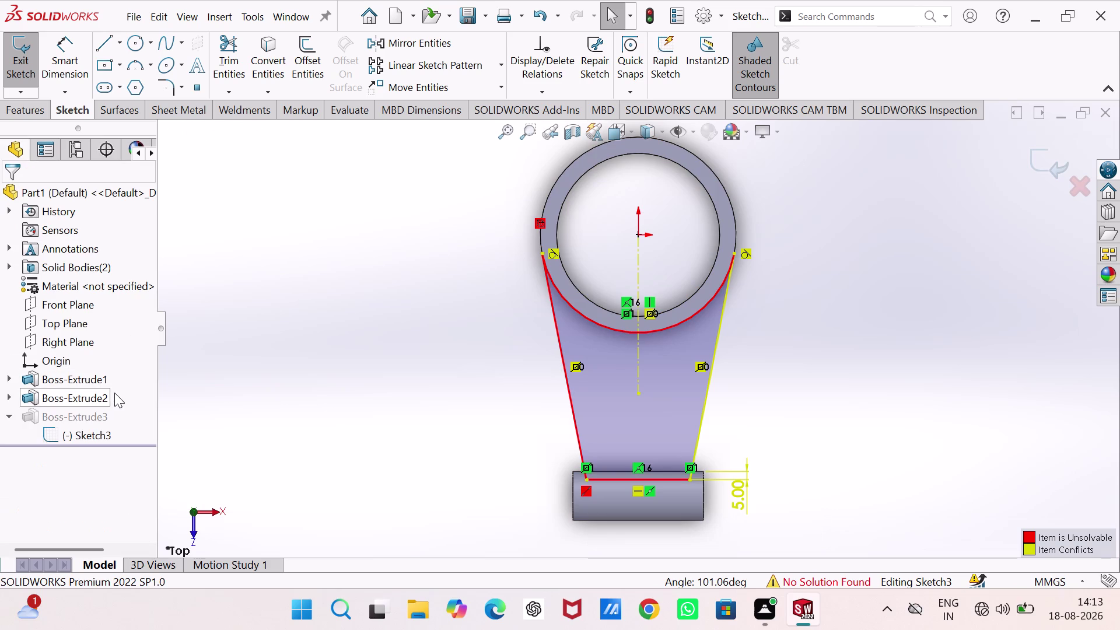
key(ctrl+z)
click(144, 374)
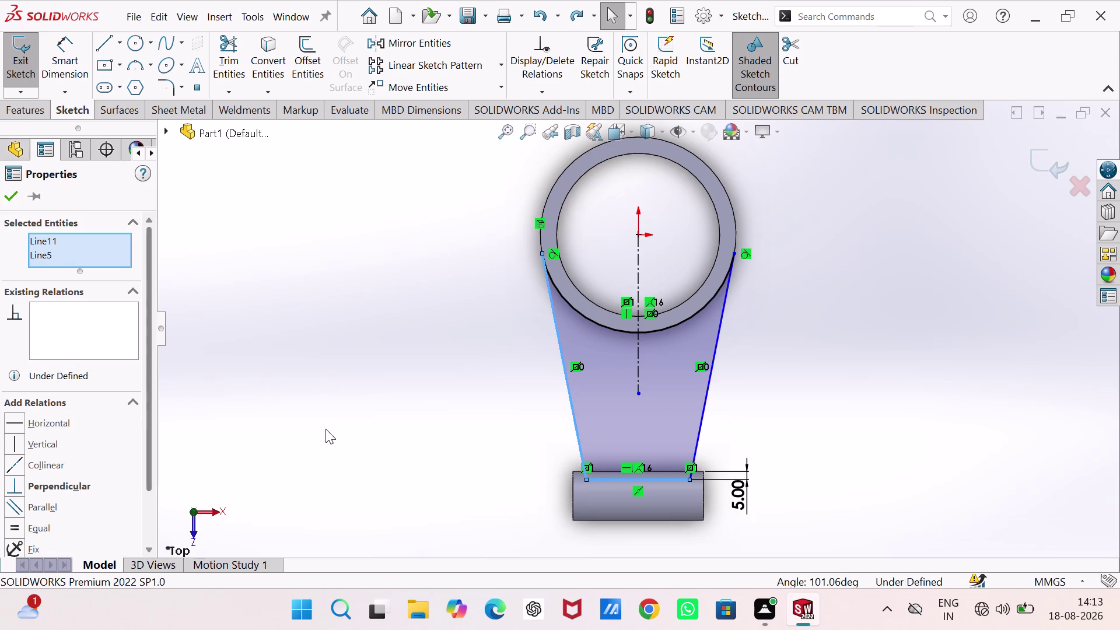
click(395, 421)
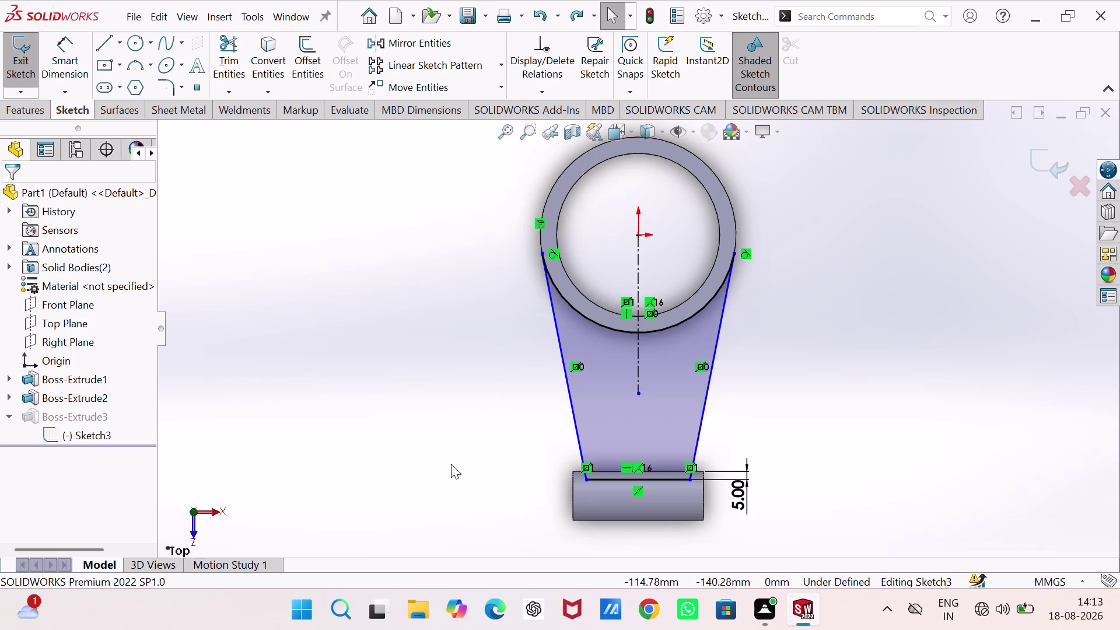
right_drag(451, 464, 449, 377)
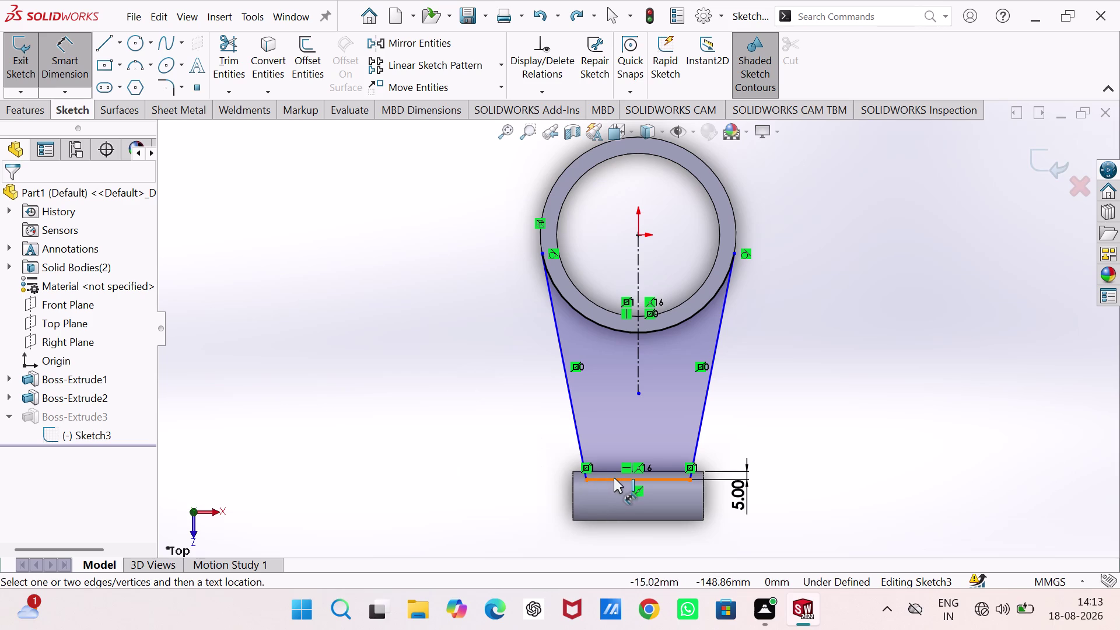
Try a 150 mm distance from the arm base to the ring centre, then reject it as over-defining.
click(614, 479)
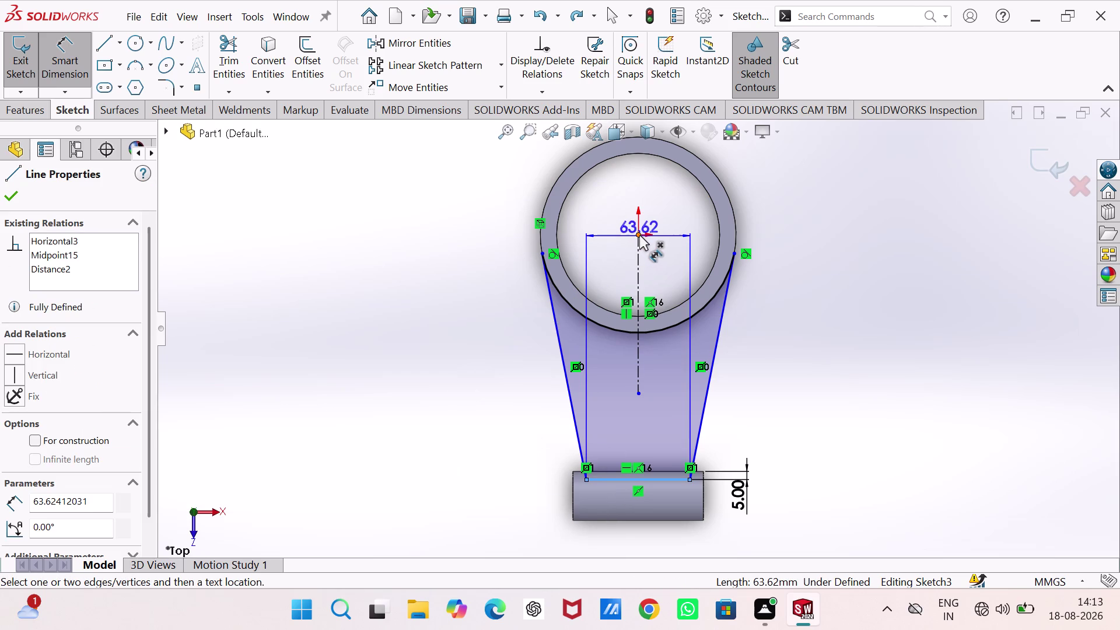
click(638, 235)
click(820, 356)
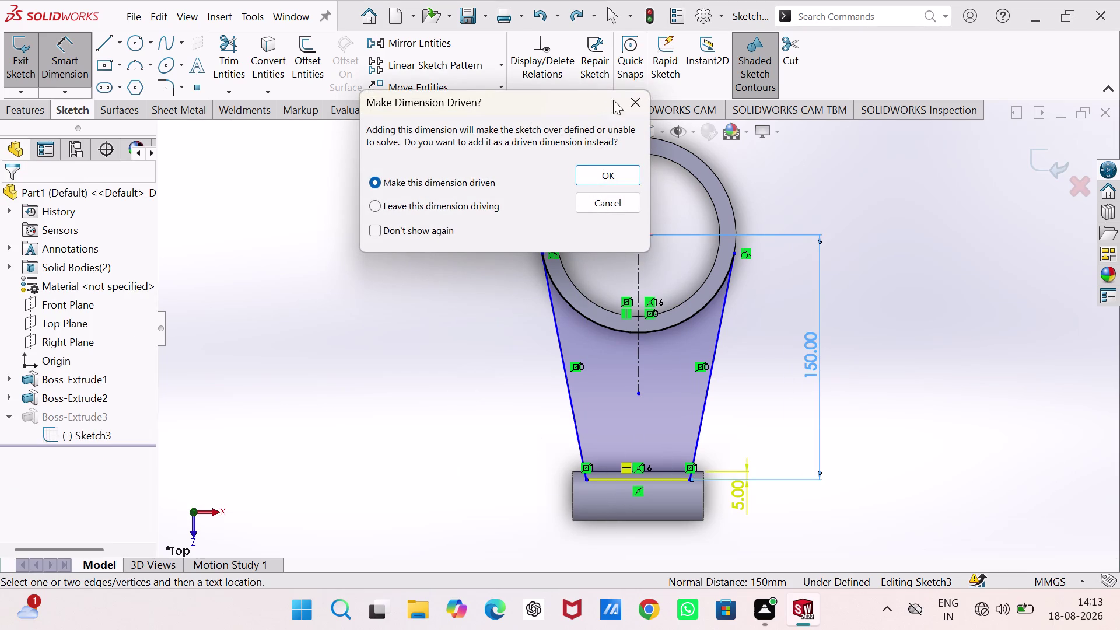
click(645, 98)
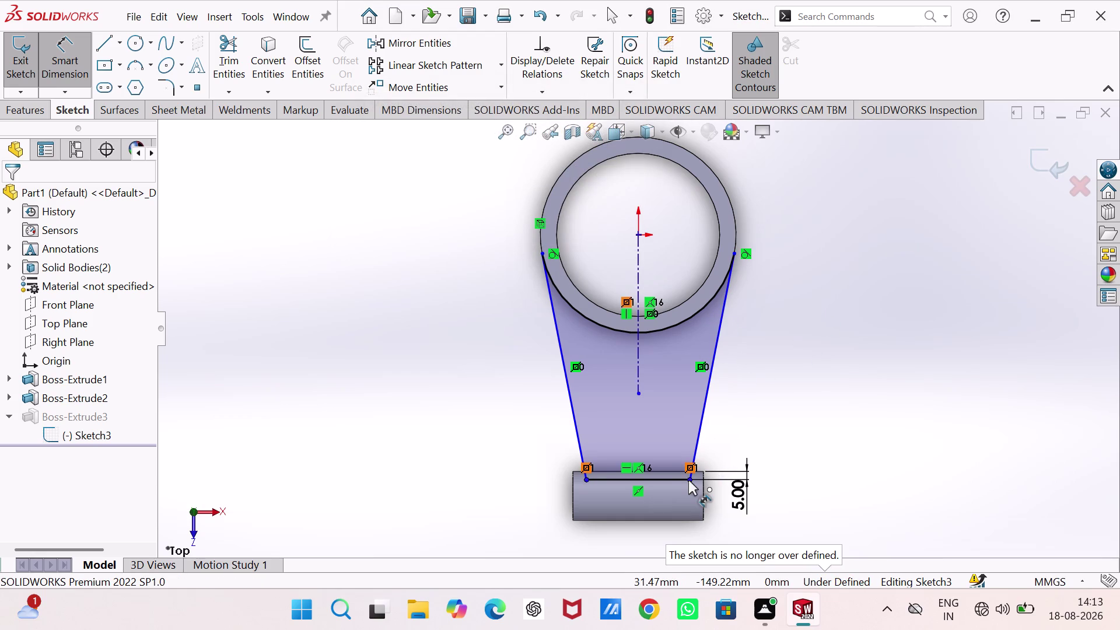
key(Escape)
key(grave)
key(Escape)
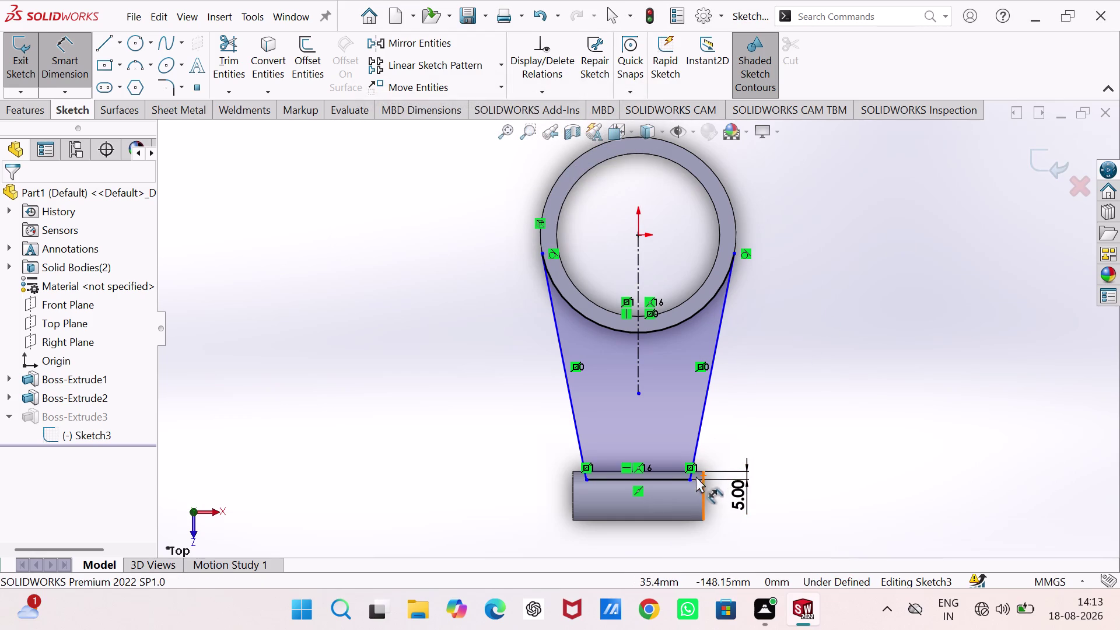
Nudge the arm base's right endpoint inward and place a new dimension from it below the tube.
drag(689, 479, 694, 460)
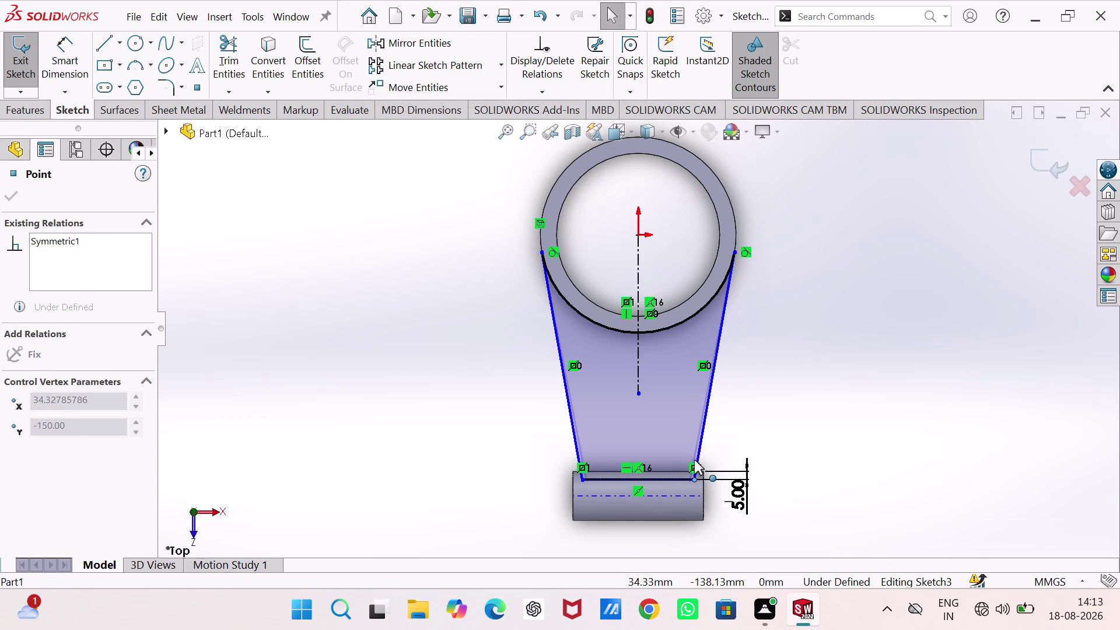
drag(694, 460, 689, 462)
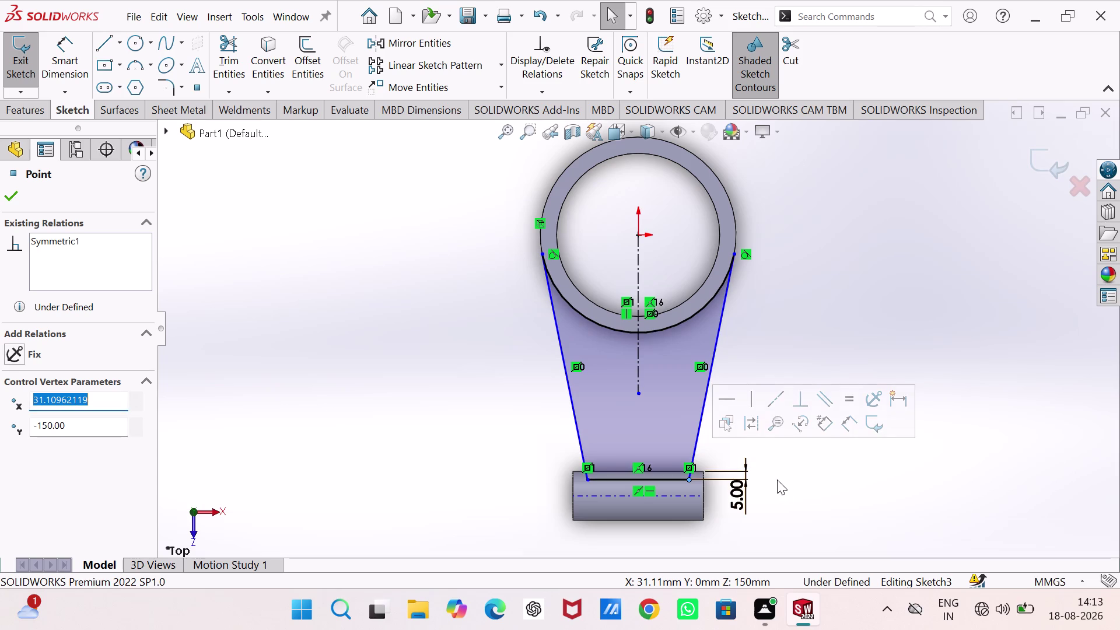
right_drag(814, 478, 814, 330)
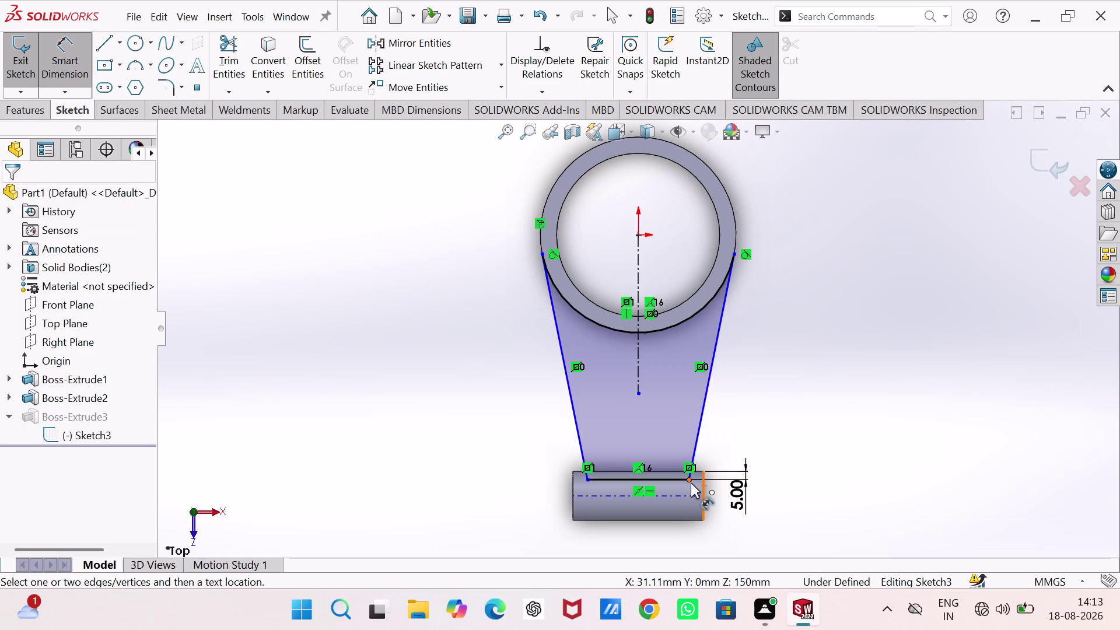
click(689, 479)
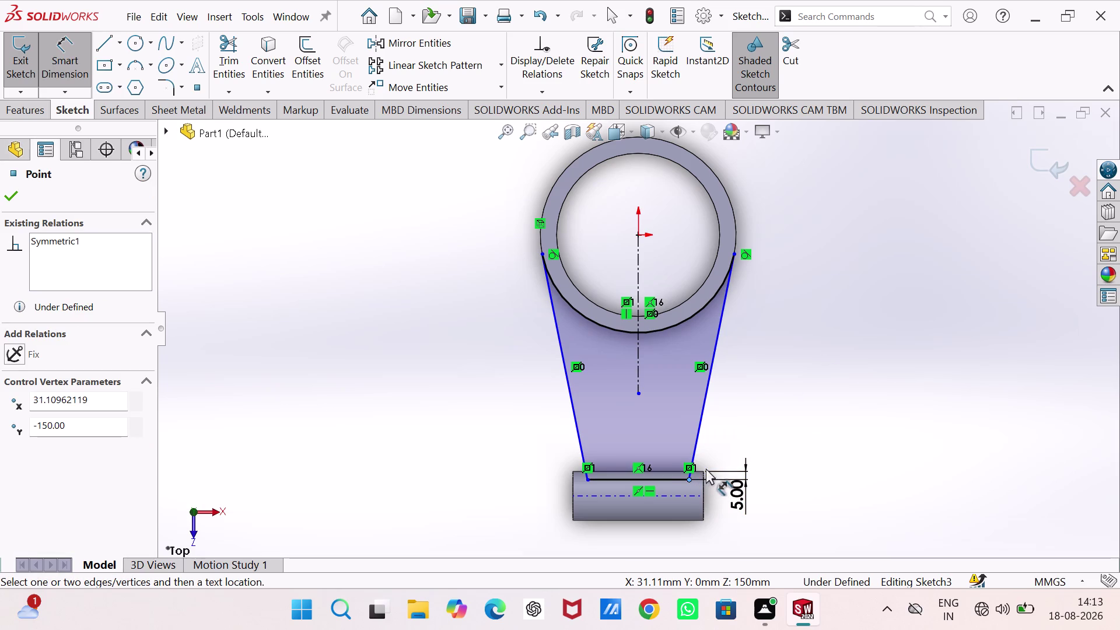
click(703, 471)
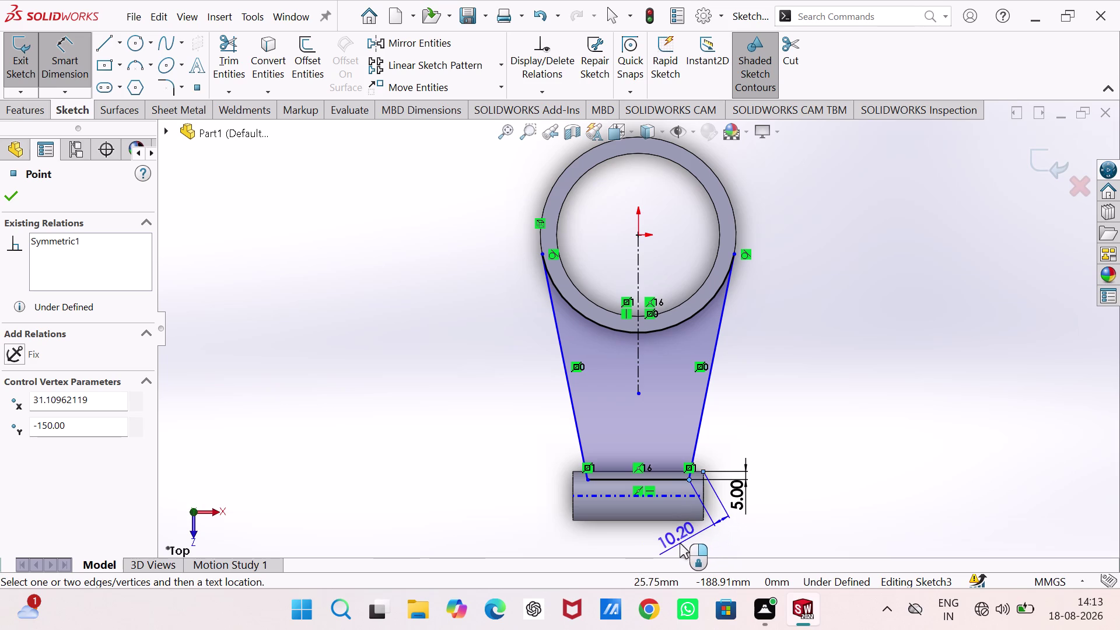
click(694, 540)
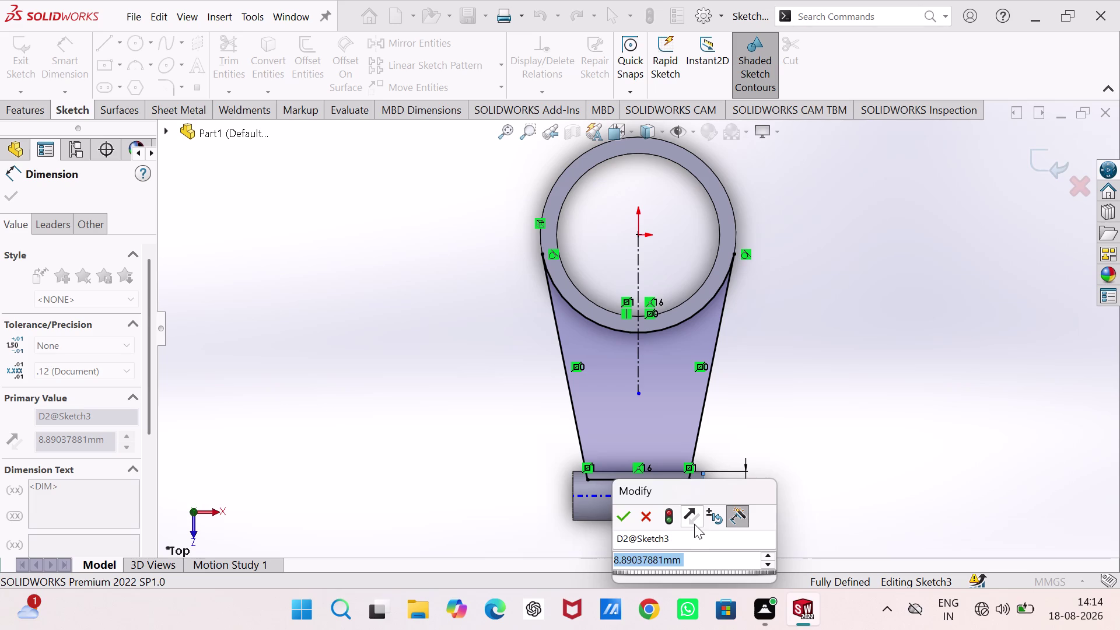
Enter 8 mm for the endpoint dimension and exit Sketch3 to rebuild Boss-Extrude3.
key(8)
key(Return)
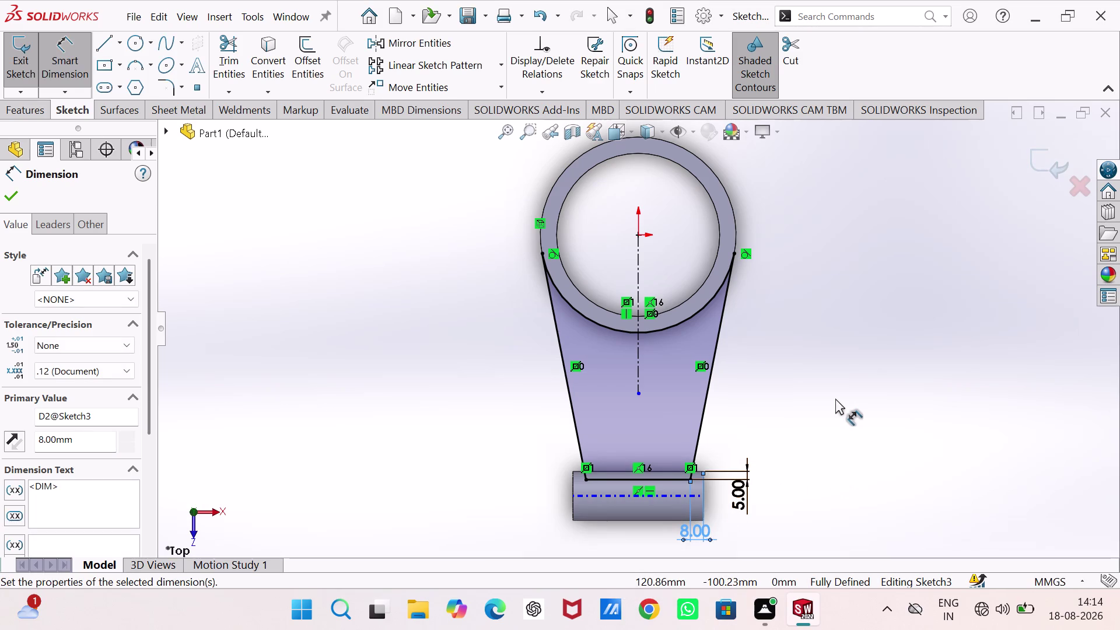
click(26, 49)
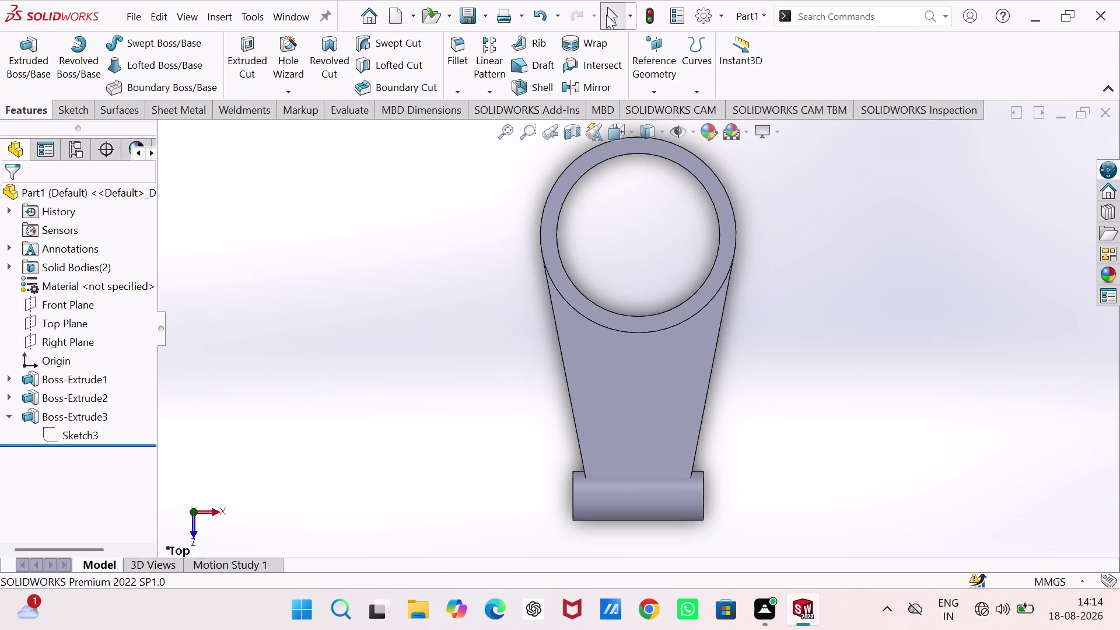
Orbit around the ring, arm and tube, switch to isometric, and select the arm's flat top face.
click(645, 16)
middle_drag(810, 408, 798, 398)
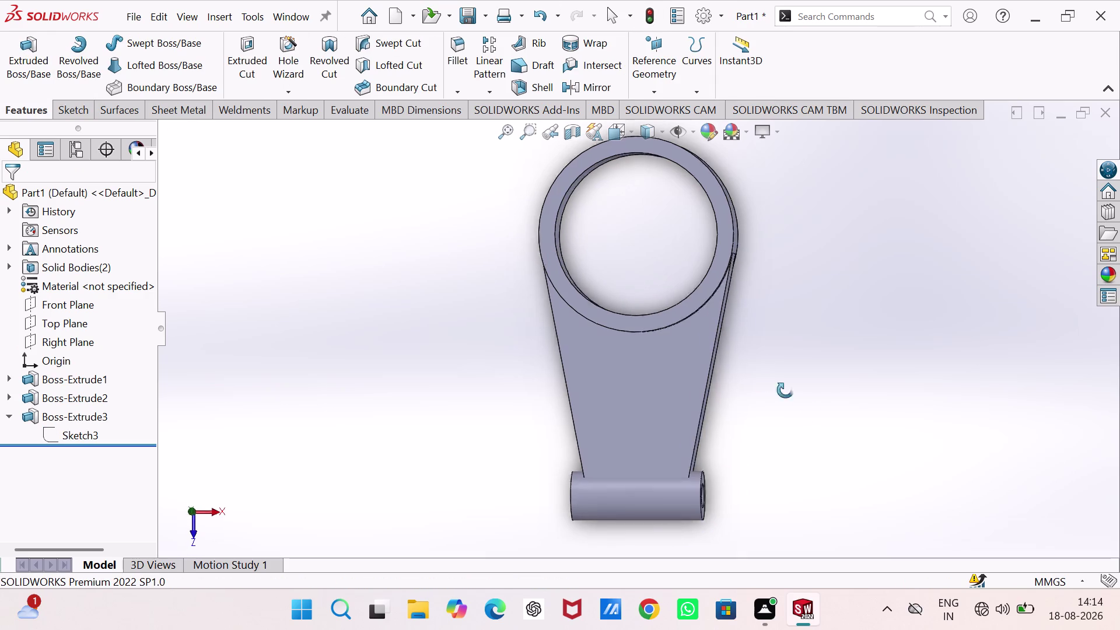
middle_drag(799, 398, 733, 391)
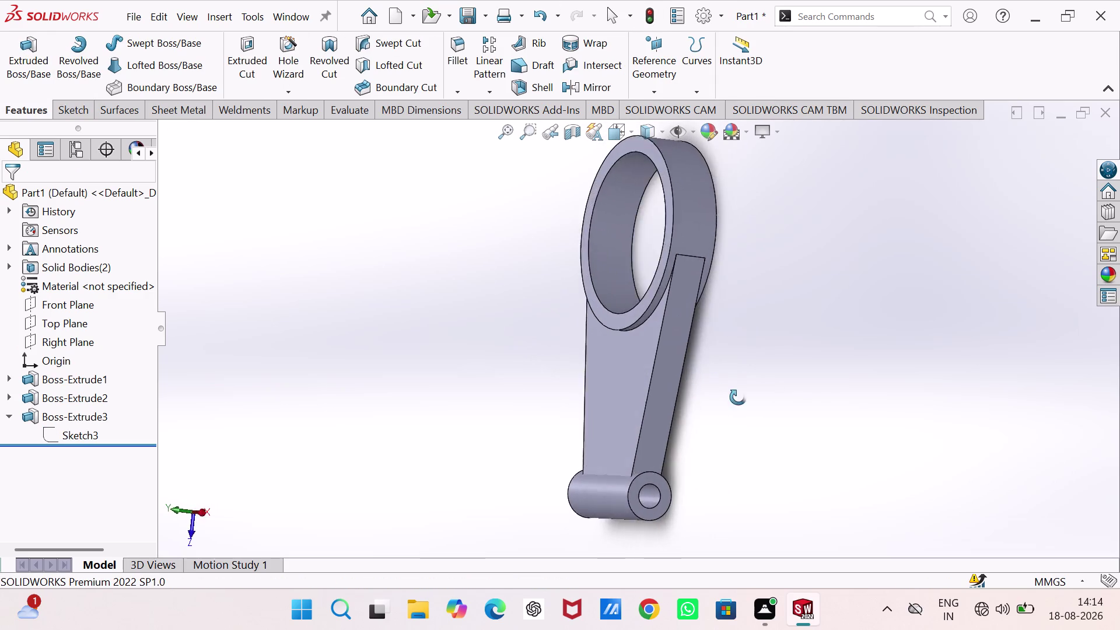
middle_drag(734, 391, 778, 349)
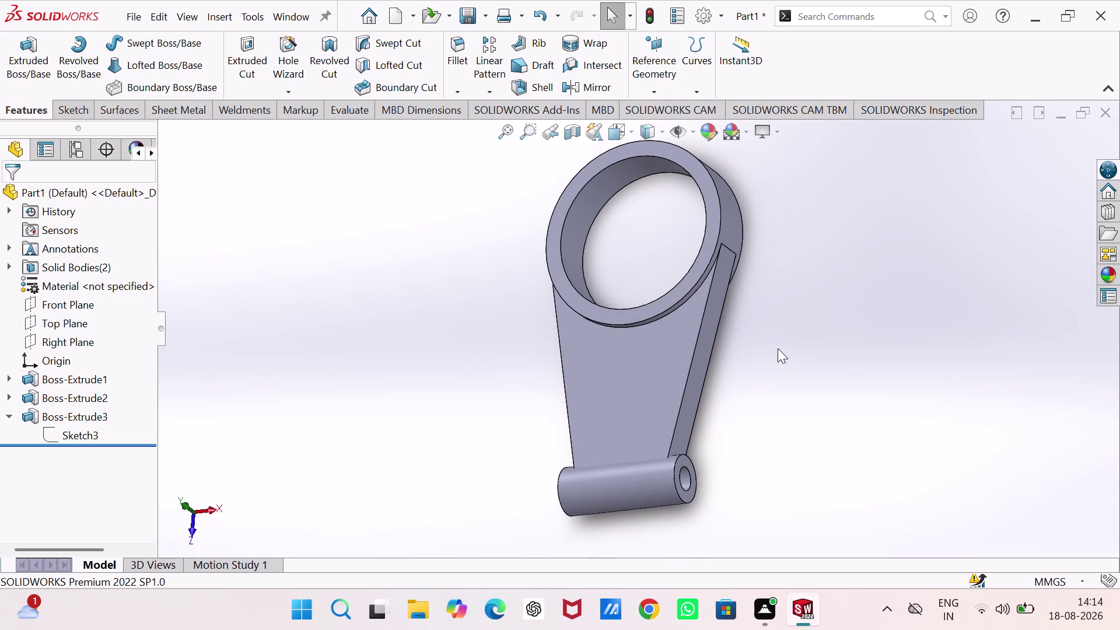
key(ctrl+7)
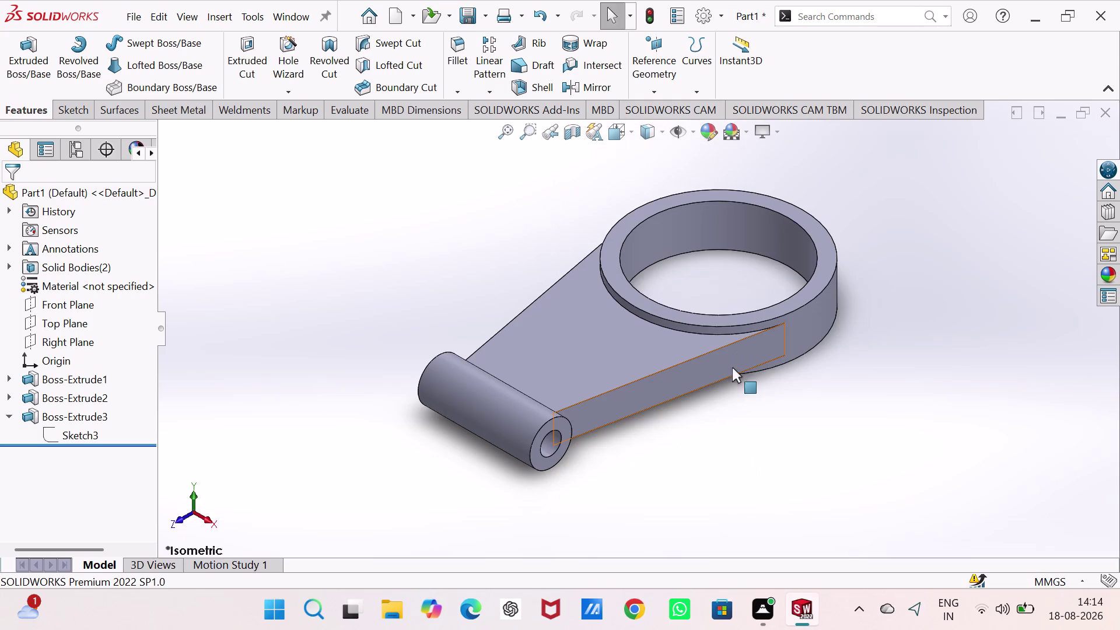
click(700, 473)
middle_drag(685, 451, 602, 496)
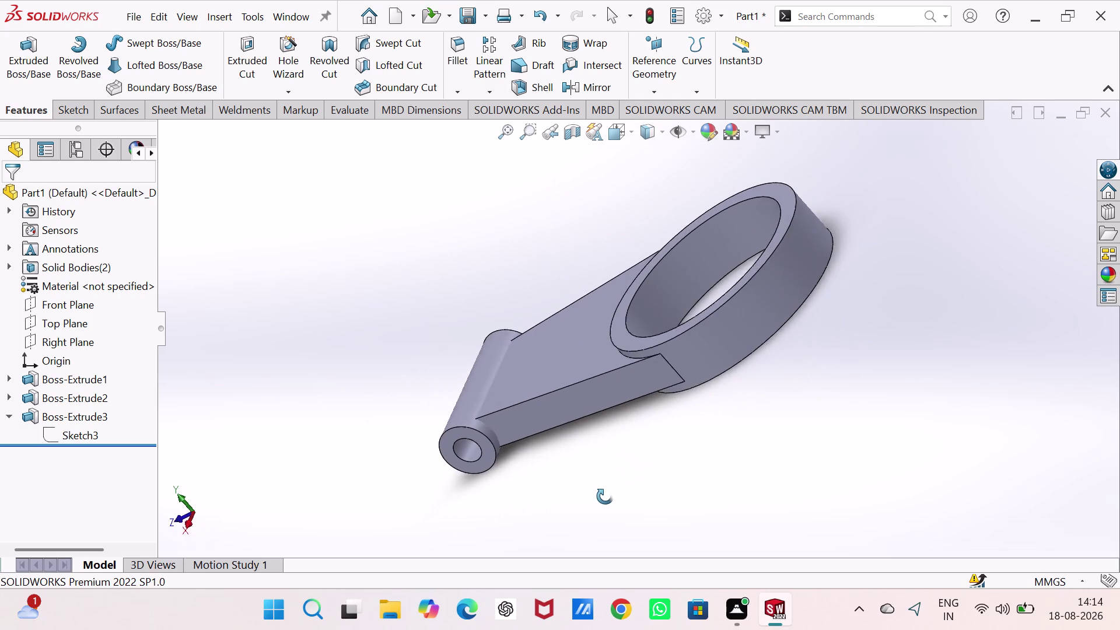
middle_drag(602, 496, 639, 388)
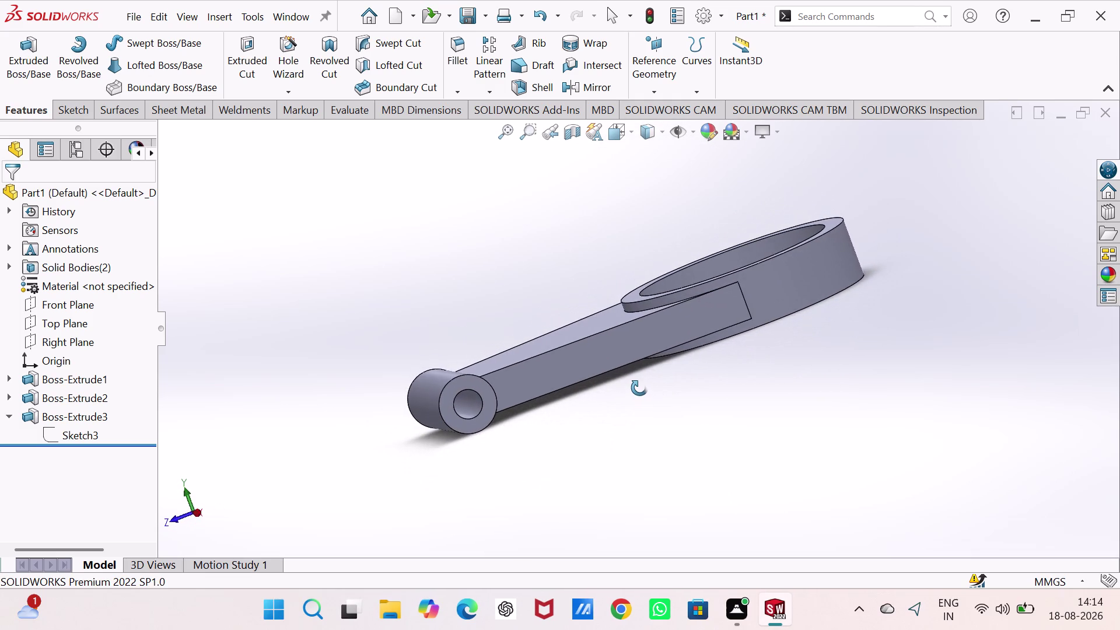
middle_drag(639, 387, 649, 479)
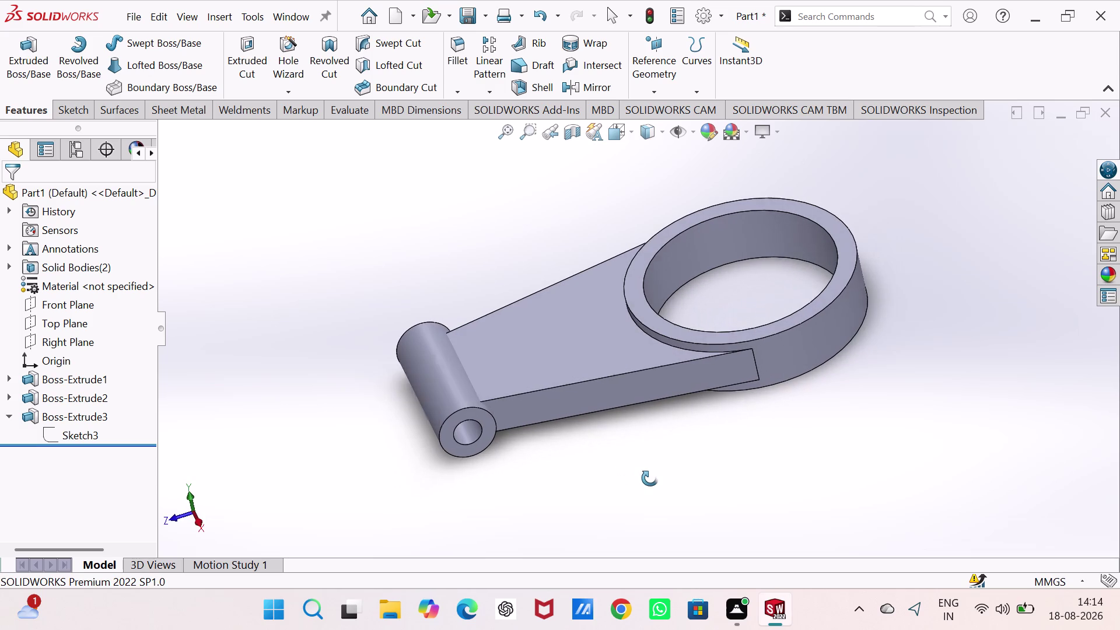
middle_drag(648, 479, 649, 479)
click(547, 347)
Start Sketch4 on the arm's top face and activate the Line tool.
click(608, 309)
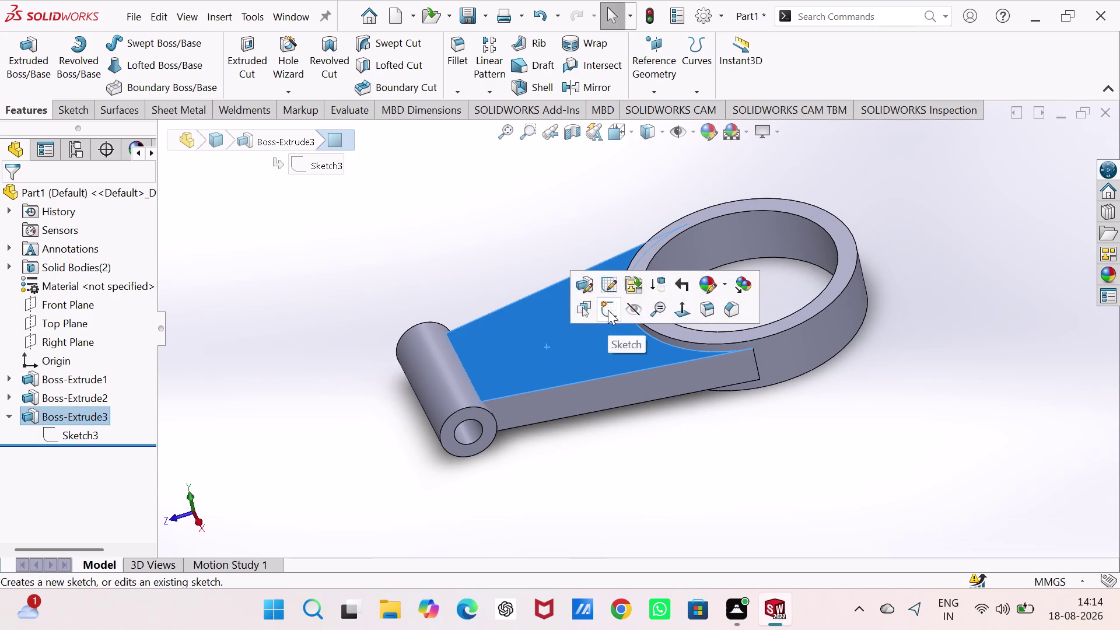
click(516, 376)
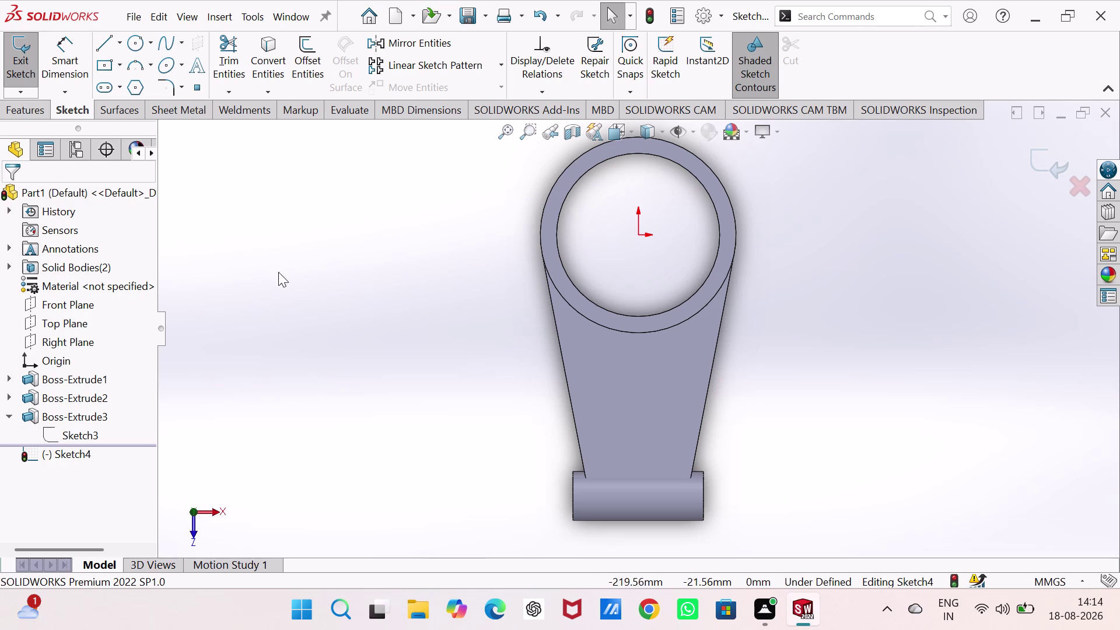
click(100, 37)
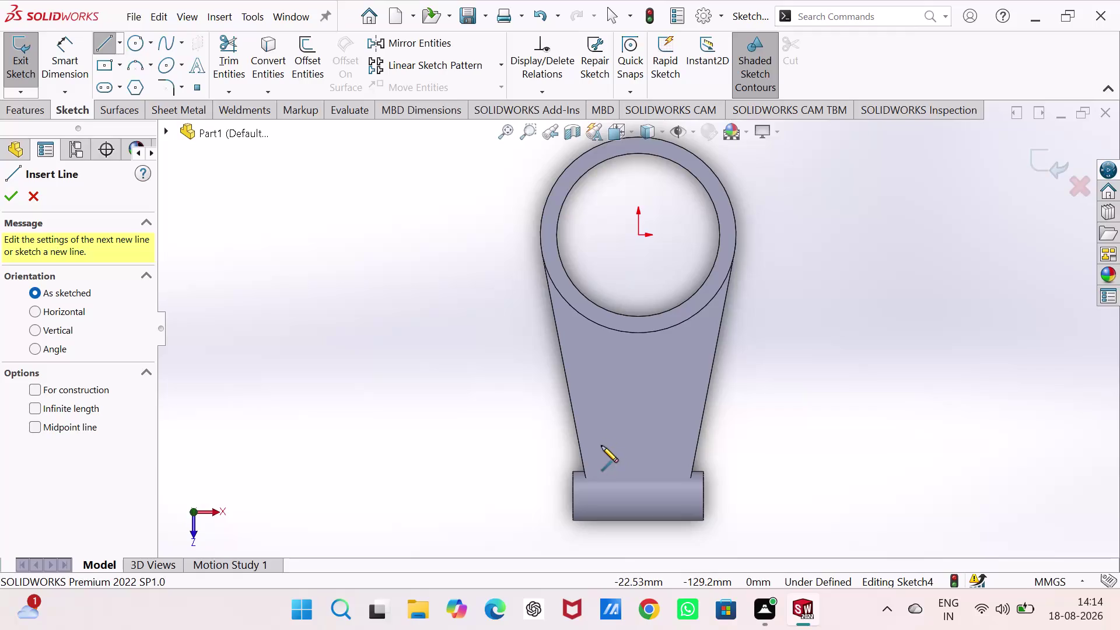
Draw the pocket loop: bottom edge, rounded corners, slanted sides and curved top edge.
click(601, 446)
click(669, 447)
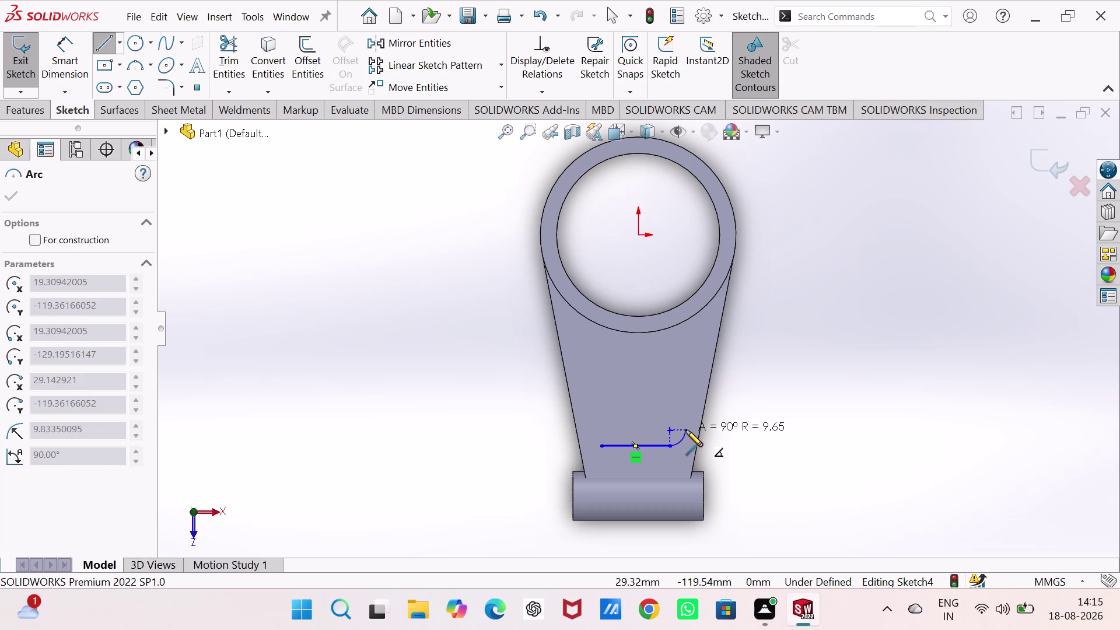
click(686, 430)
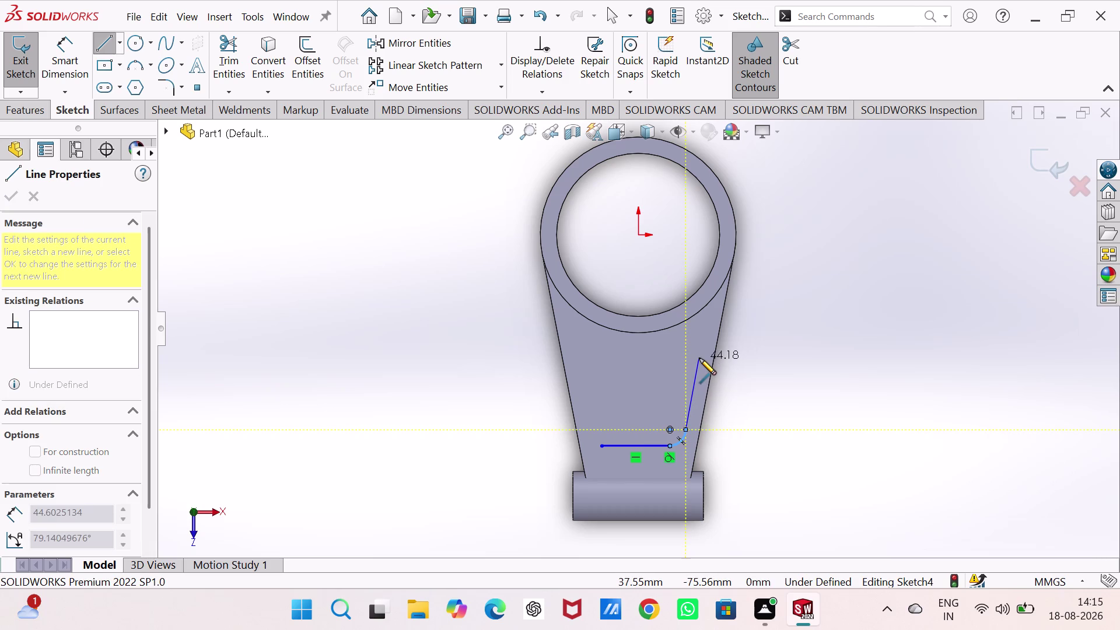
click(700, 358)
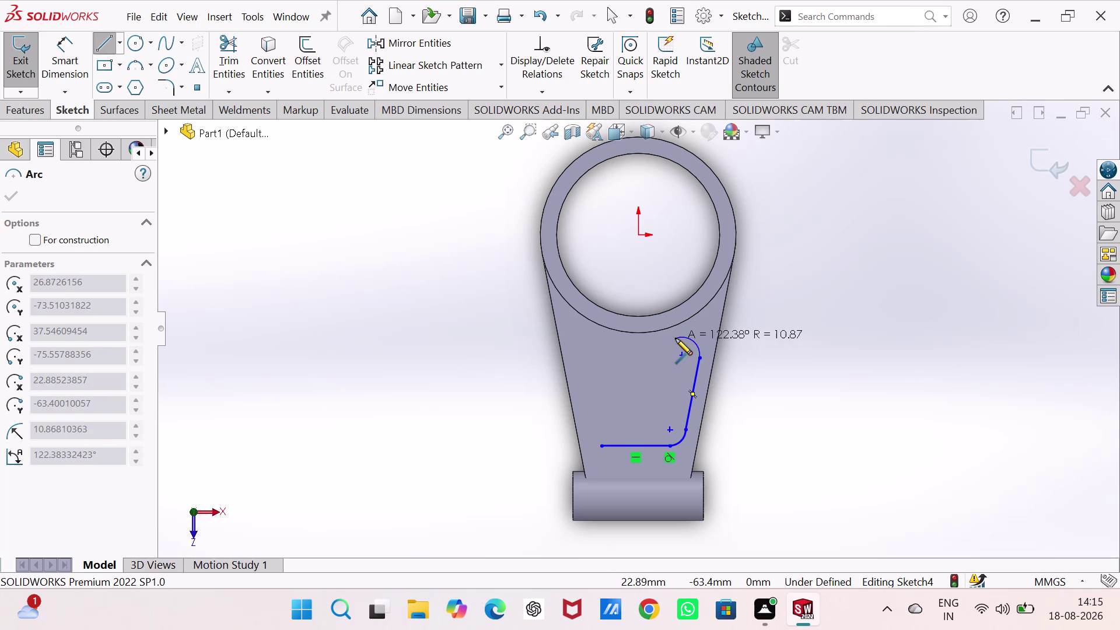
click(676, 338)
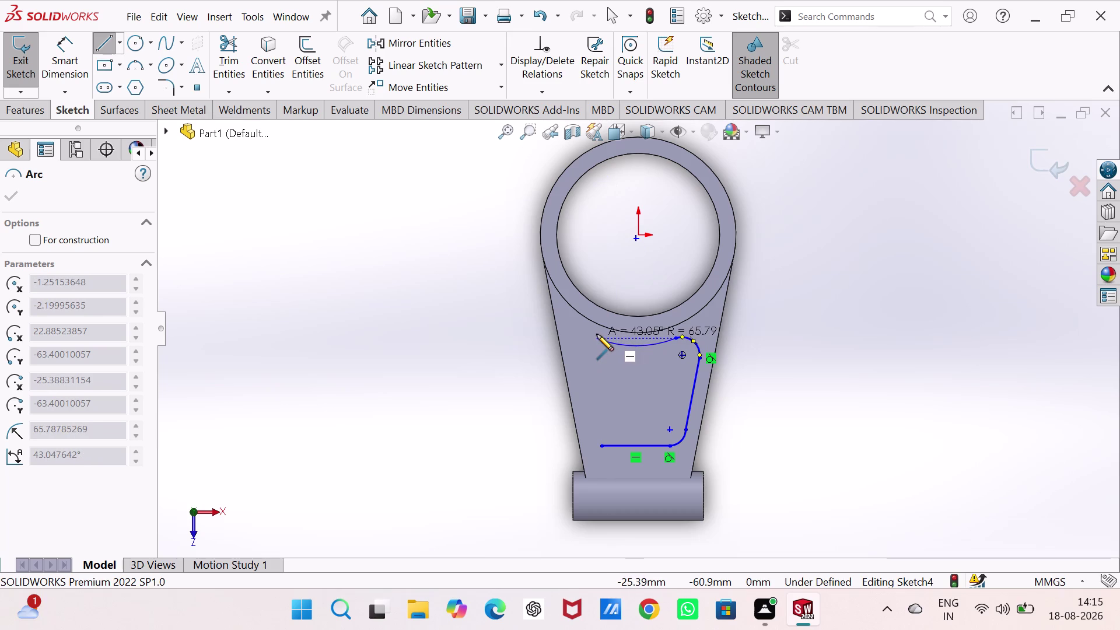
click(597, 335)
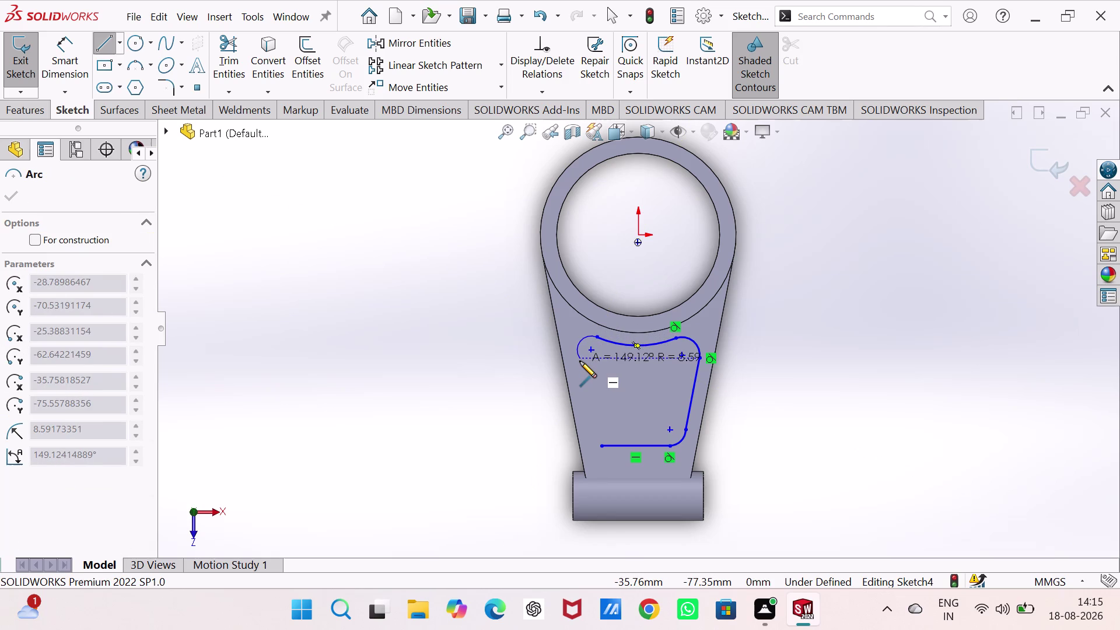
click(579, 361)
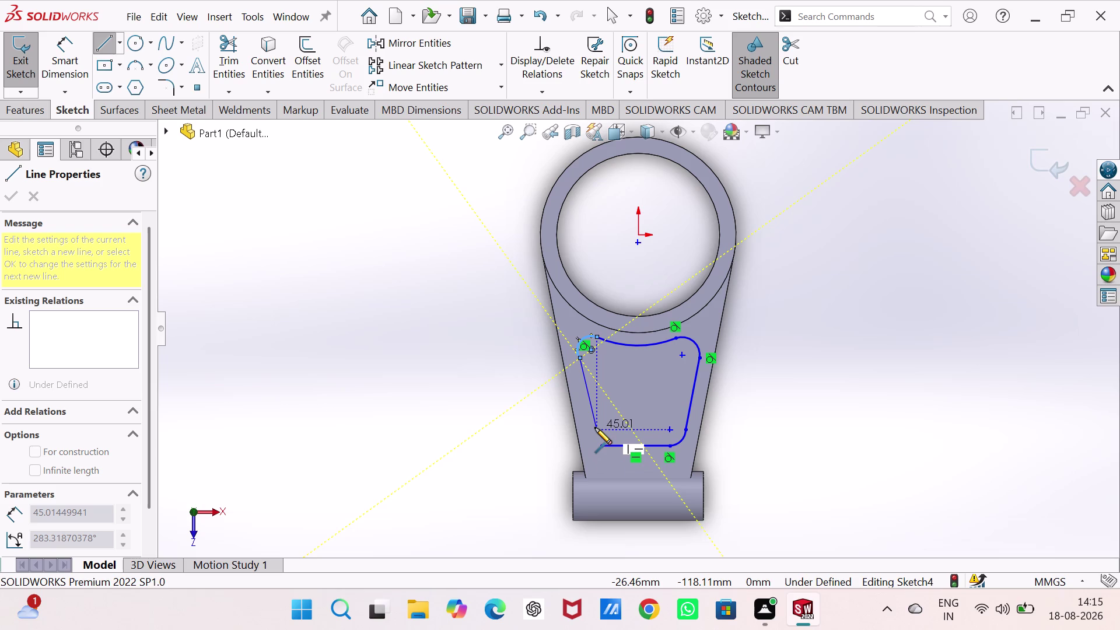
click(595, 428)
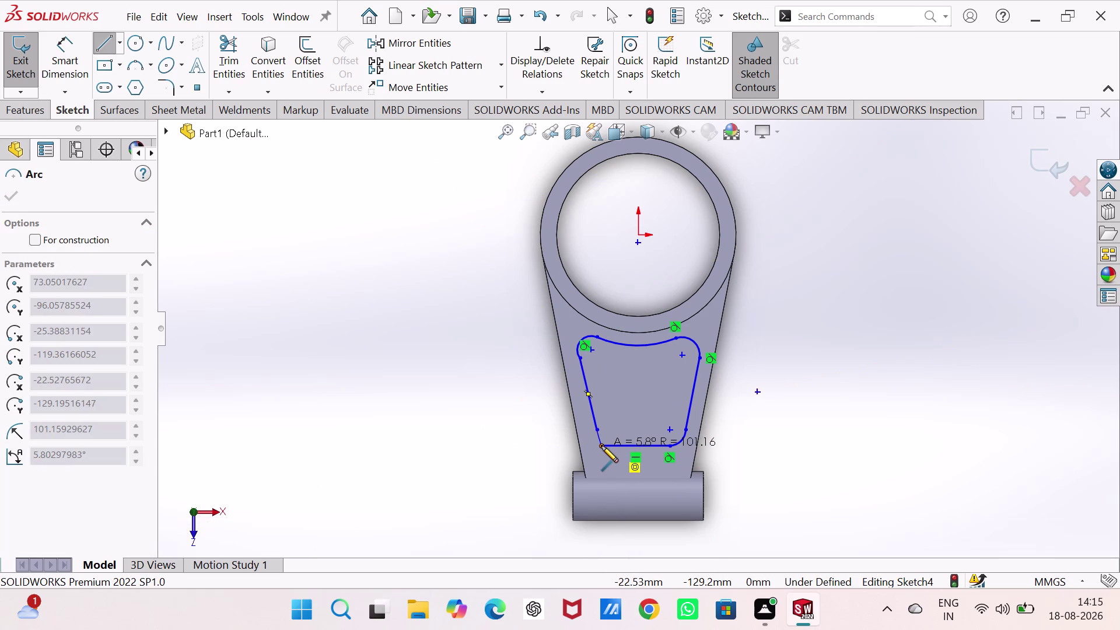
click(602, 445)
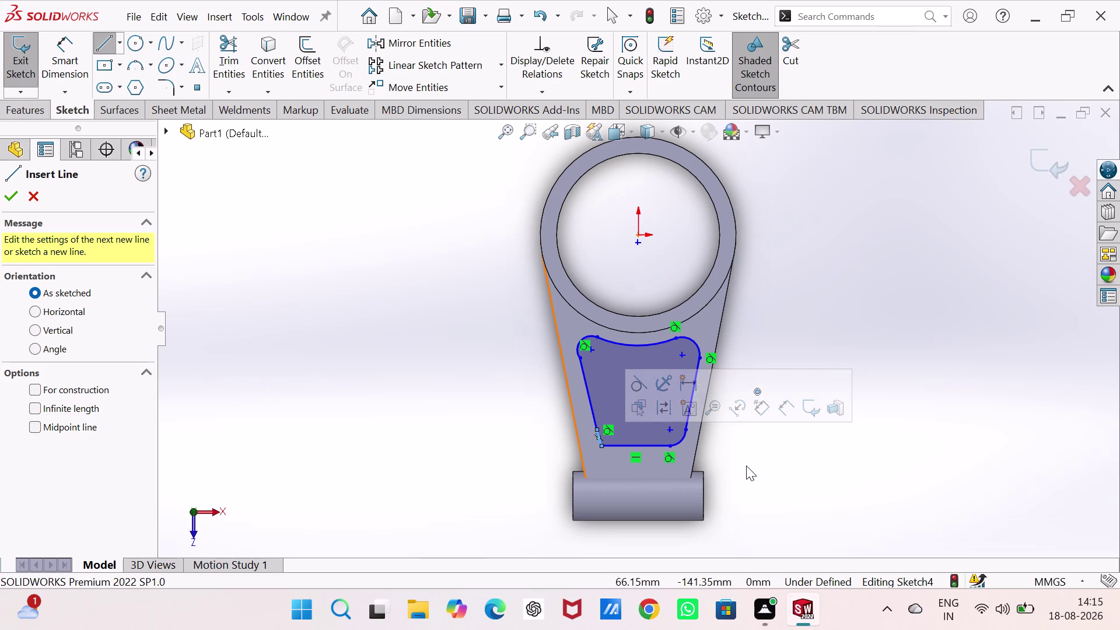
key(Escape)
key(Escape)
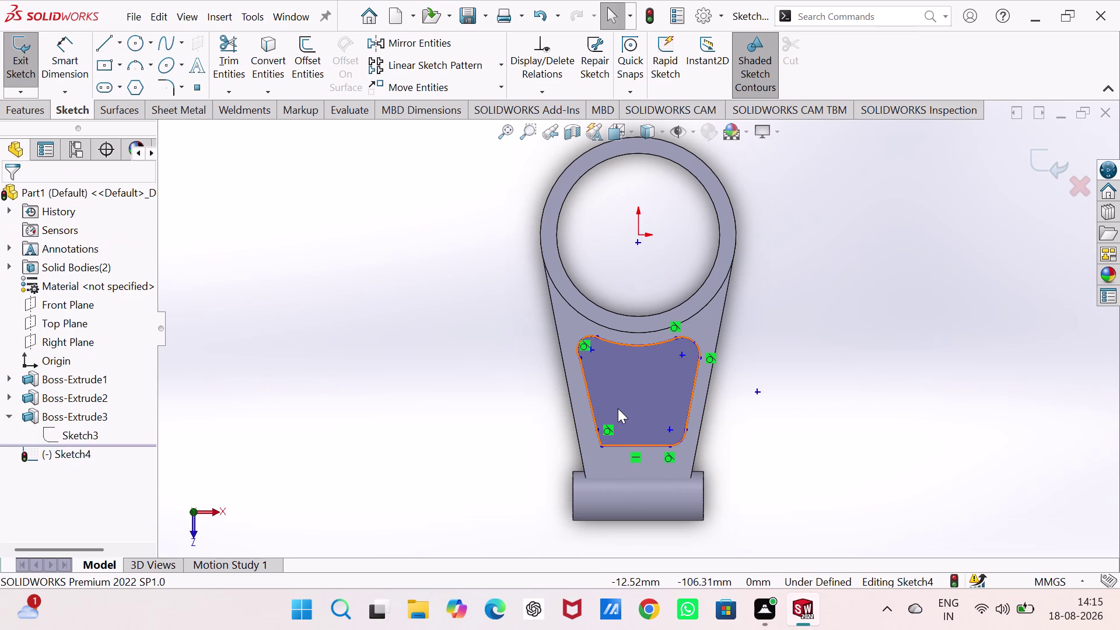
Delete the faulty bottom-left corner segment and redraw it as a 3-point arc.
scroll(up, 3)
scroll(down, 3)
scroll(up, 3)
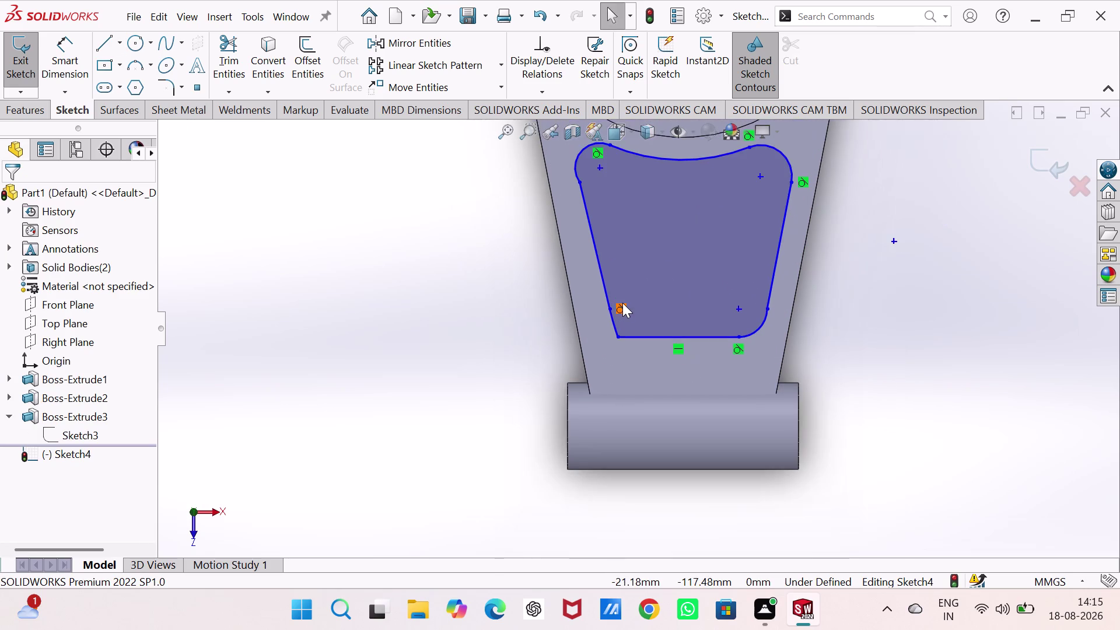
scroll(down, 3)
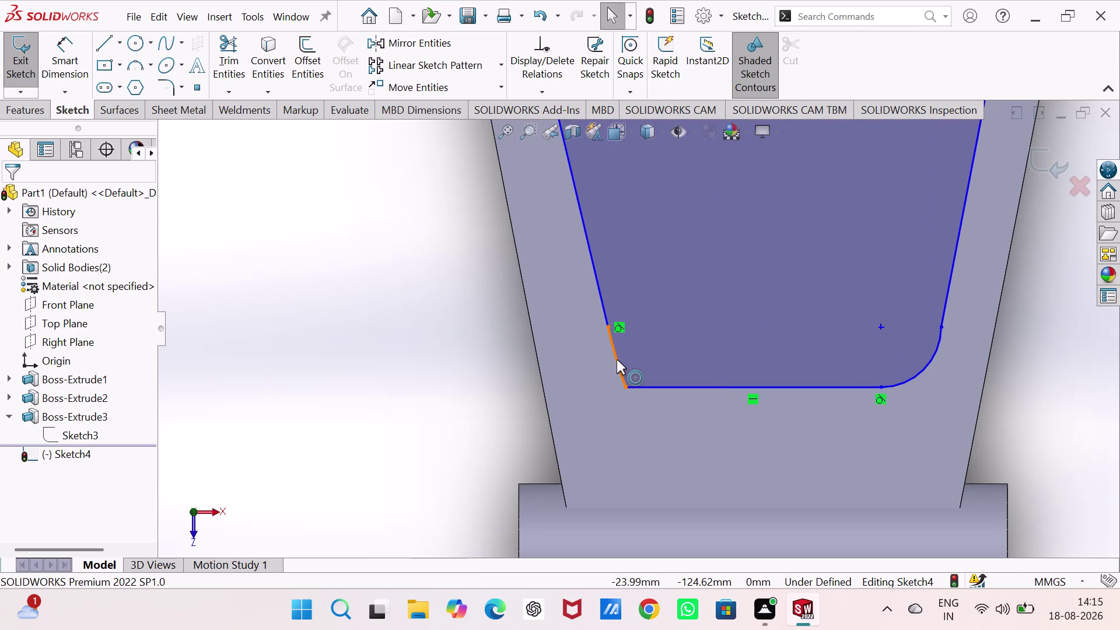
click(617, 359)
key(Delete)
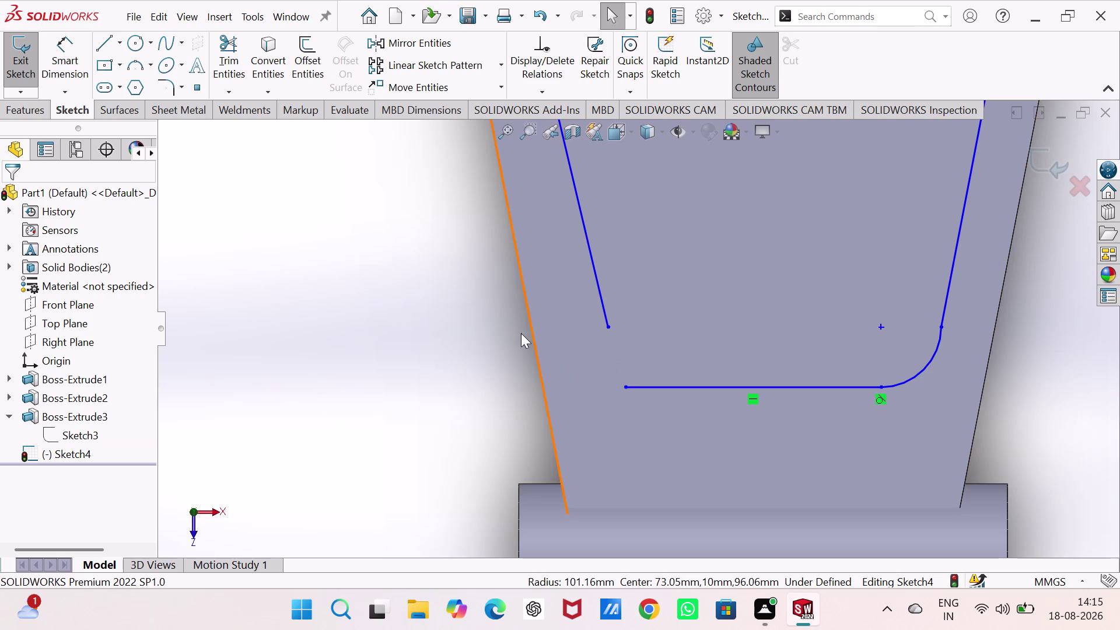
click(132, 66)
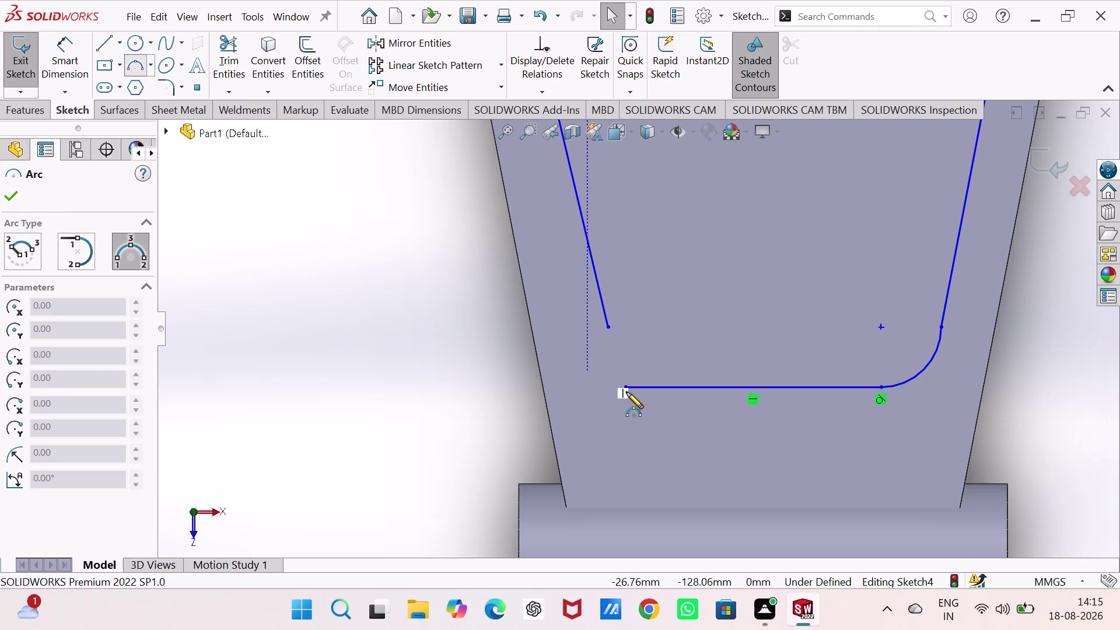
click(623, 389)
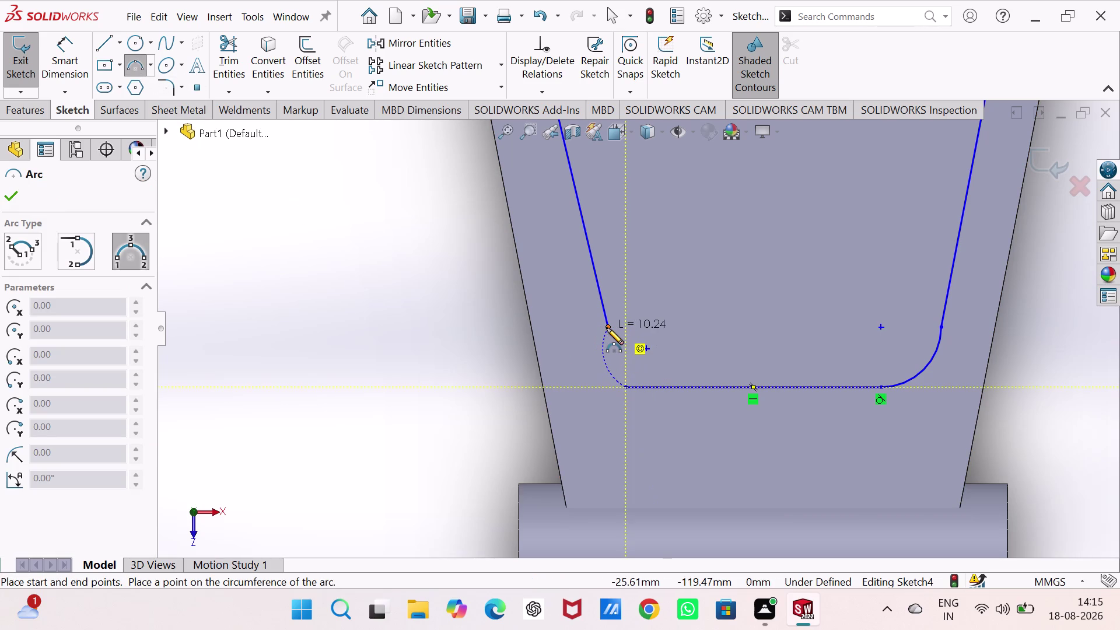
click(607, 328)
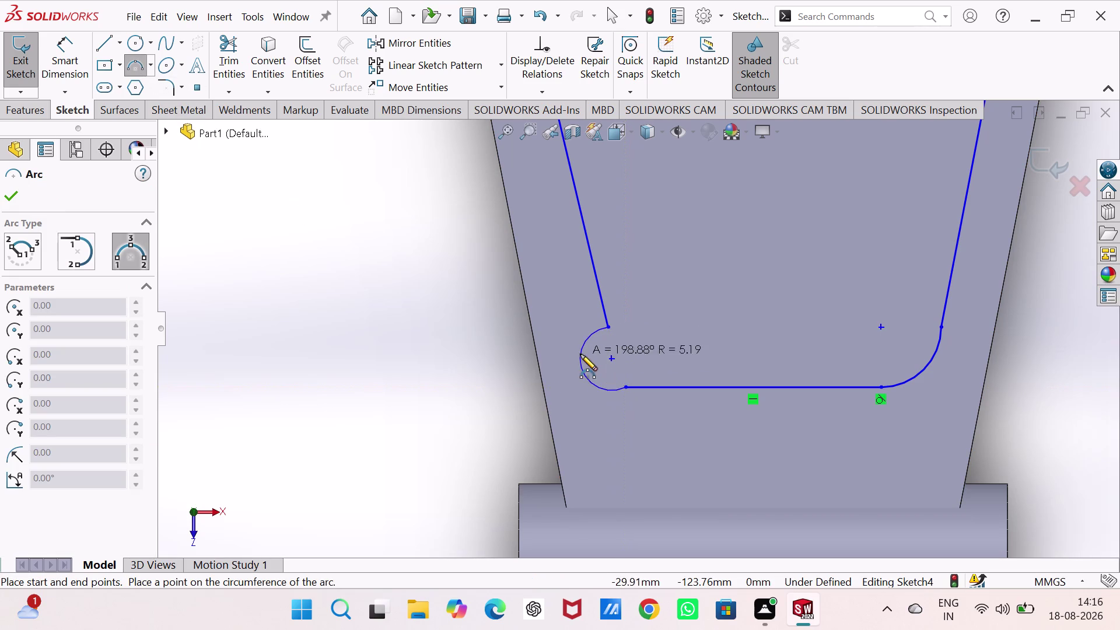
click(603, 350)
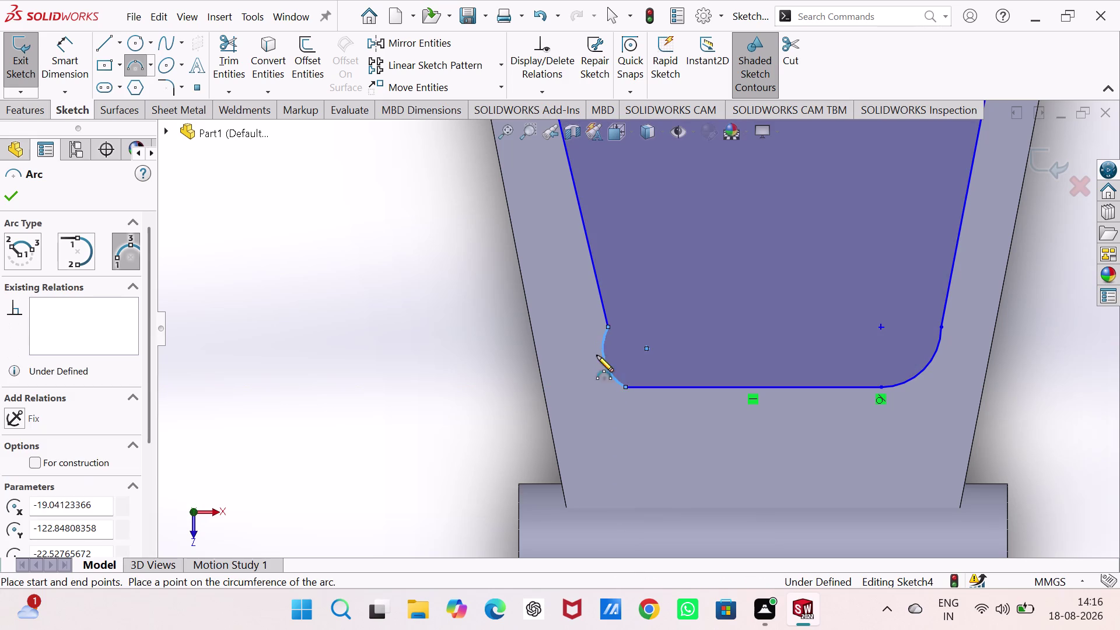
key(Escape)
key(Escape)
Make the bottom corner arcs and the right edge tangent.
click(609, 326)
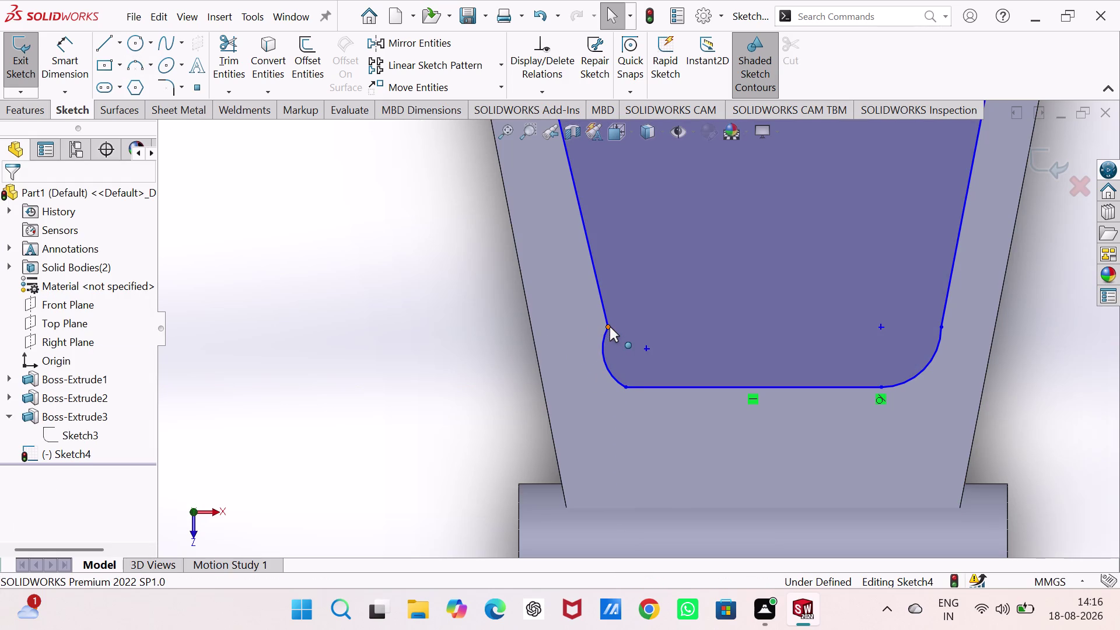
click(646, 263)
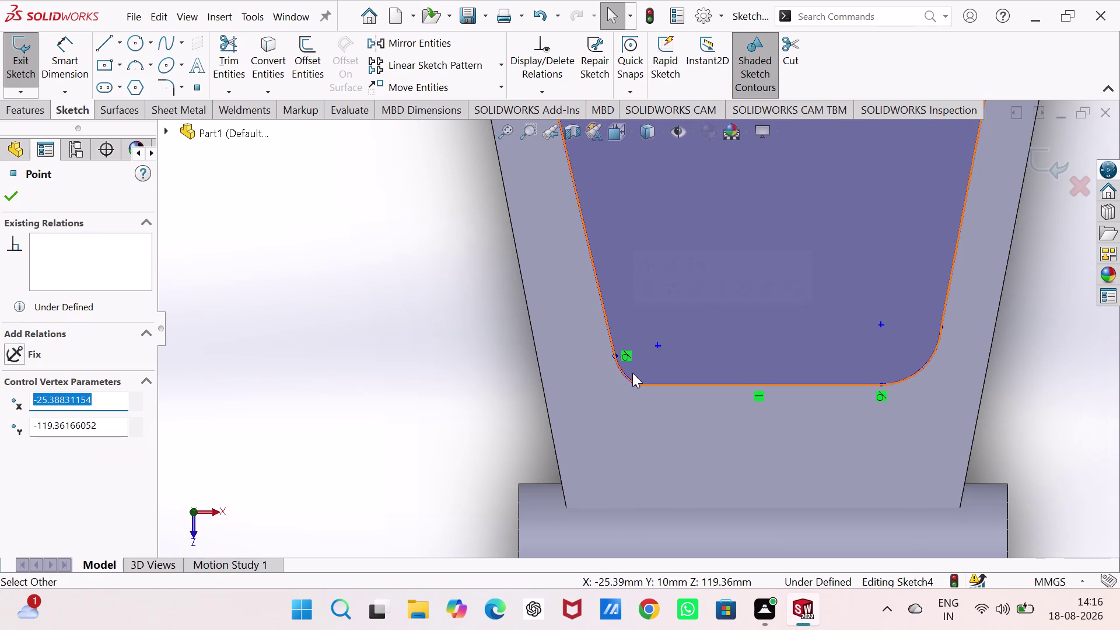
click(634, 385)
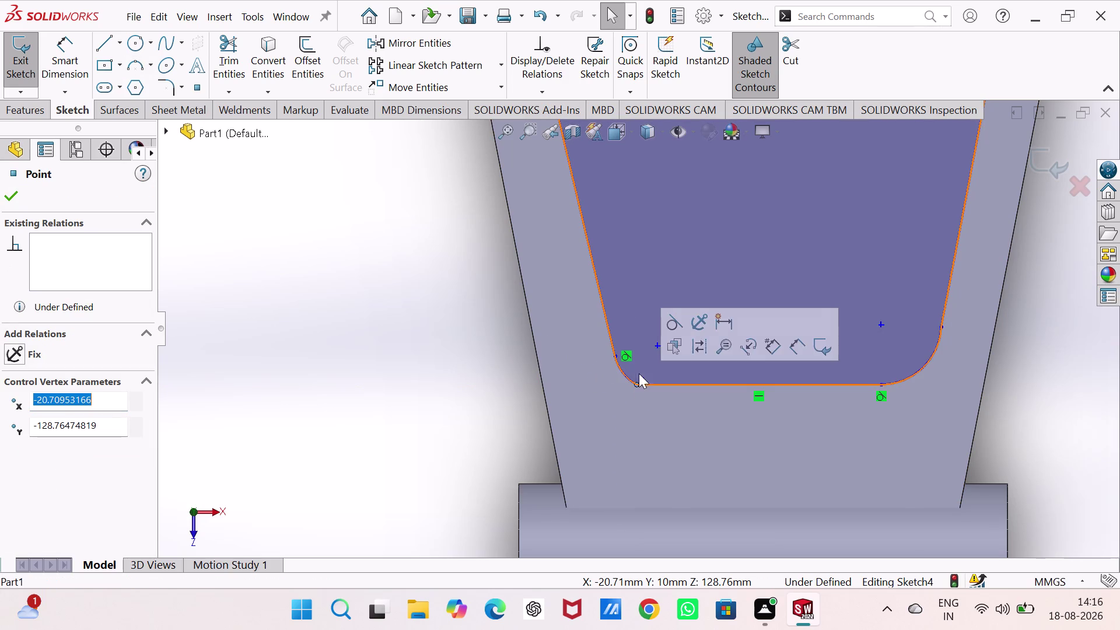
click(674, 319)
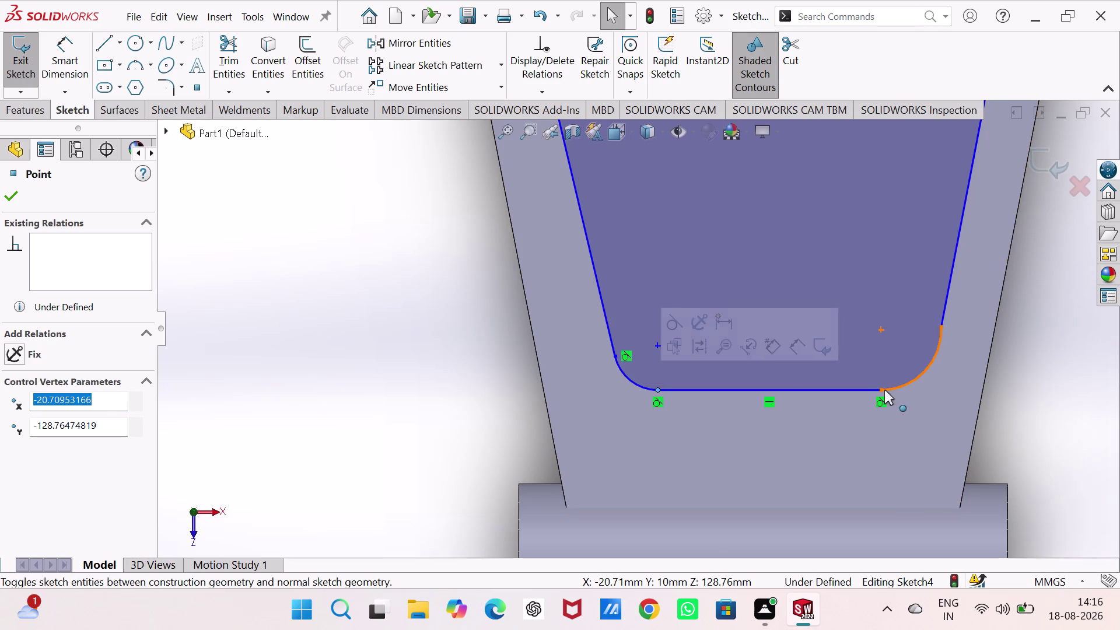
click(943, 326)
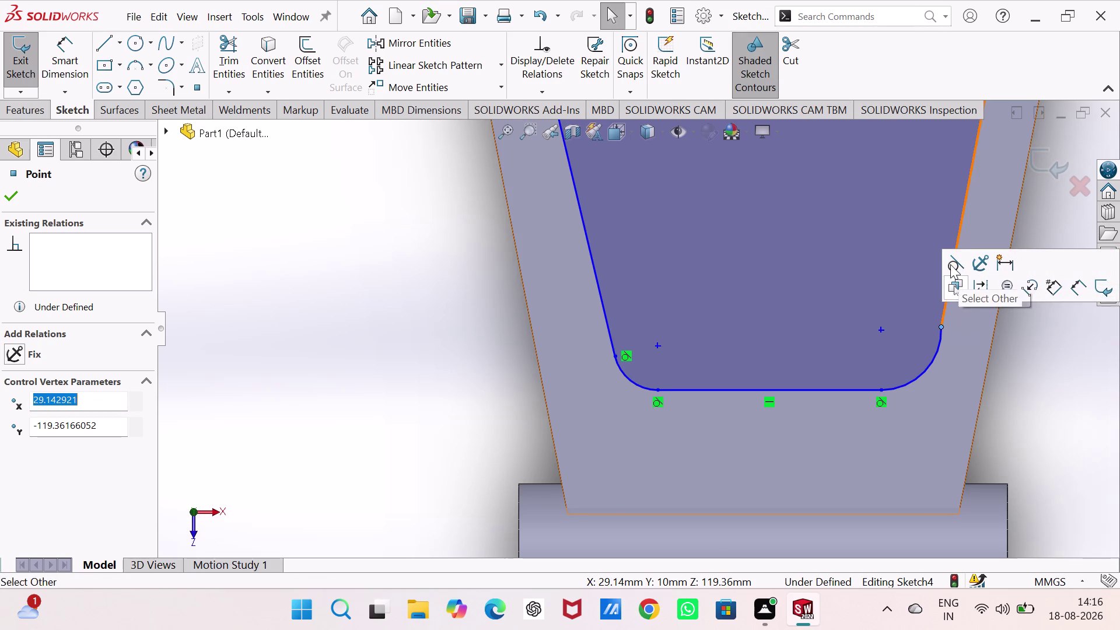
click(947, 258)
scroll(up, 3)
scroll(up, 3)
scroll(down, 3)
scroll(up, 3)
scroll(down, 3)
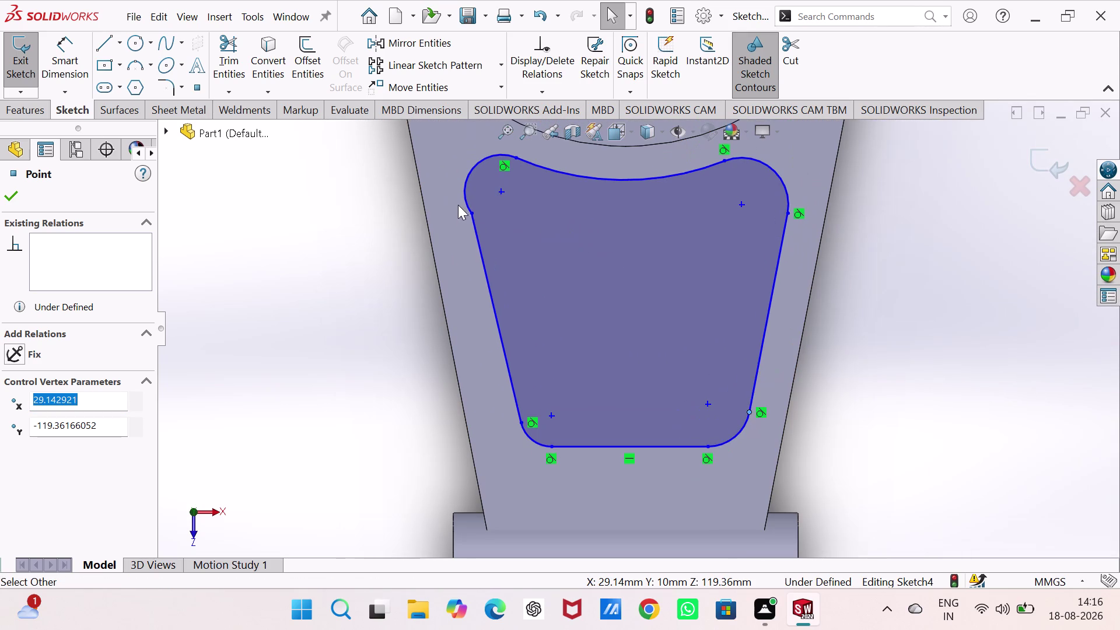
Make the top-left corner tangent and set the line tool to construction geometry.
click(472, 211)
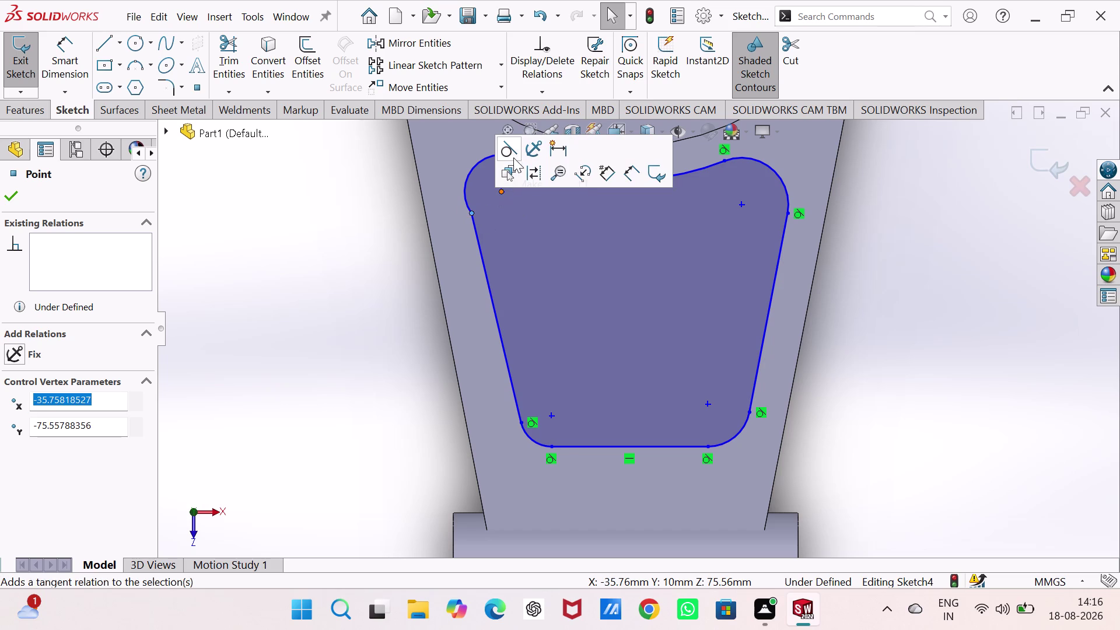
click(510, 151)
scroll(up, 3)
scroll(up, 3)
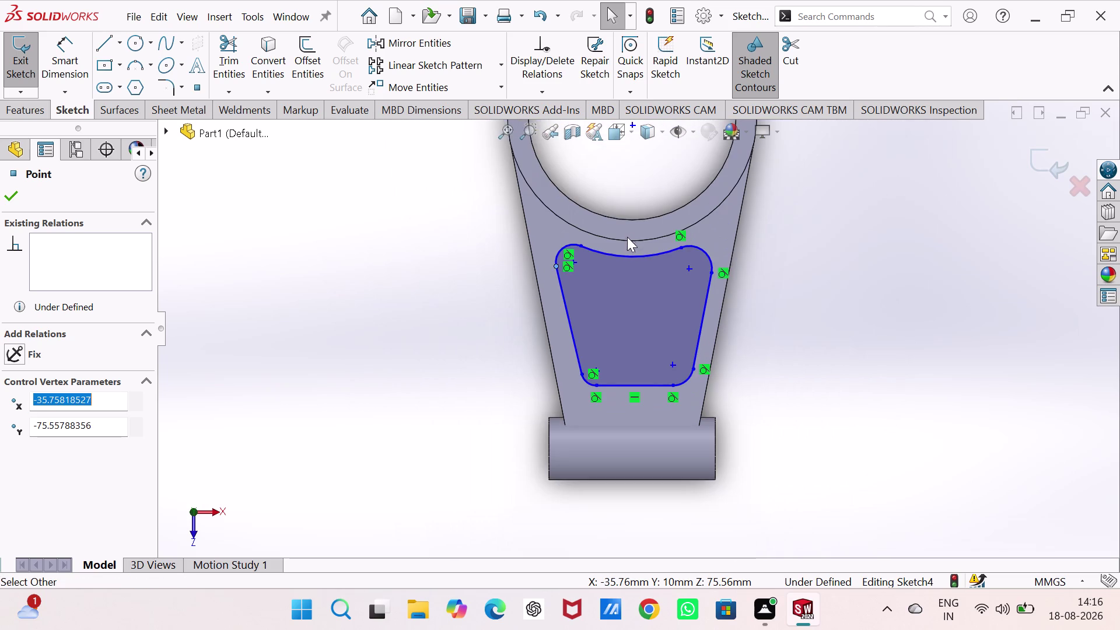
scroll(up, 3)
scroll(down, 3)
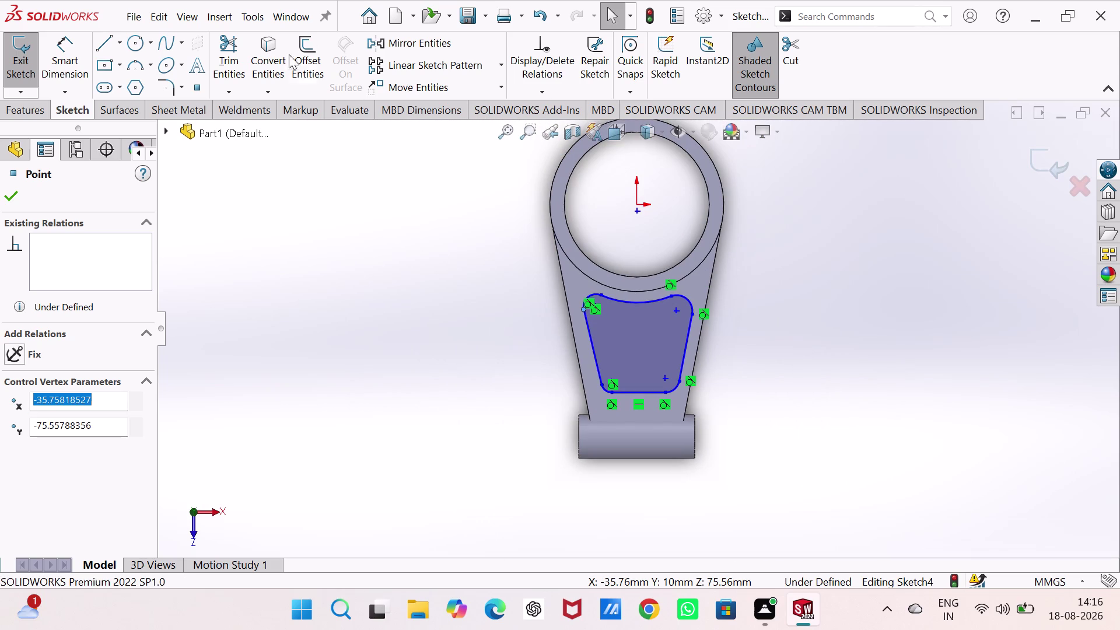
click(118, 38)
click(132, 85)
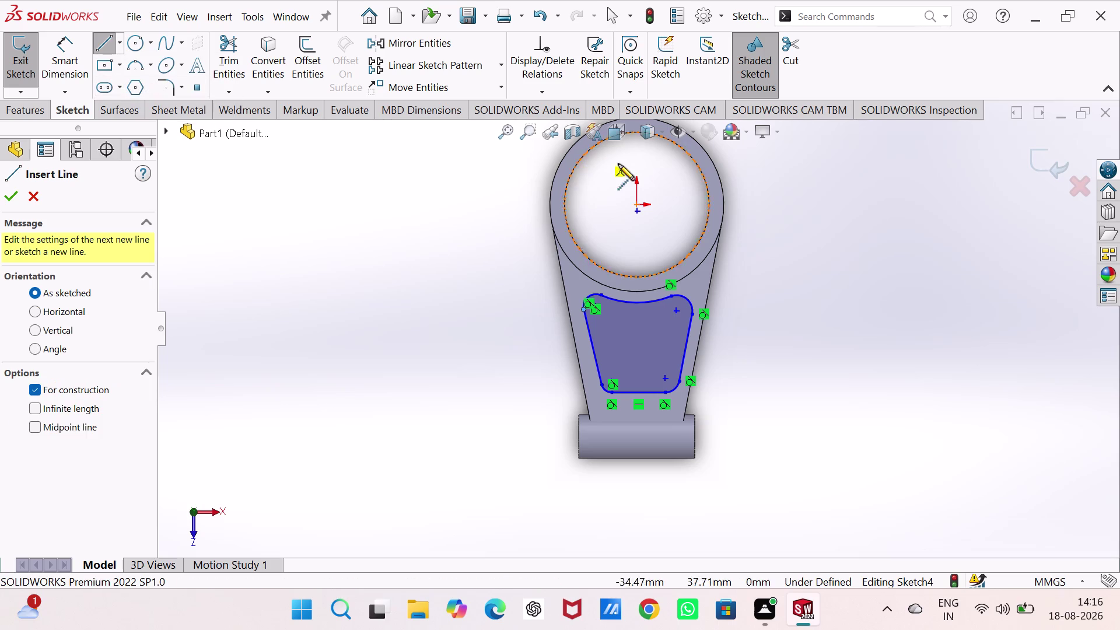
click(639, 206)
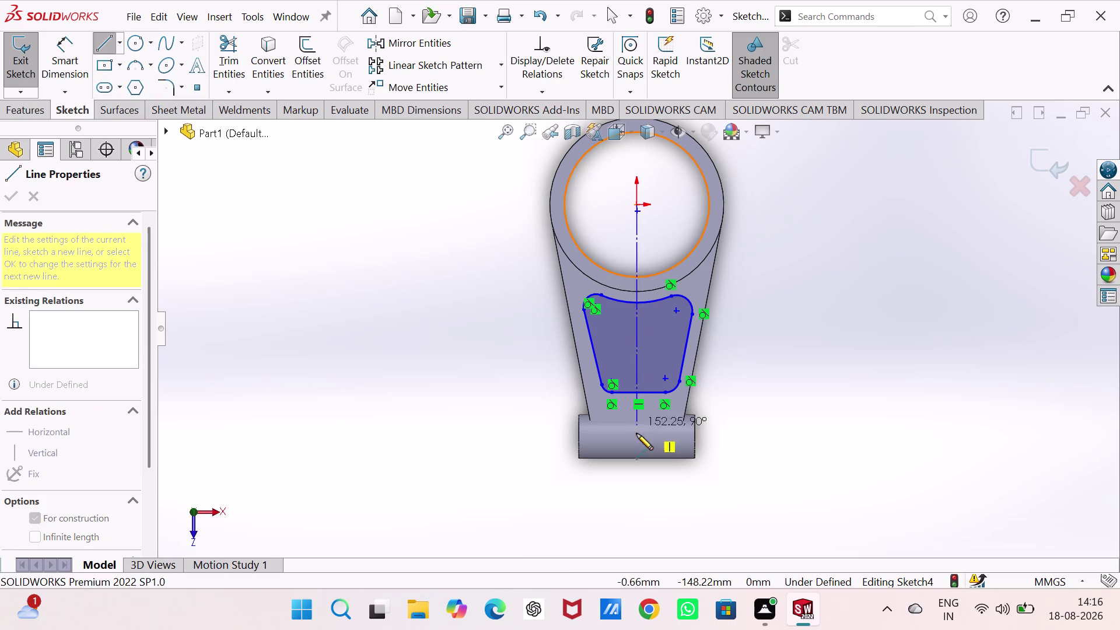
click(639, 490)
right_click(640, 490)
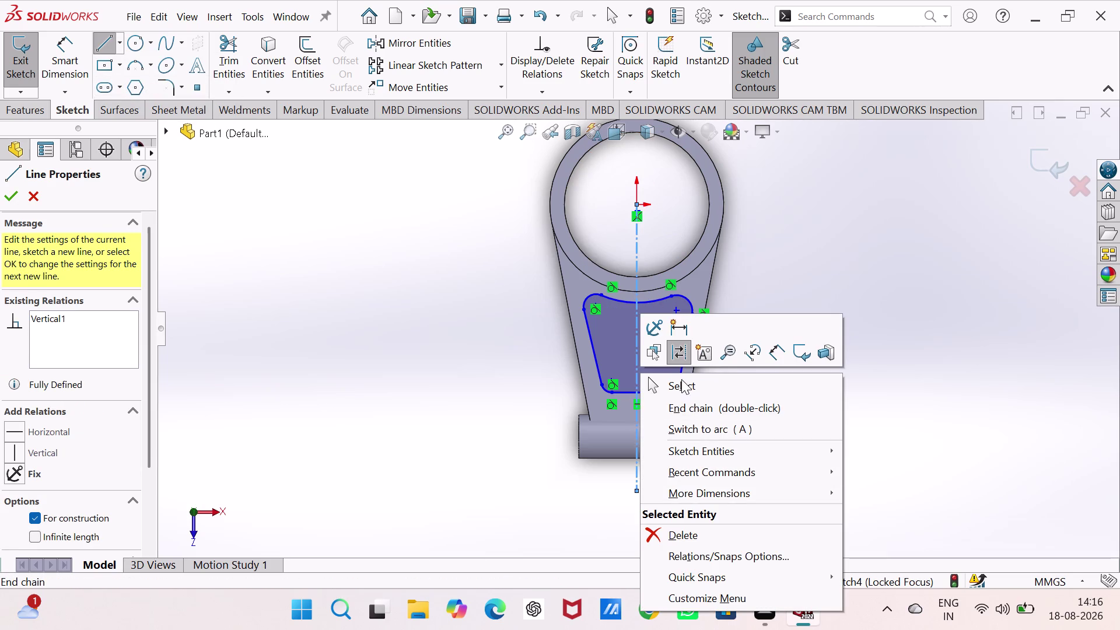
click(682, 379)
click(860, 359)
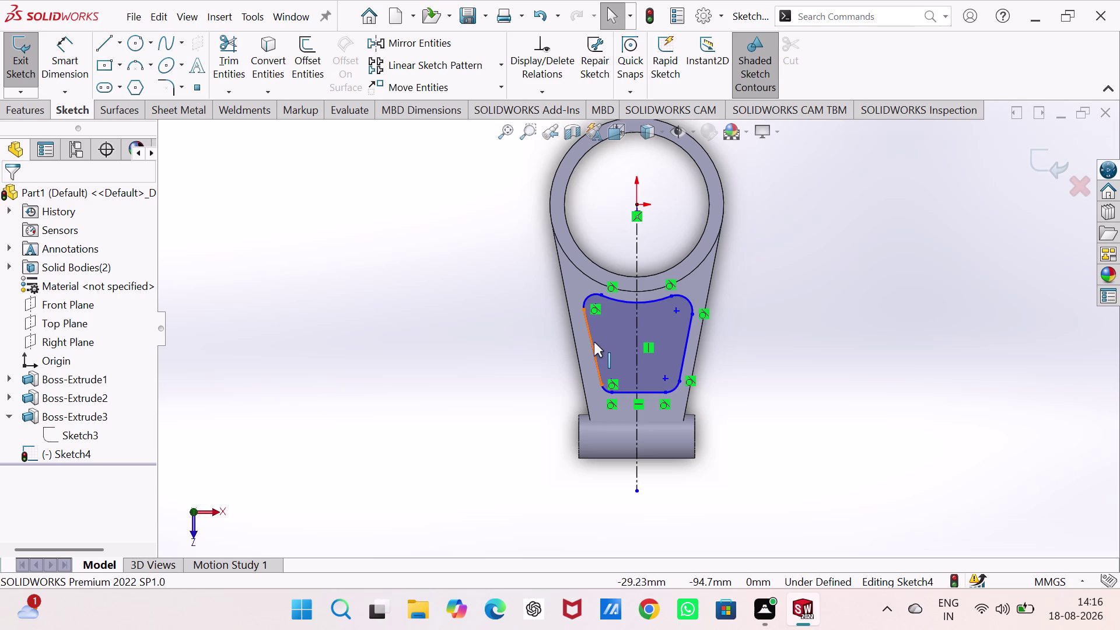
click(593, 342)
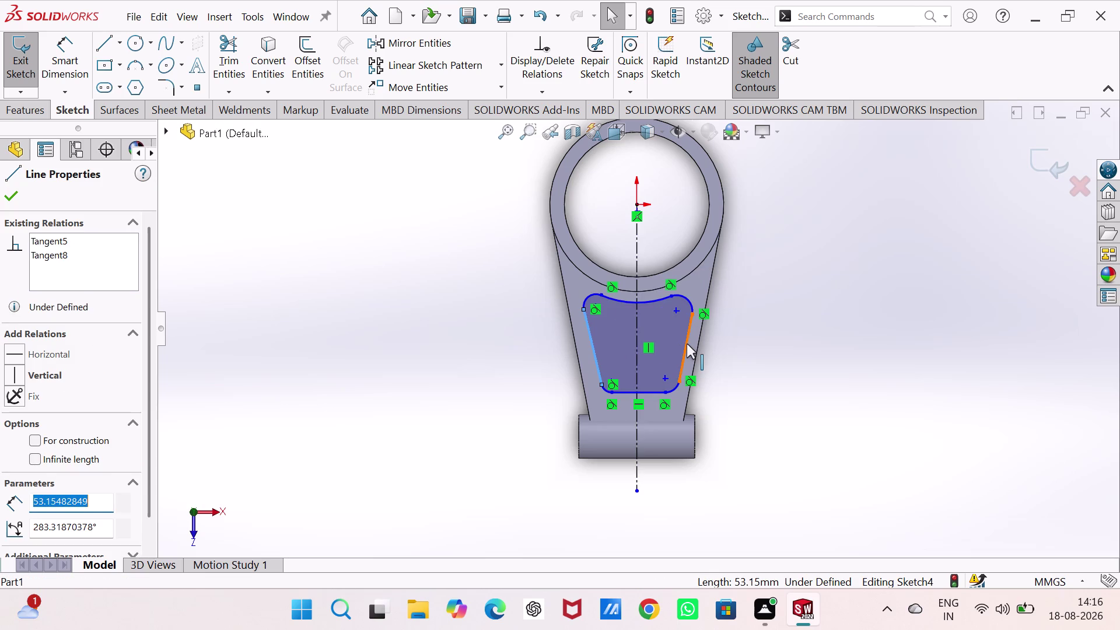
click(687, 343)
click(636, 265)
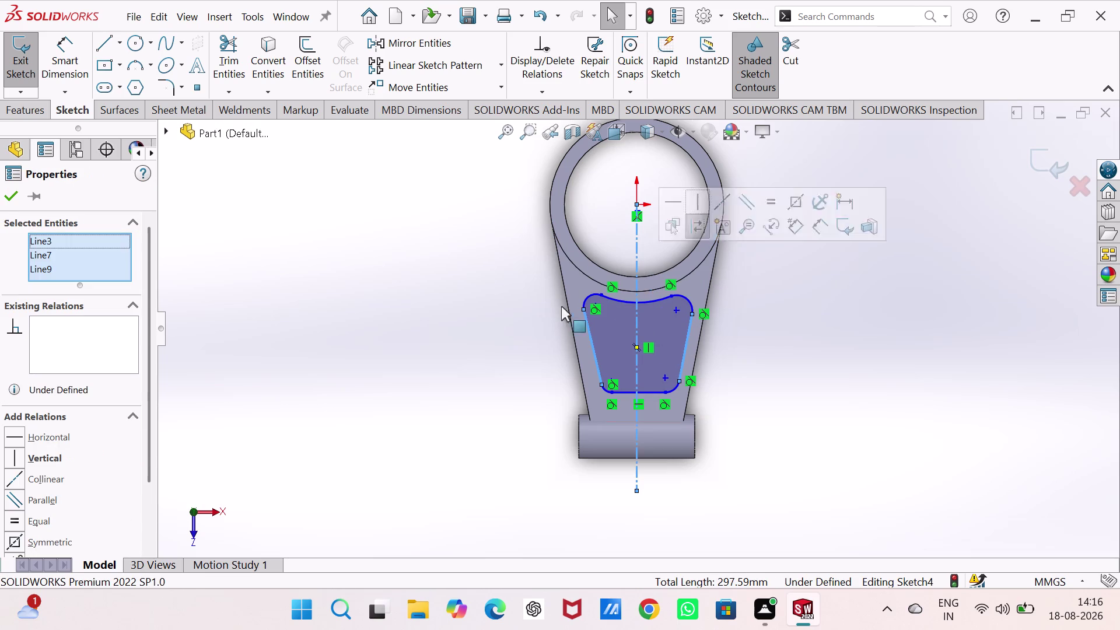
click(17, 539)
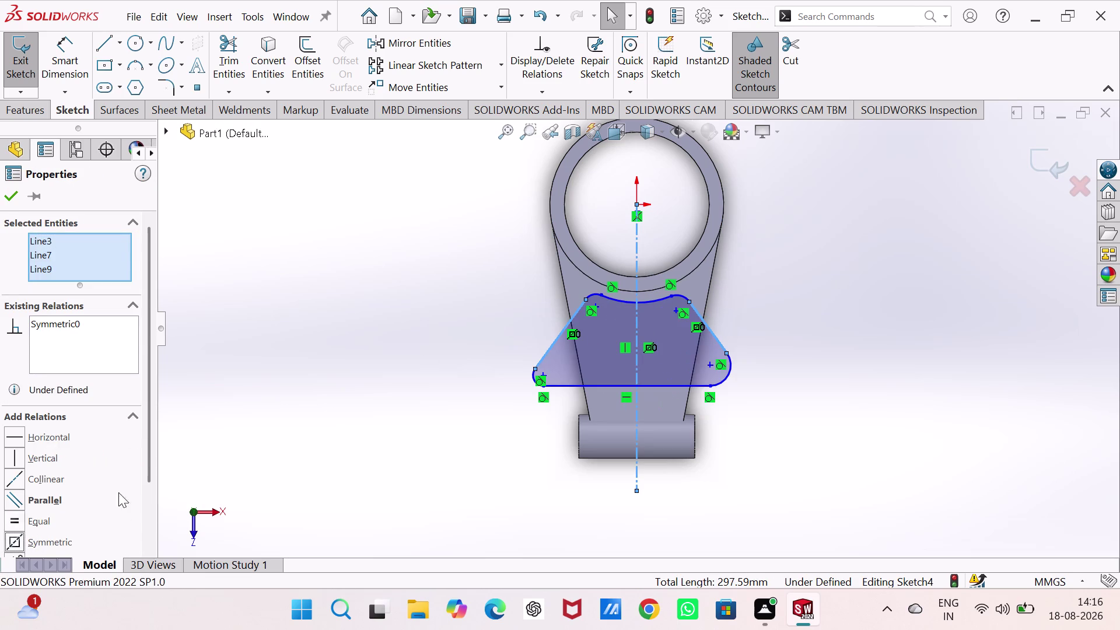
click(369, 393)
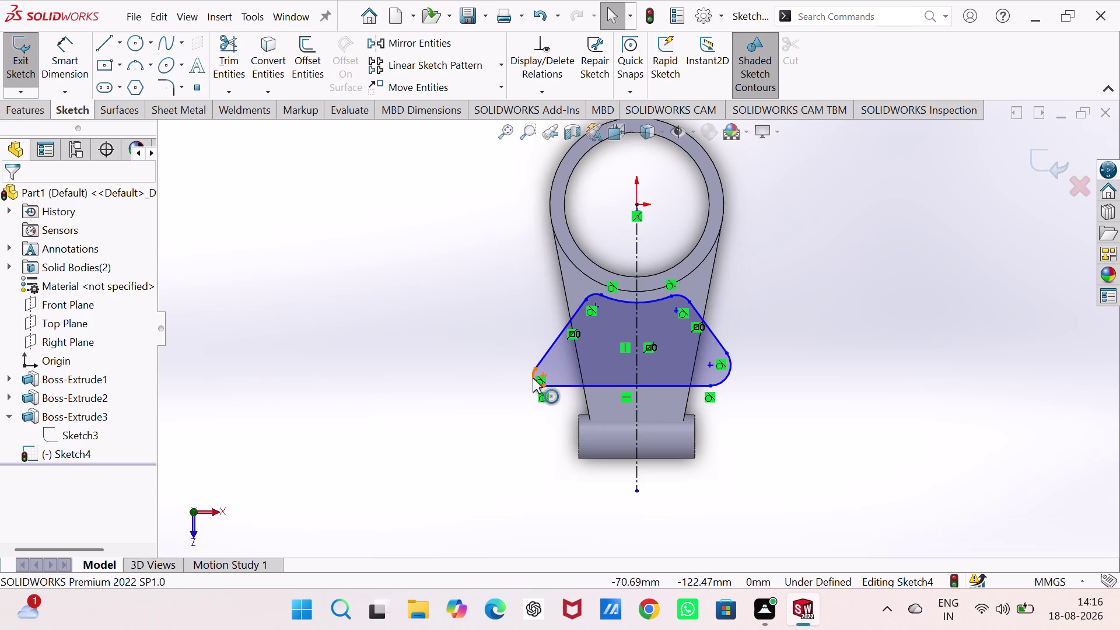
drag(532, 376, 566, 379)
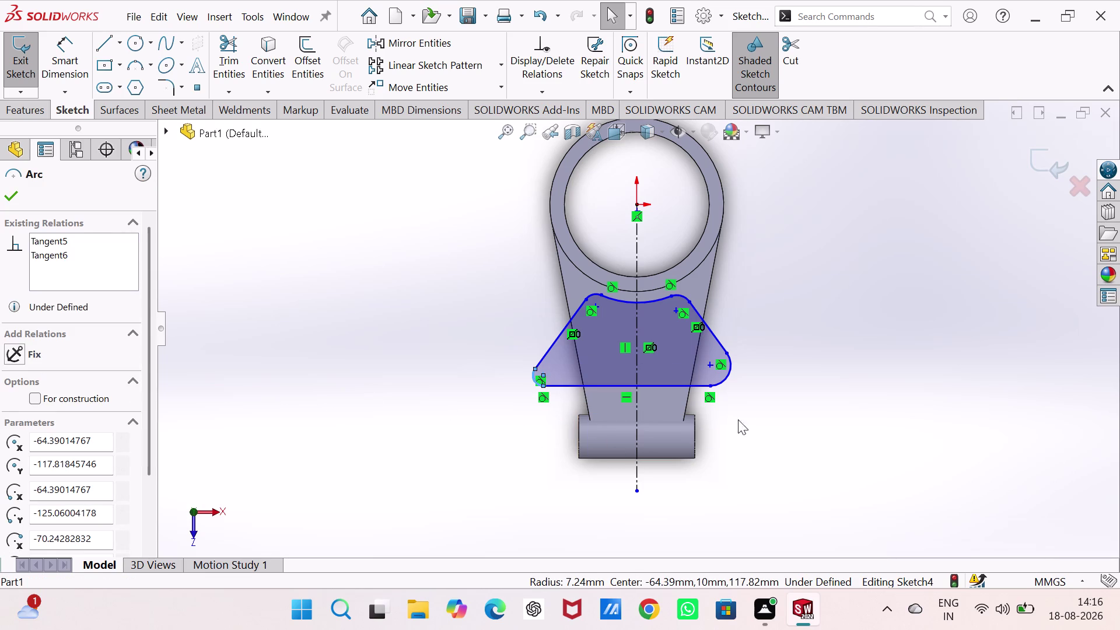
drag(709, 386, 684, 391)
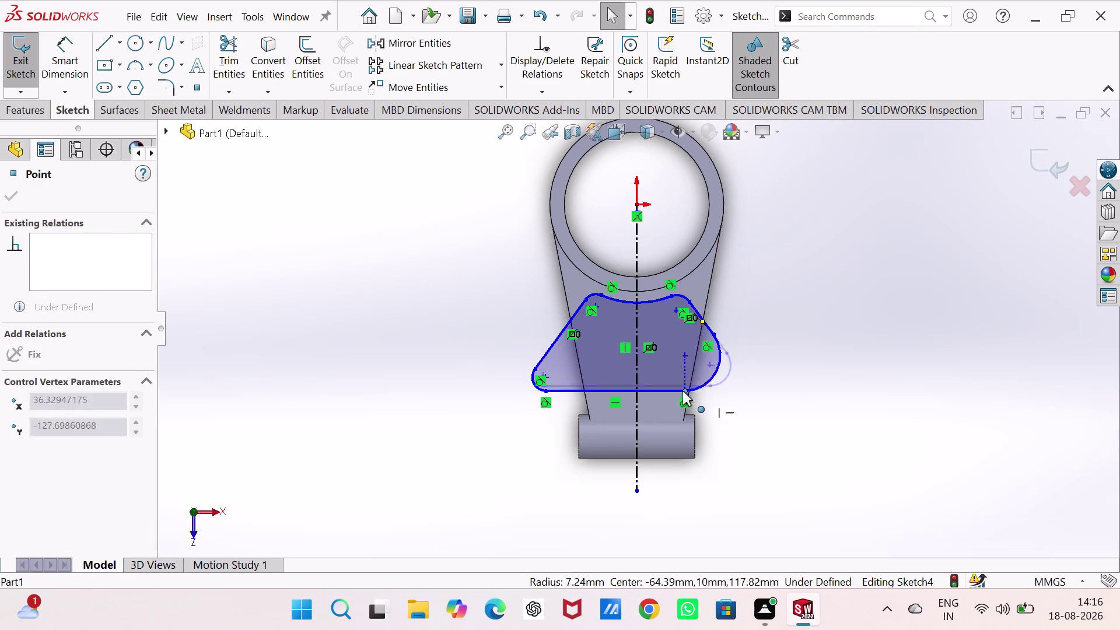
drag(683, 390, 705, 398)
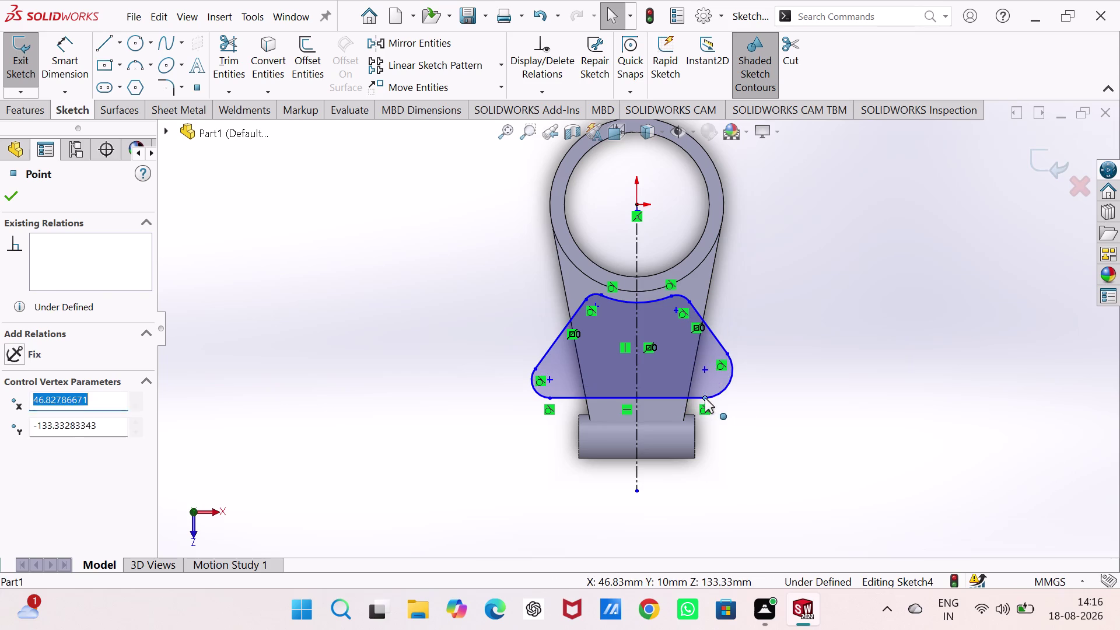
key(ctrl+z)
key(ctrl+z)
key(ctrl+z)
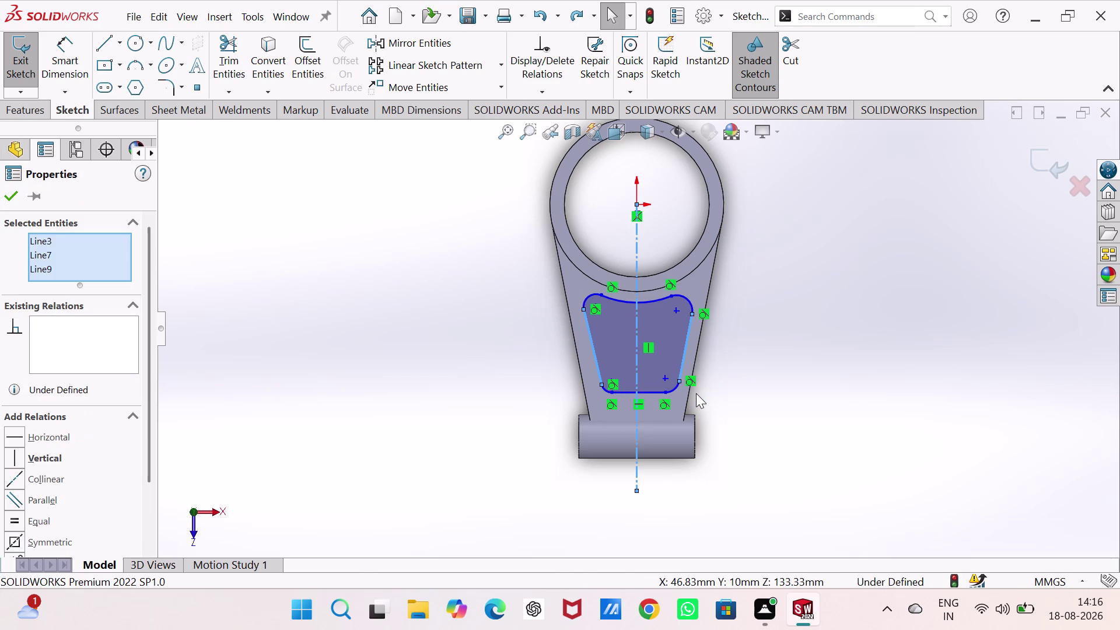
click(787, 355)
click(745, 398)
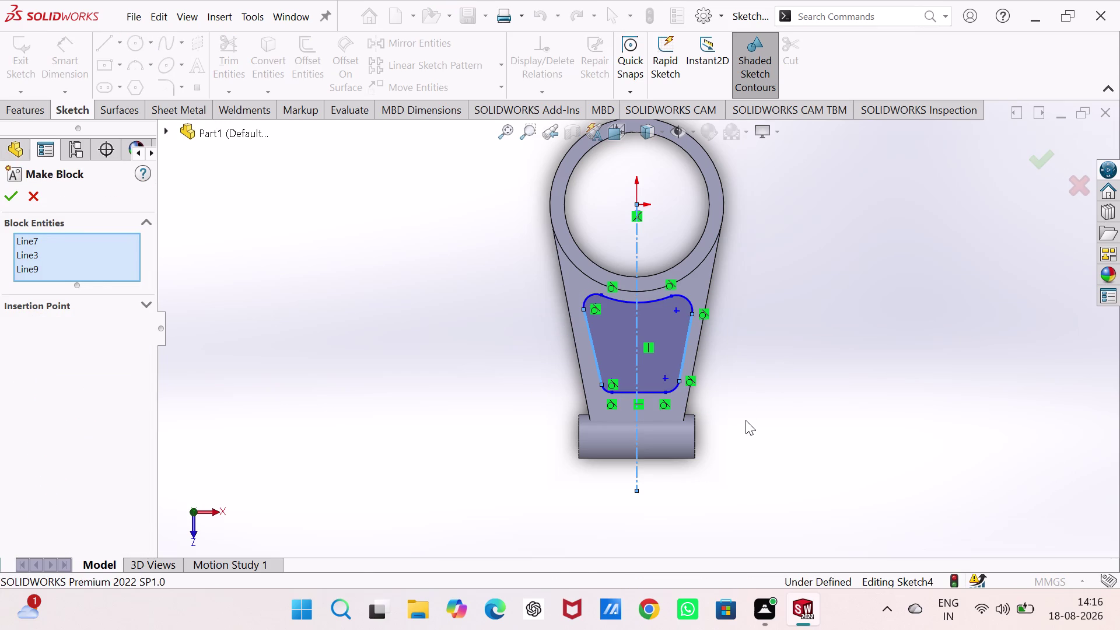
right_drag(745, 420, 771, 247)
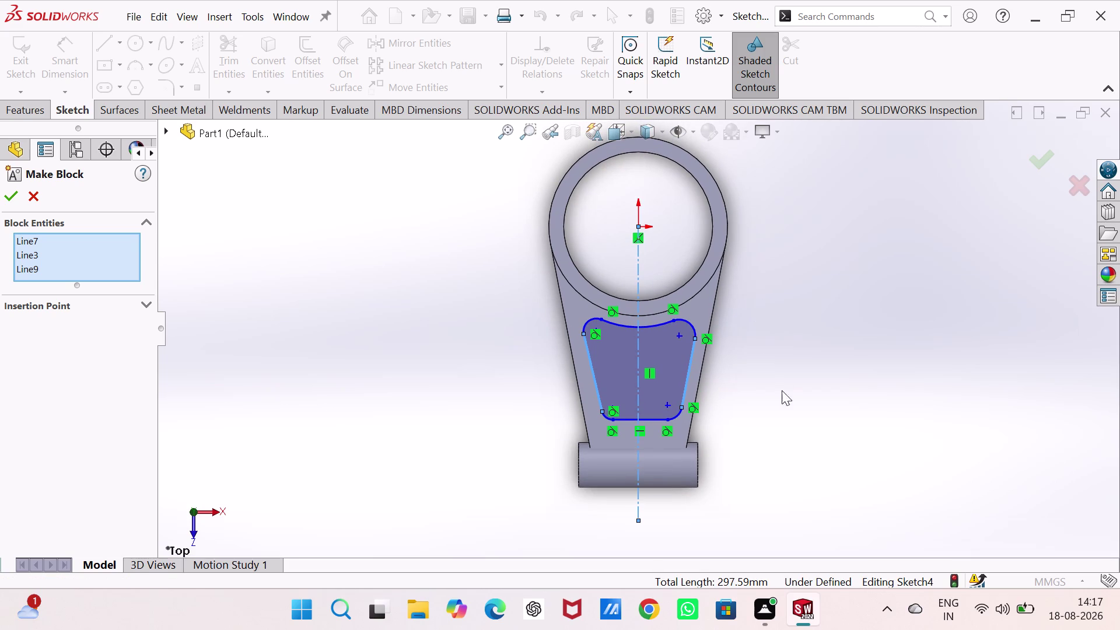
right_drag(785, 376, 791, 260)
key(Escape)
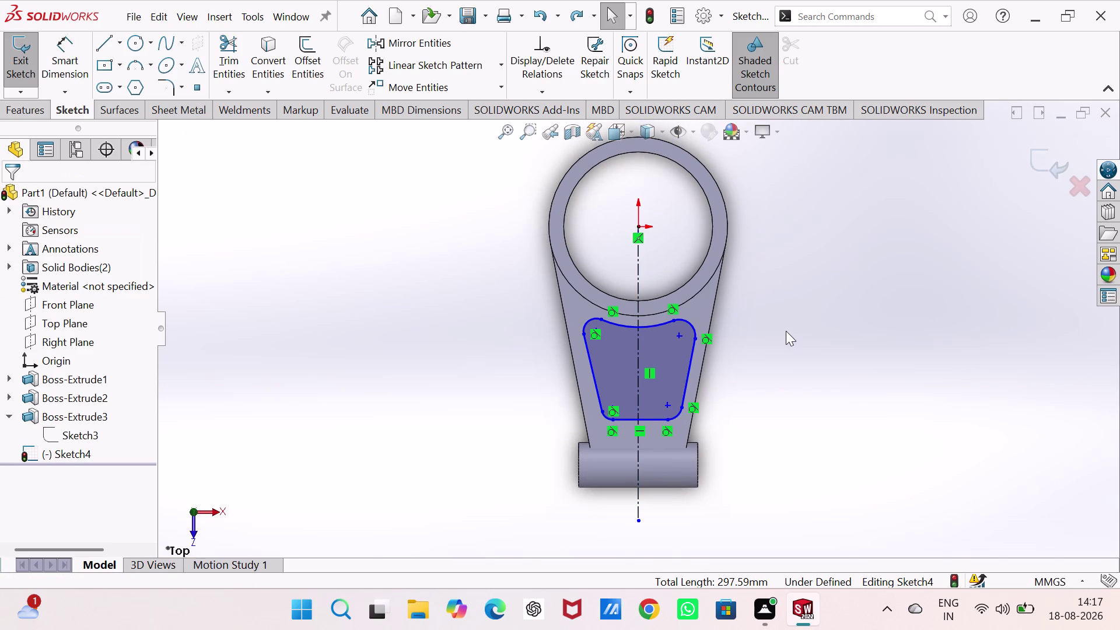
right_drag(794, 405, 794, 265)
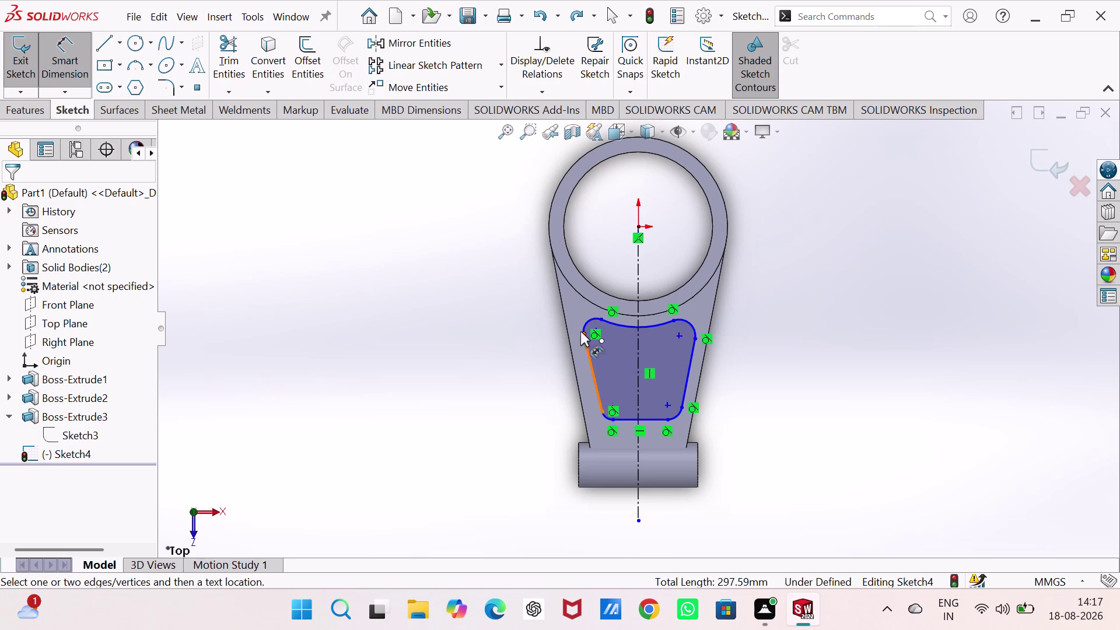
Dimension the upper-left and upper-right corner arcs to R5.
click(586, 323)
click(519, 301)
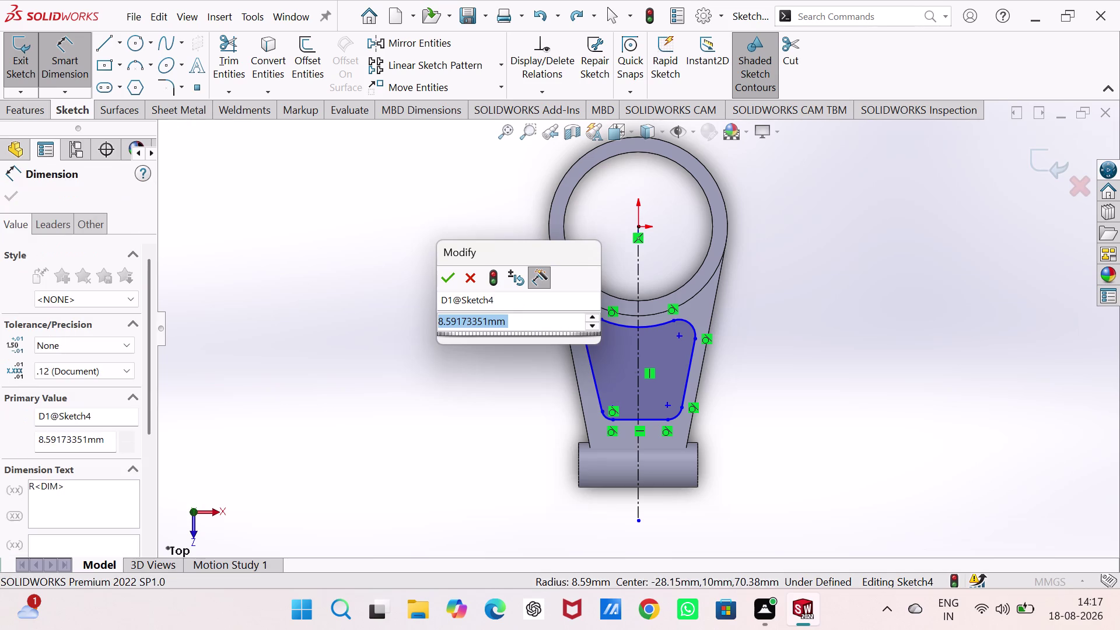
key(5)
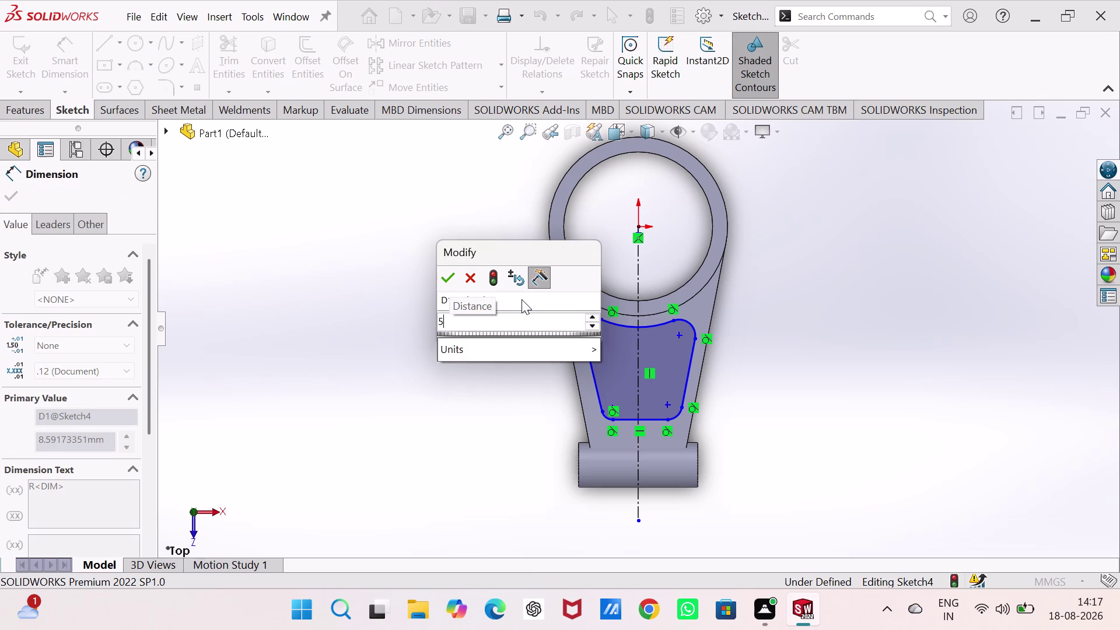
key(Return)
click(685, 333)
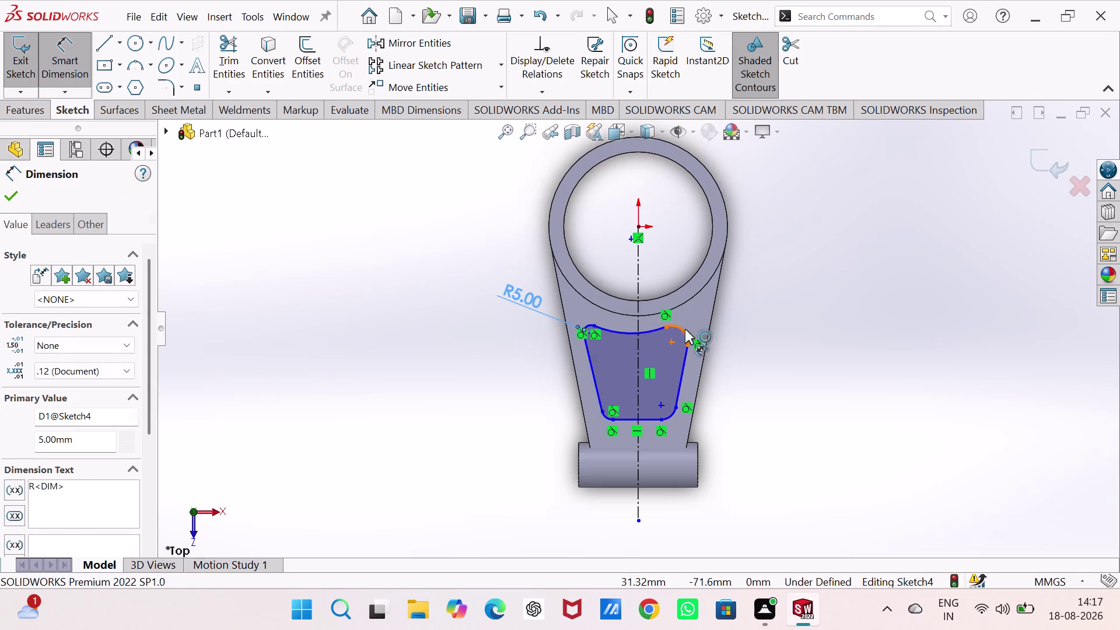
click(734, 297)
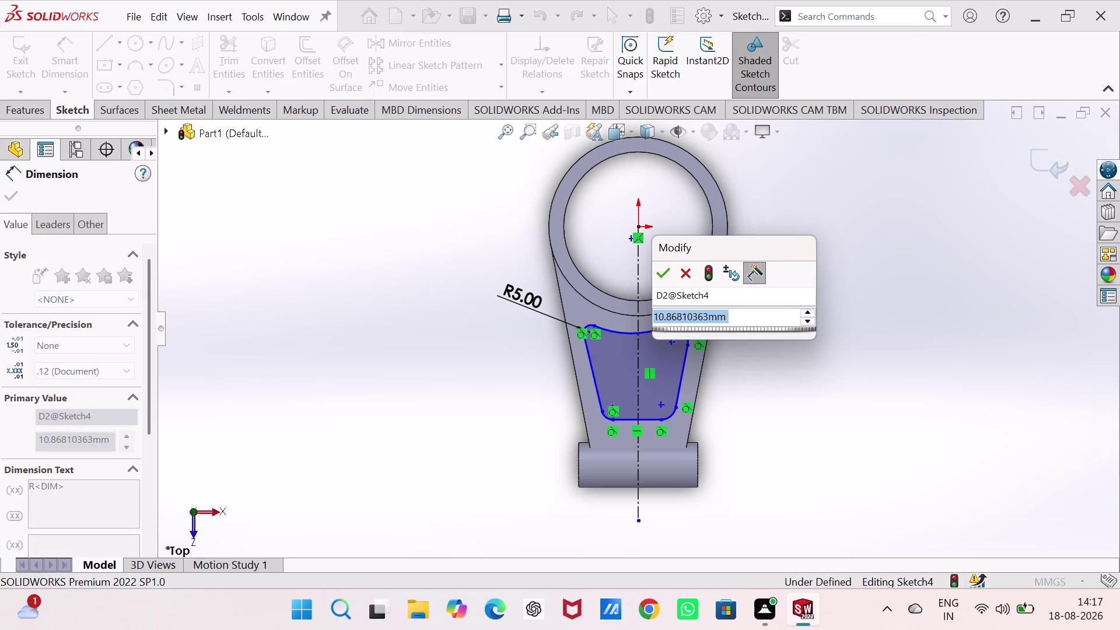
key(5)
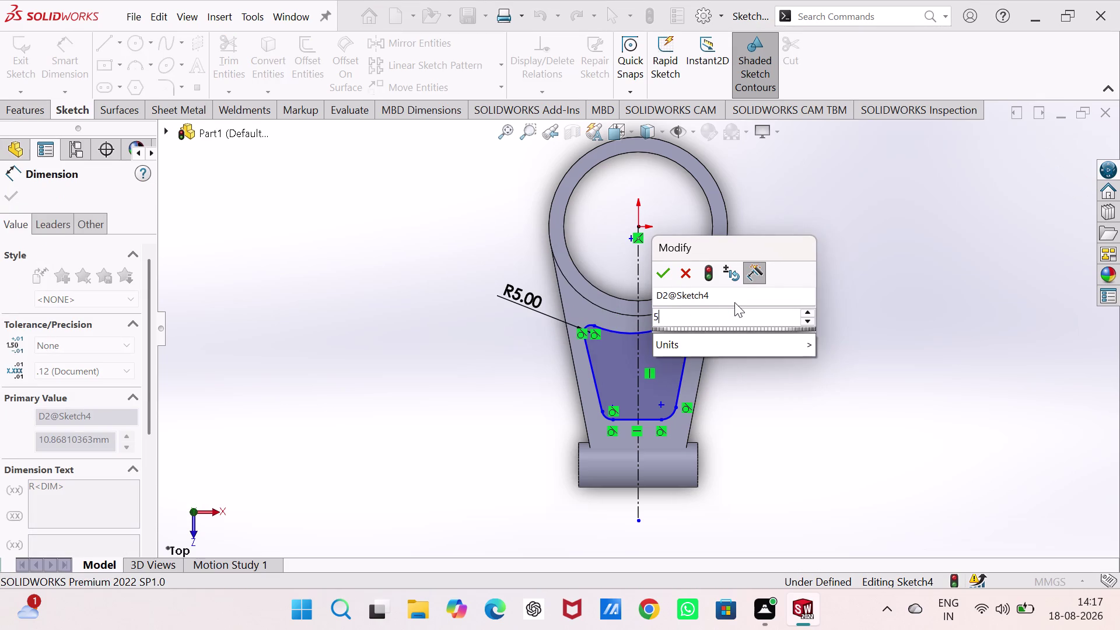
key(Return)
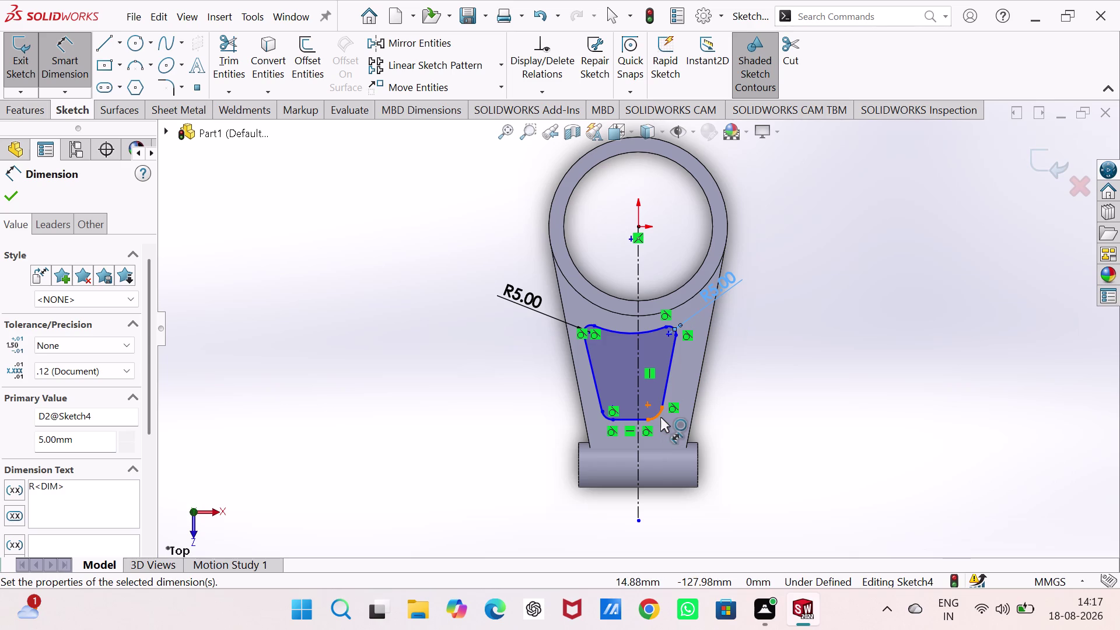
click(661, 416)
Dimension the lower-right and lower-left corner arcs to R5.
click(717, 446)
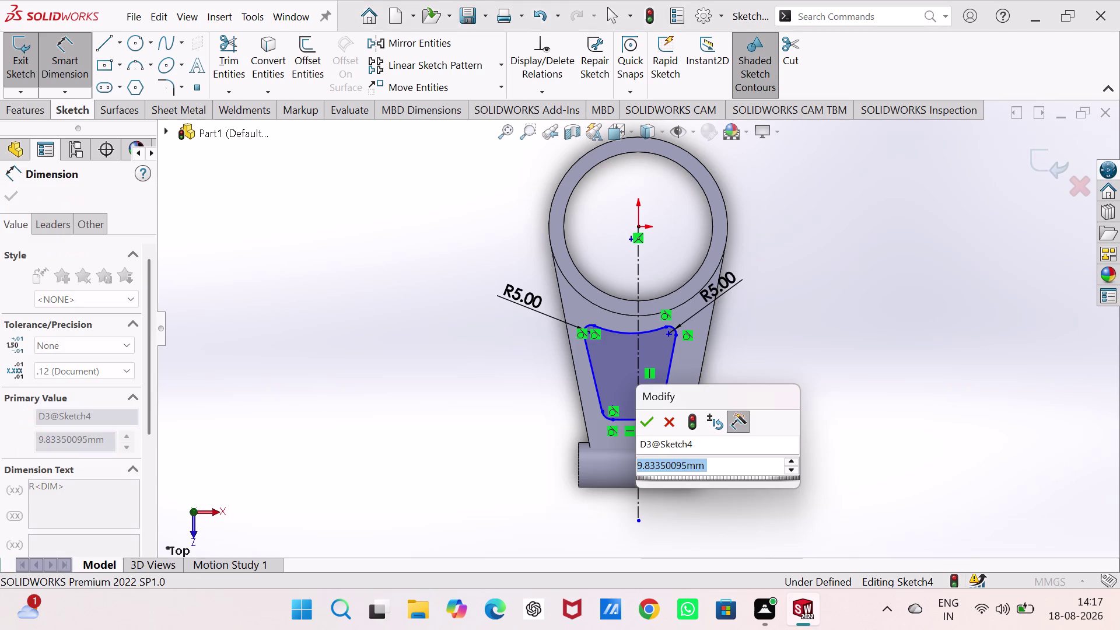
key(5)
key(Return)
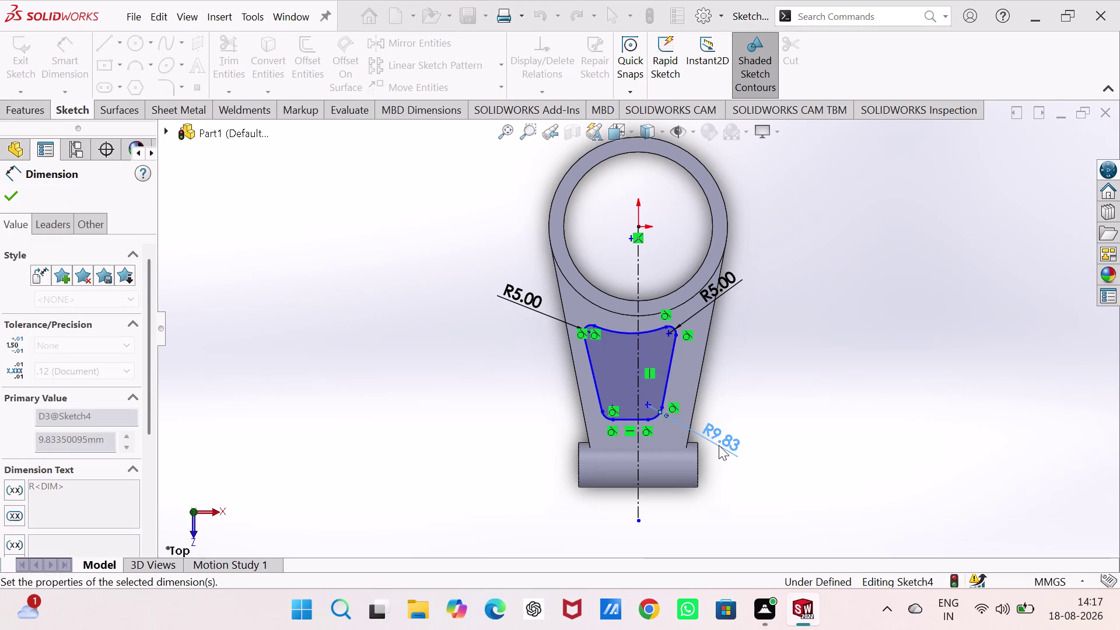
click(604, 416)
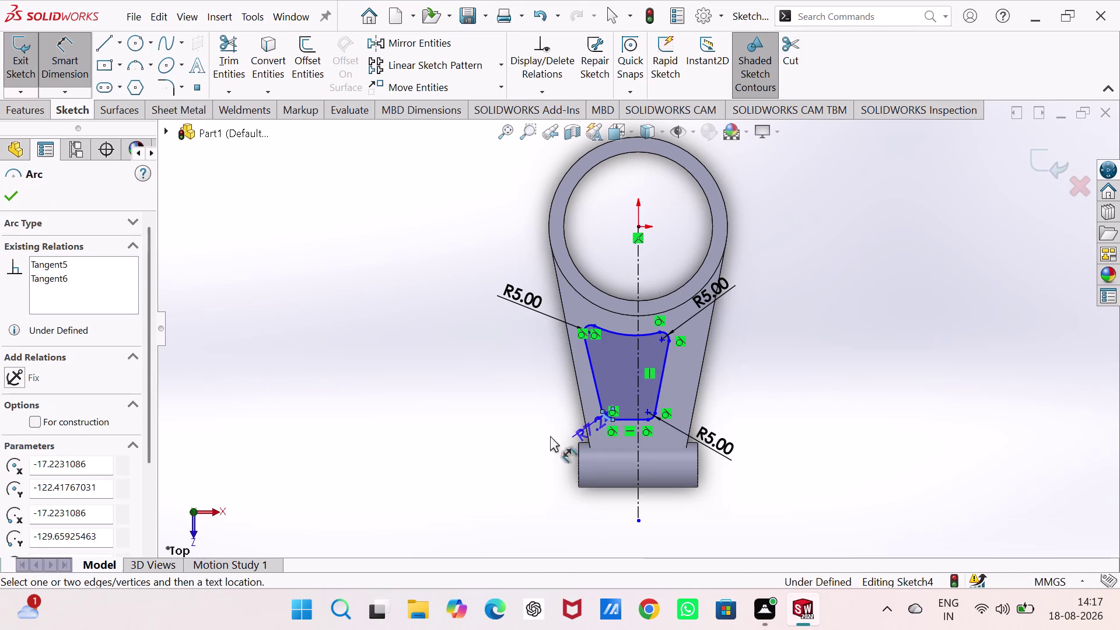
click(528, 440)
key(5)
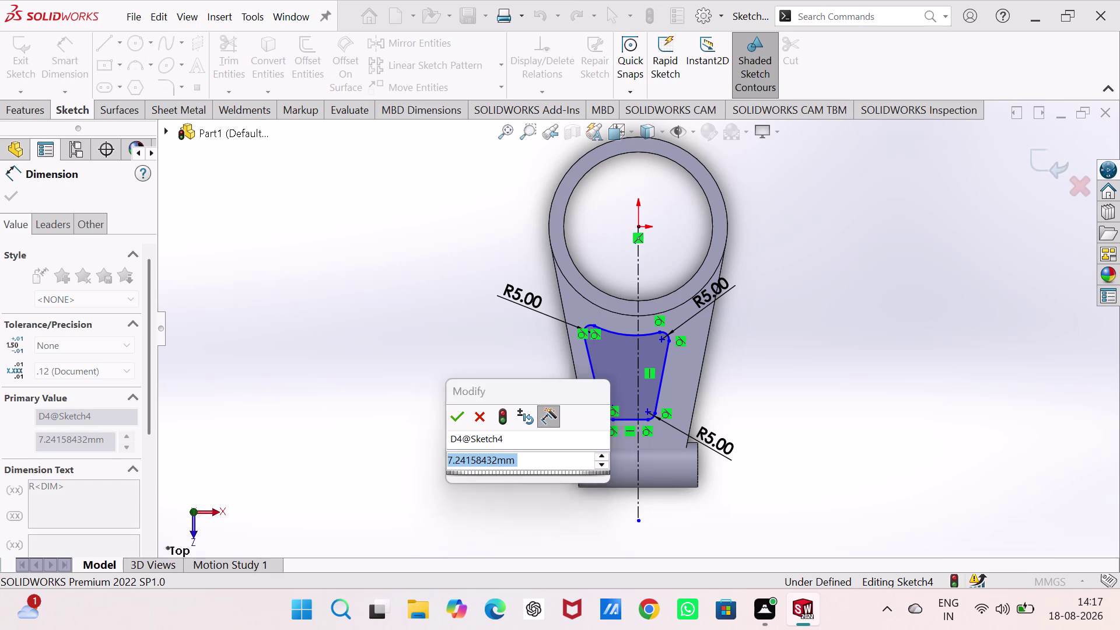
key(Return)
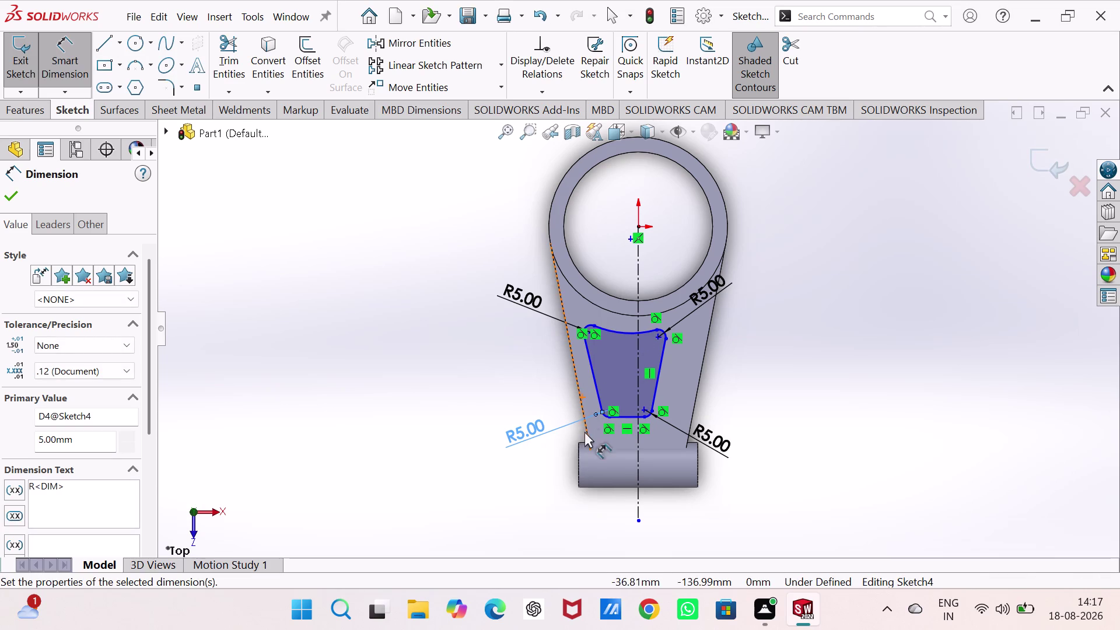
click(627, 336)
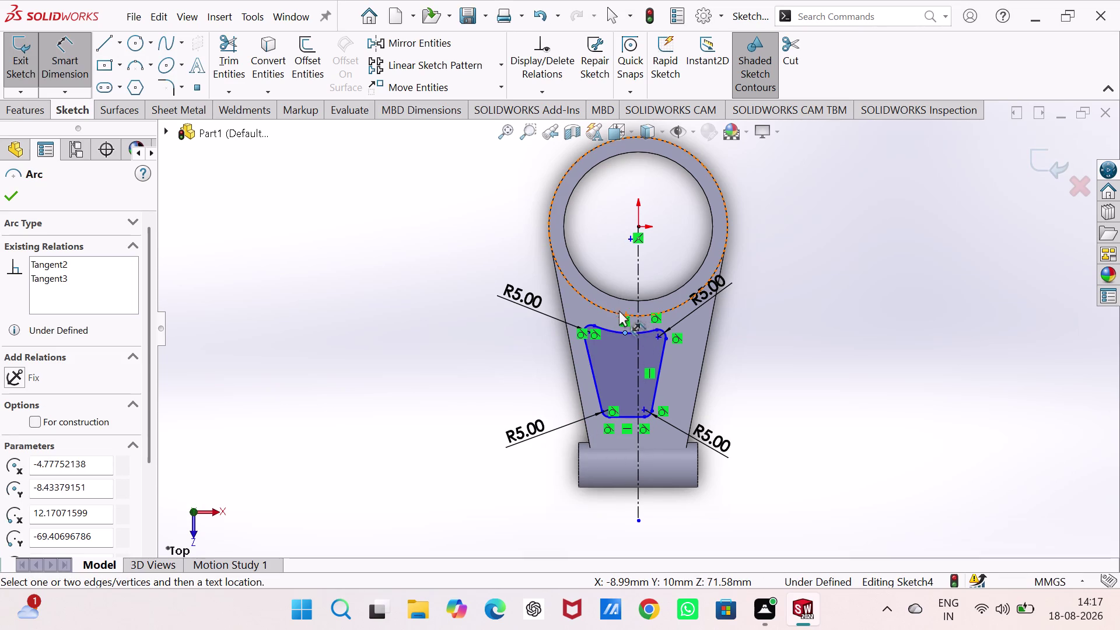
key(Escape)
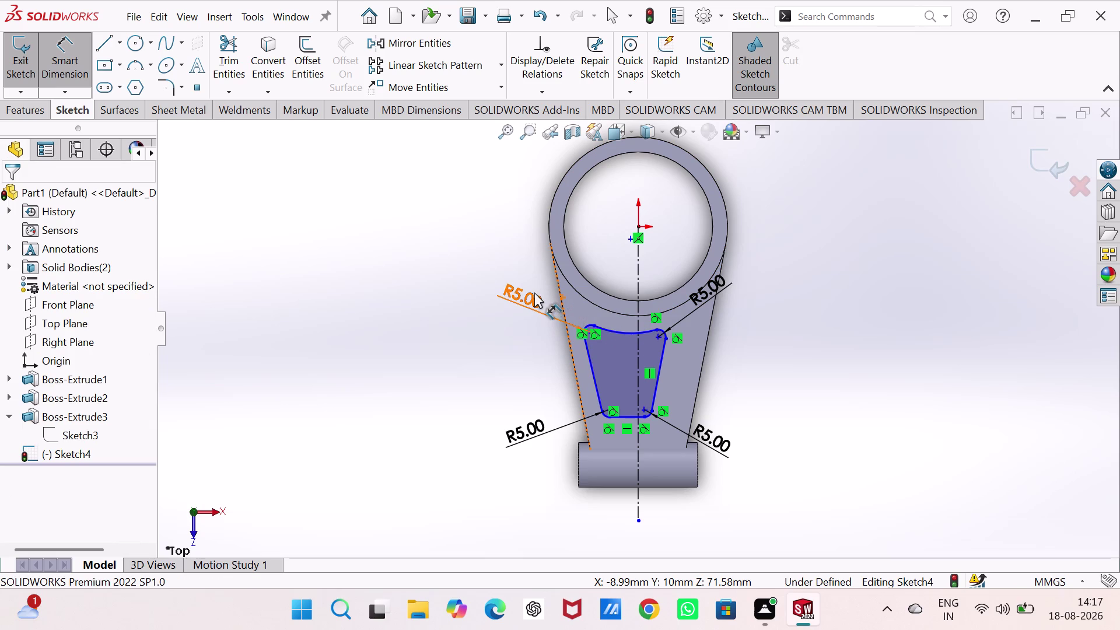
Make the pocket's top edge midpoint lie on the vertical centreline.
key(Escape)
key(Escape)
key(Escape)
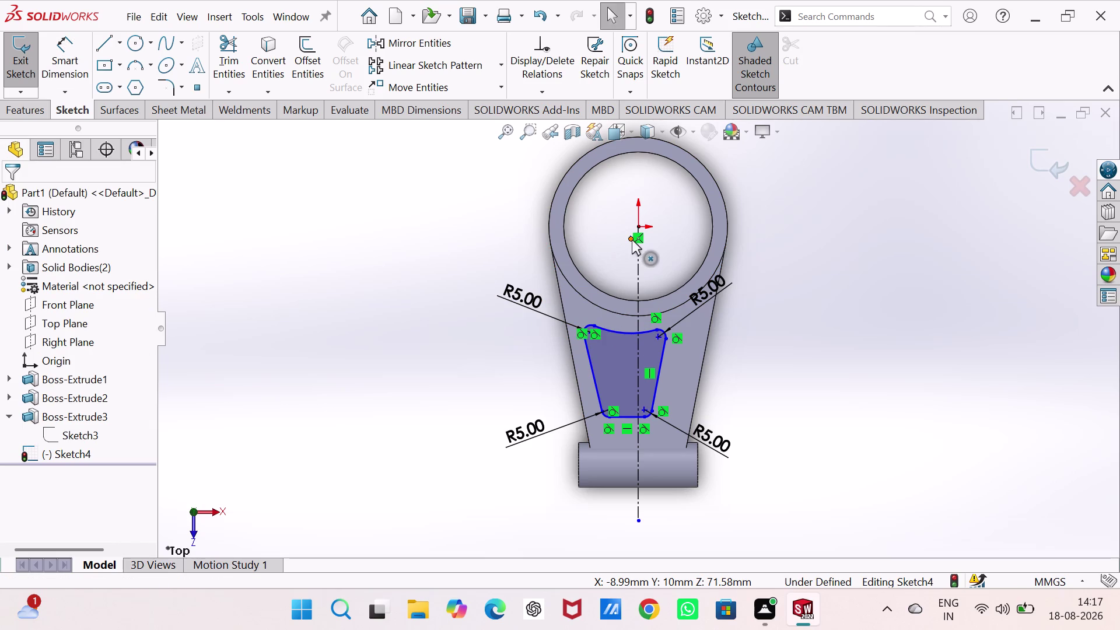
click(632, 240)
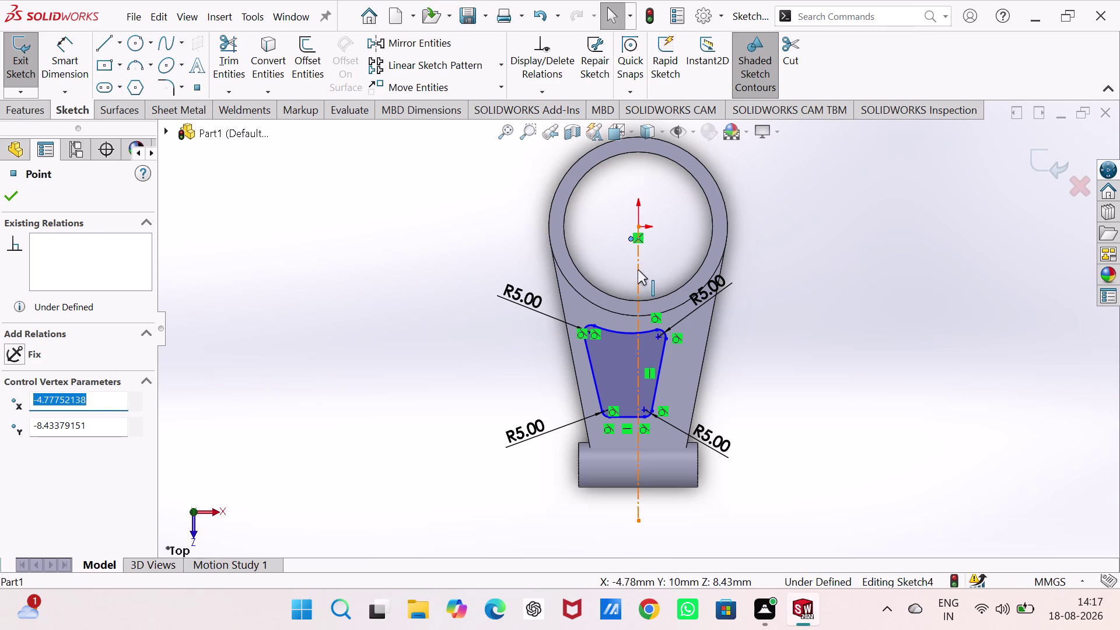
click(638, 270)
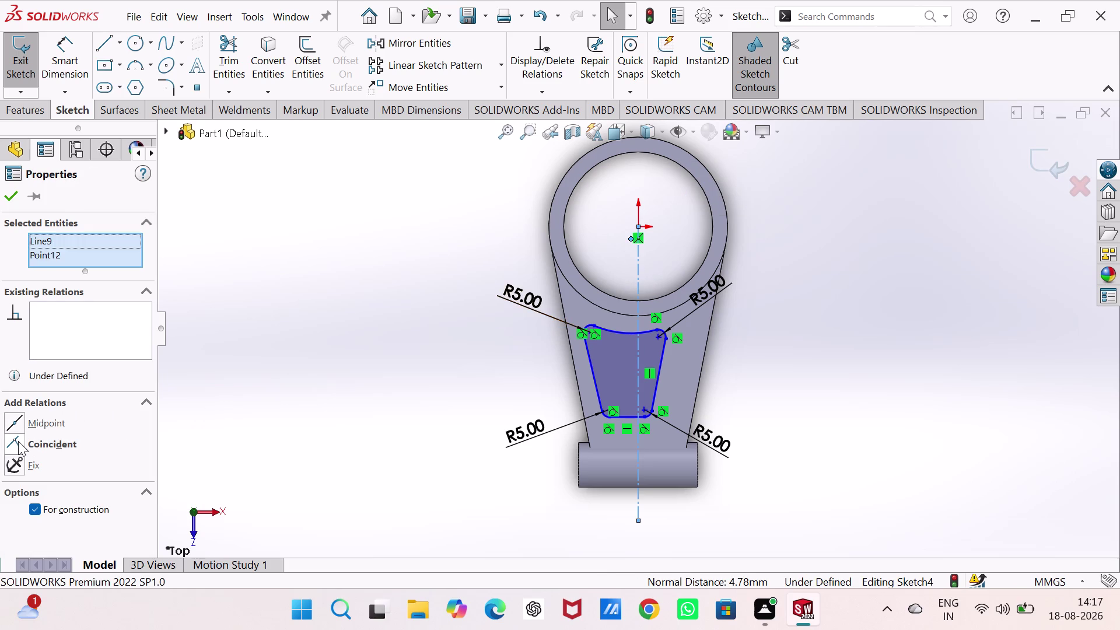
click(18, 441)
click(295, 317)
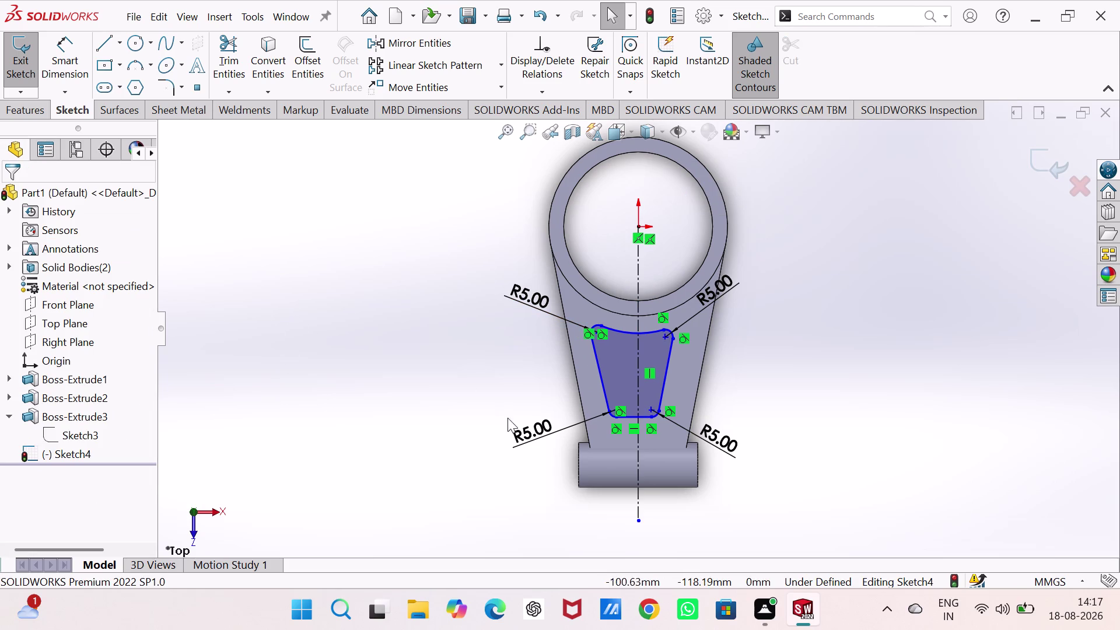
Make the pocket's bottom edge midpoint lie on the vertical centreline.
click(634, 414)
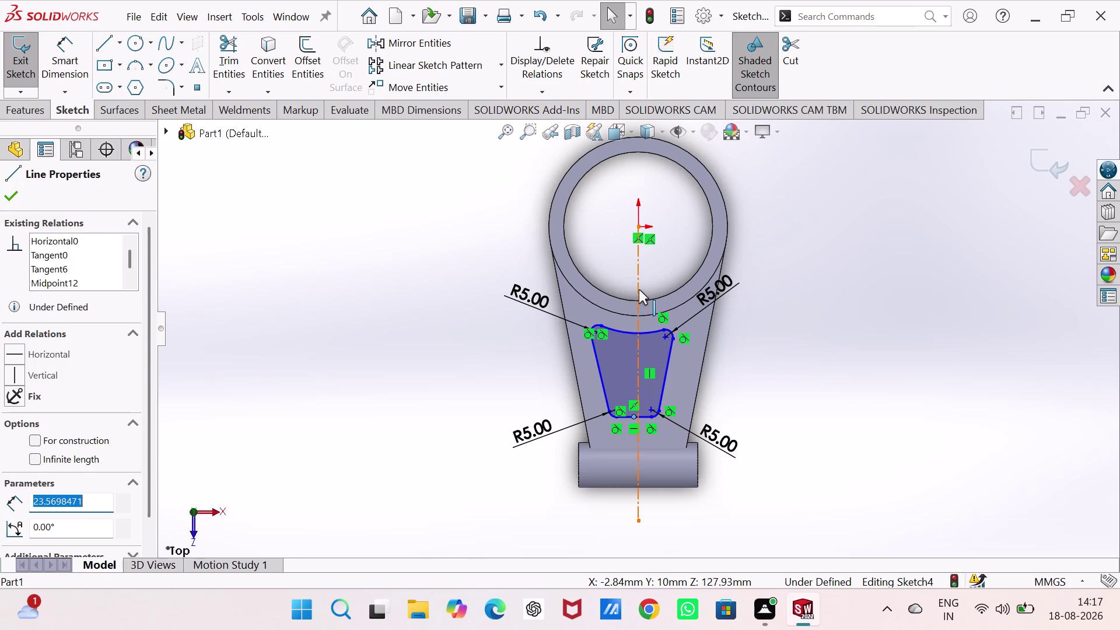
click(639, 289)
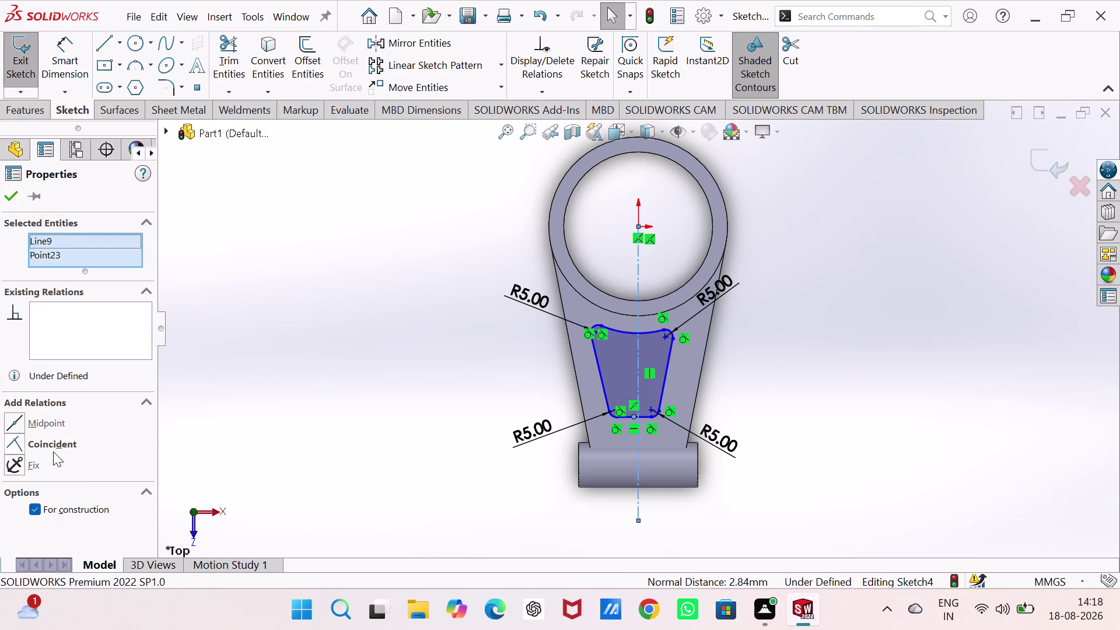
click(19, 441)
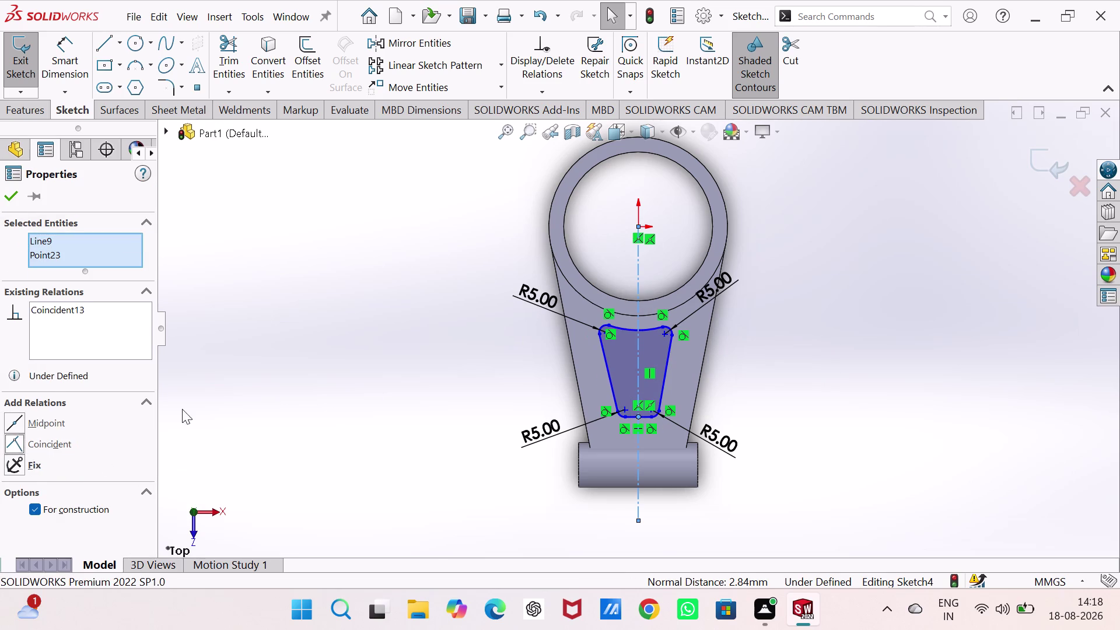
click(308, 360)
right_drag(341, 400, 365, 219)
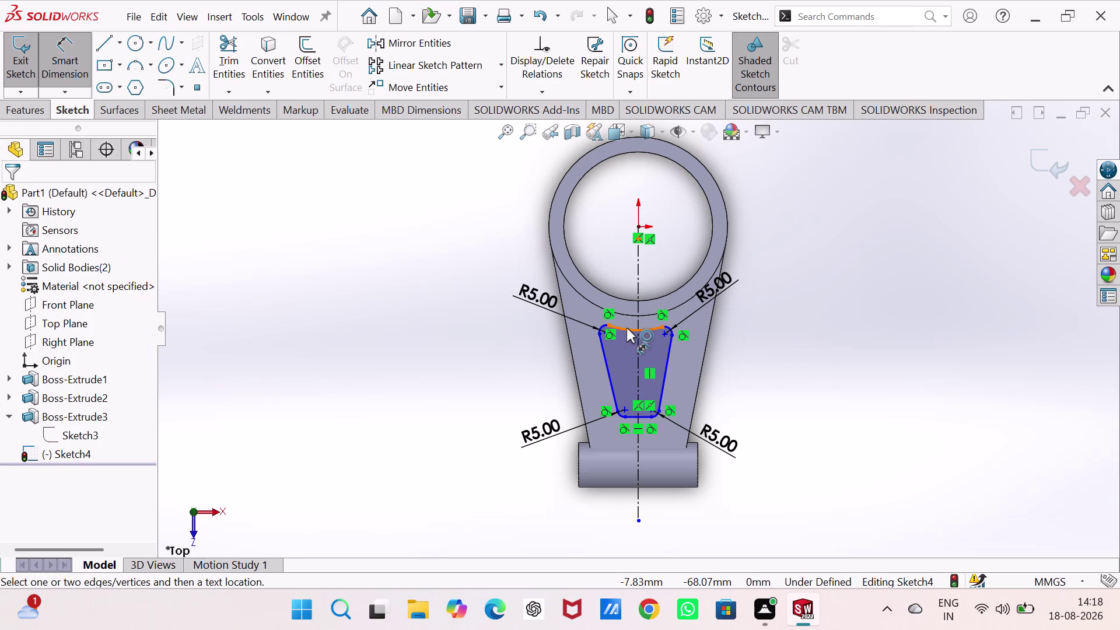
Add an R70 radius dimension to the top arc with Smart Dimension.
click(627, 328)
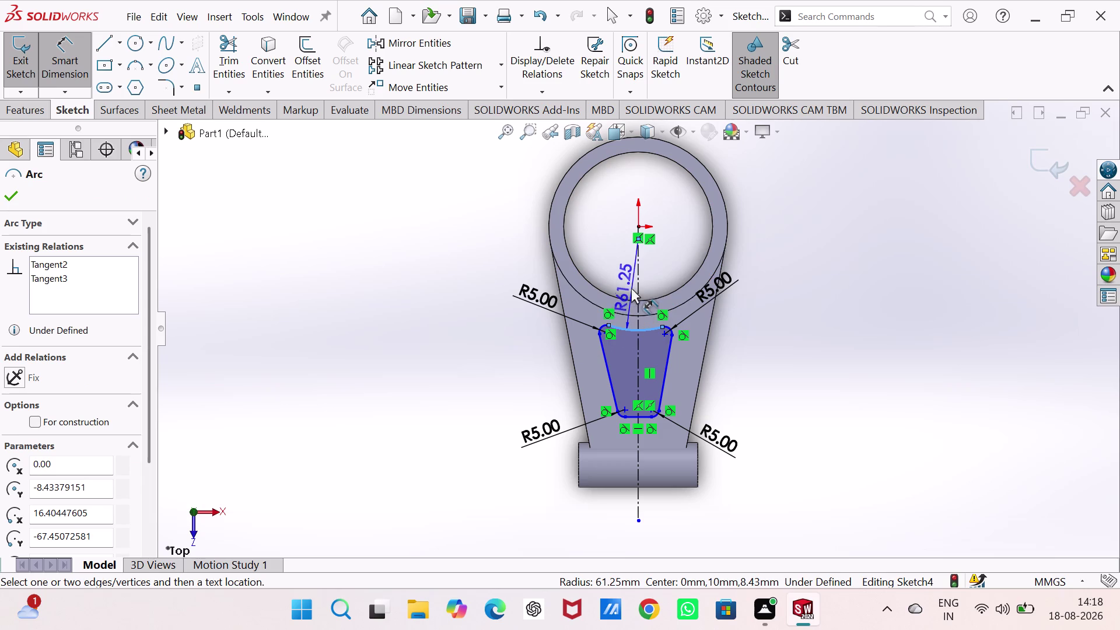
click(631, 287)
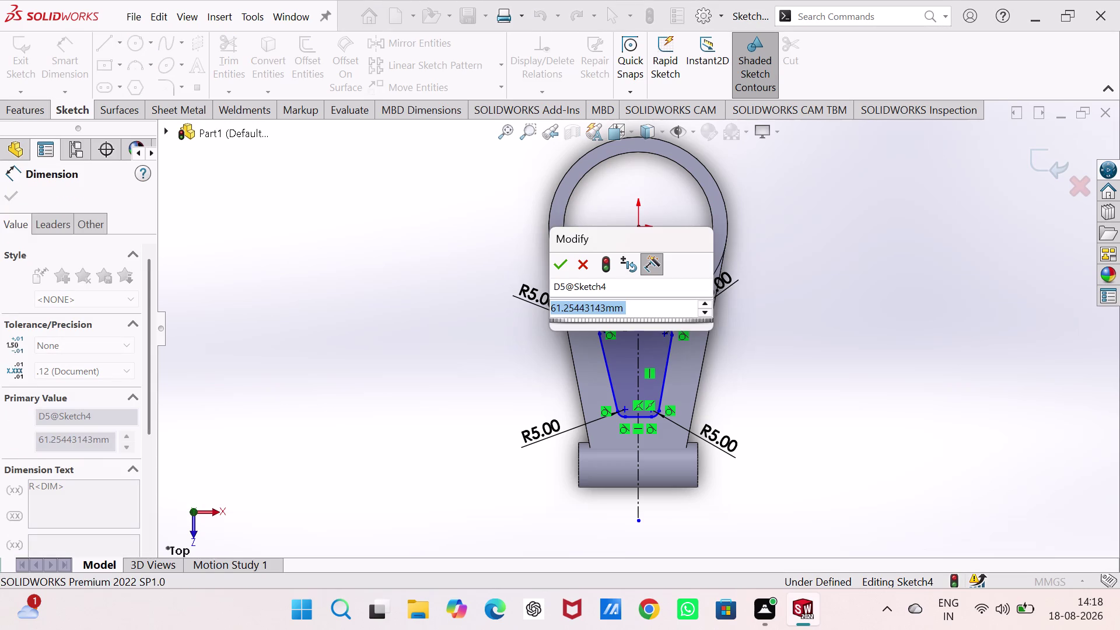
text(70)
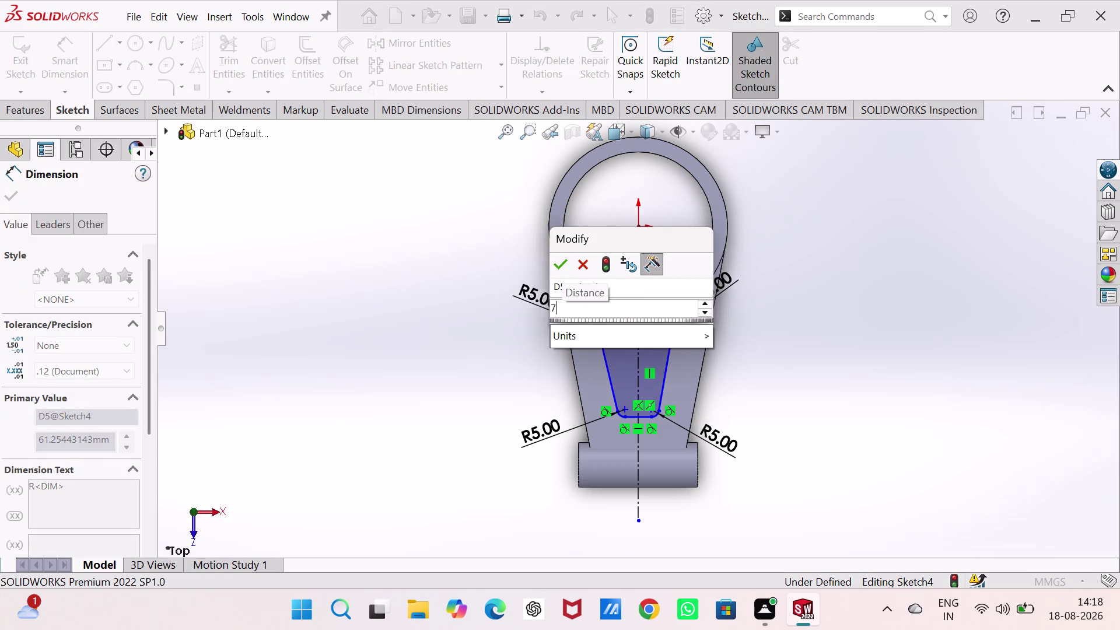
key(Return)
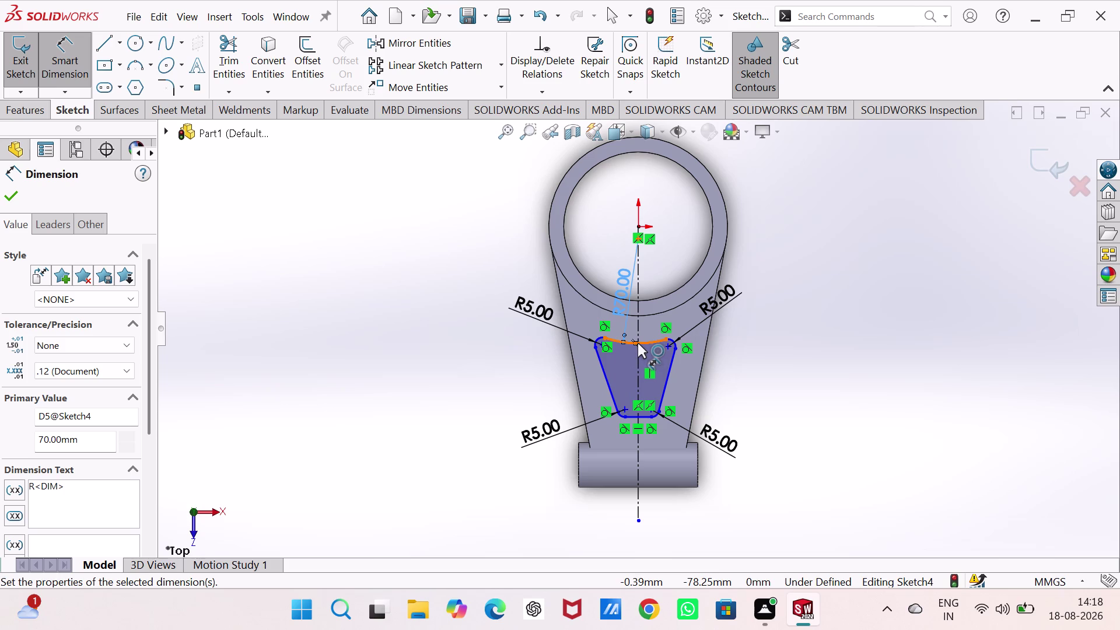
key(Escape)
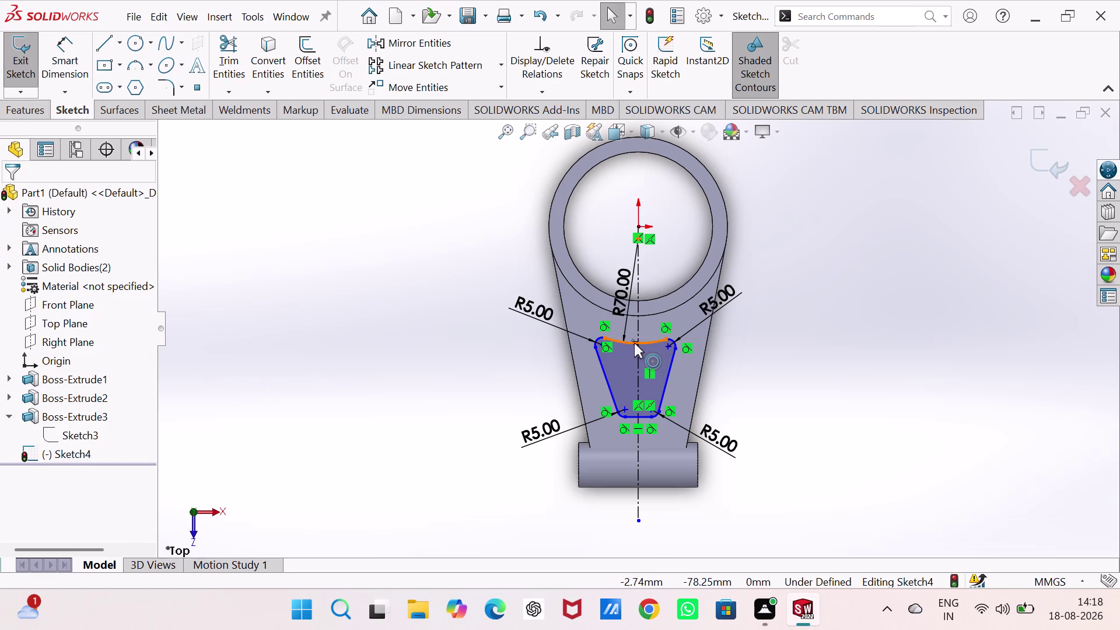
Select the top arc's midpoint and the centreline, then apply Coincident.
click(634, 343)
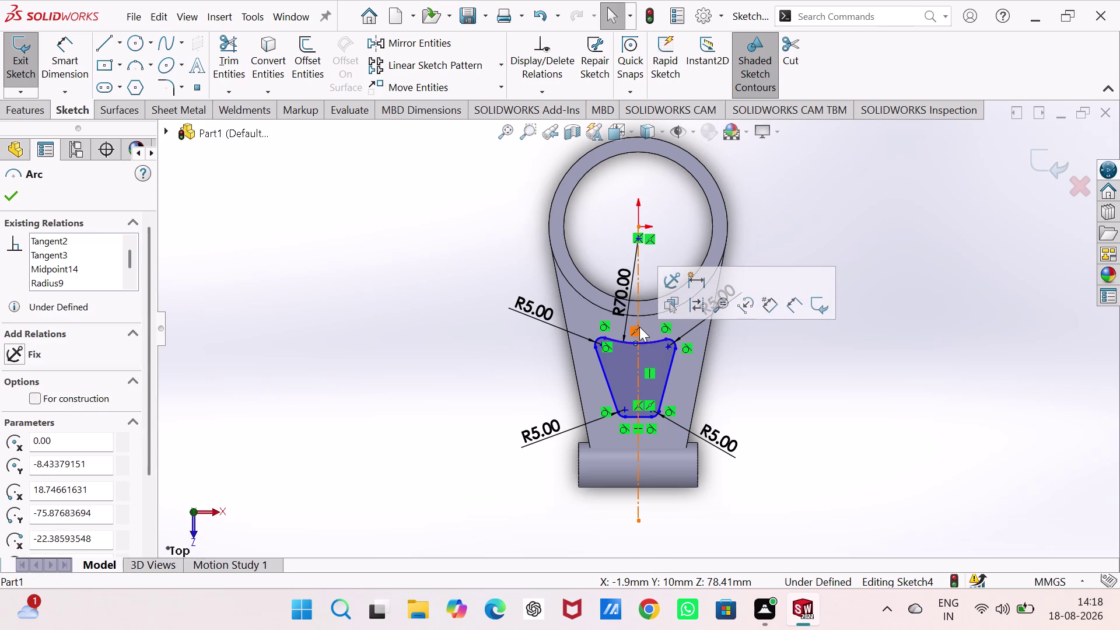
click(637, 312)
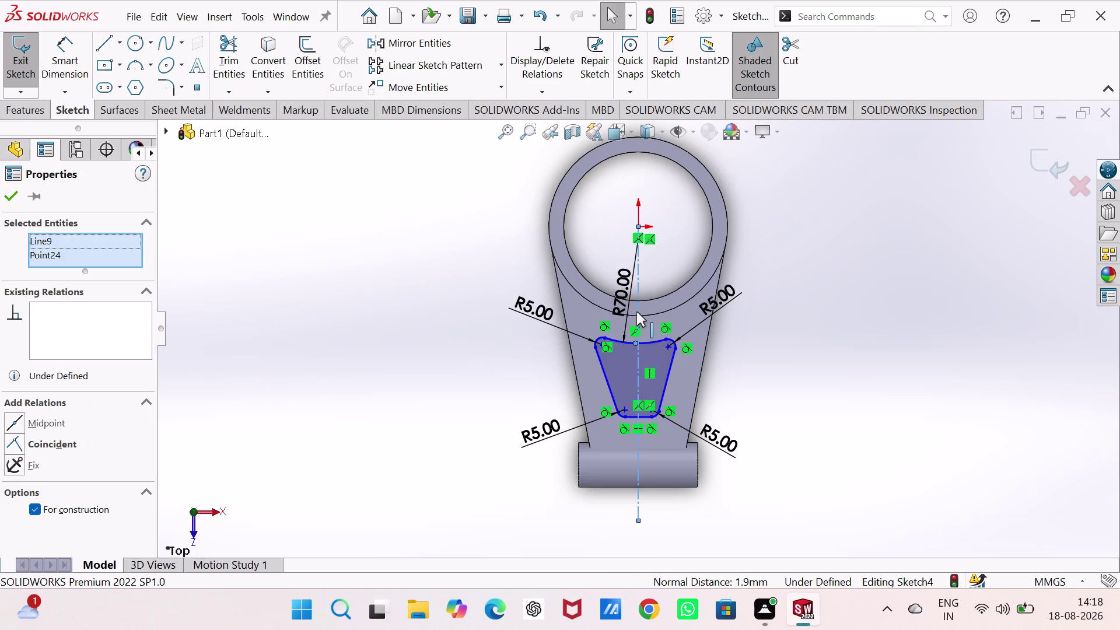
click(16, 437)
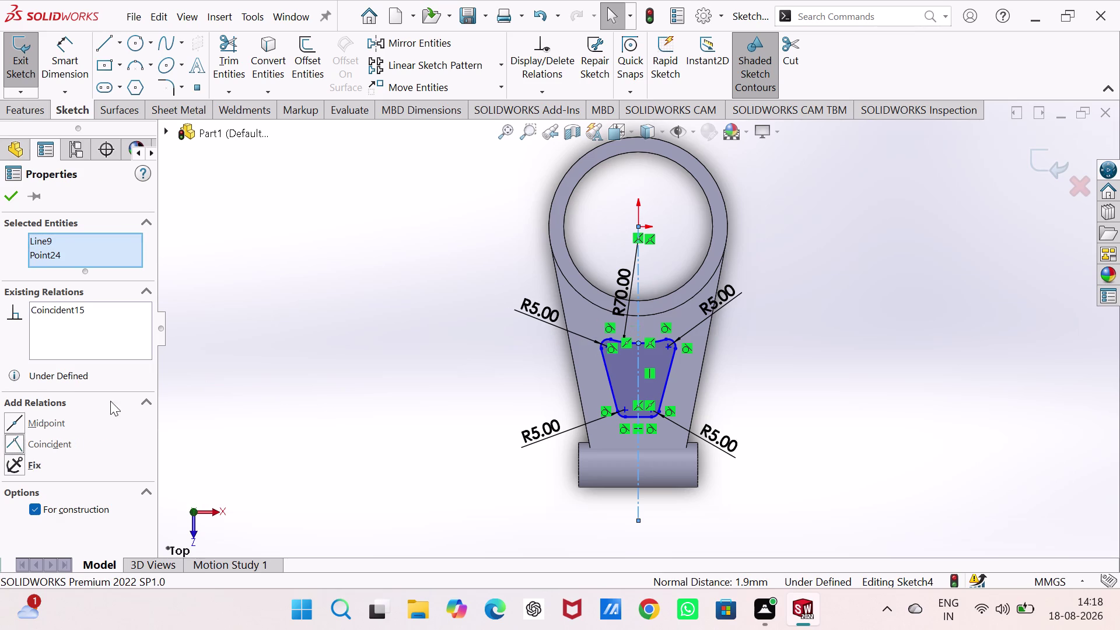
click(243, 341)
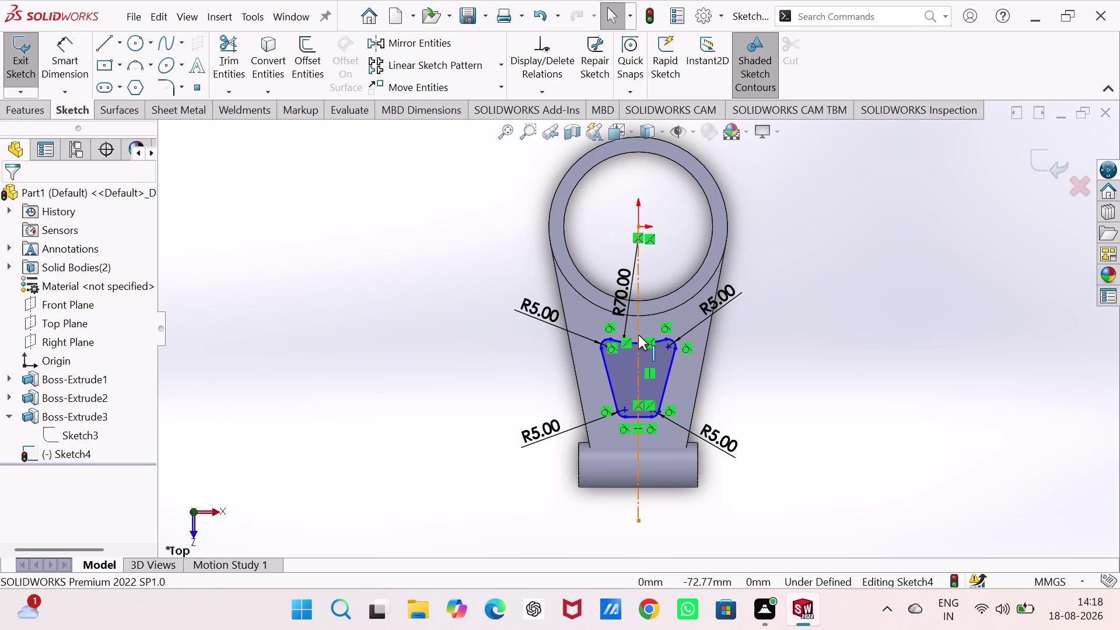
scroll(up, 3)
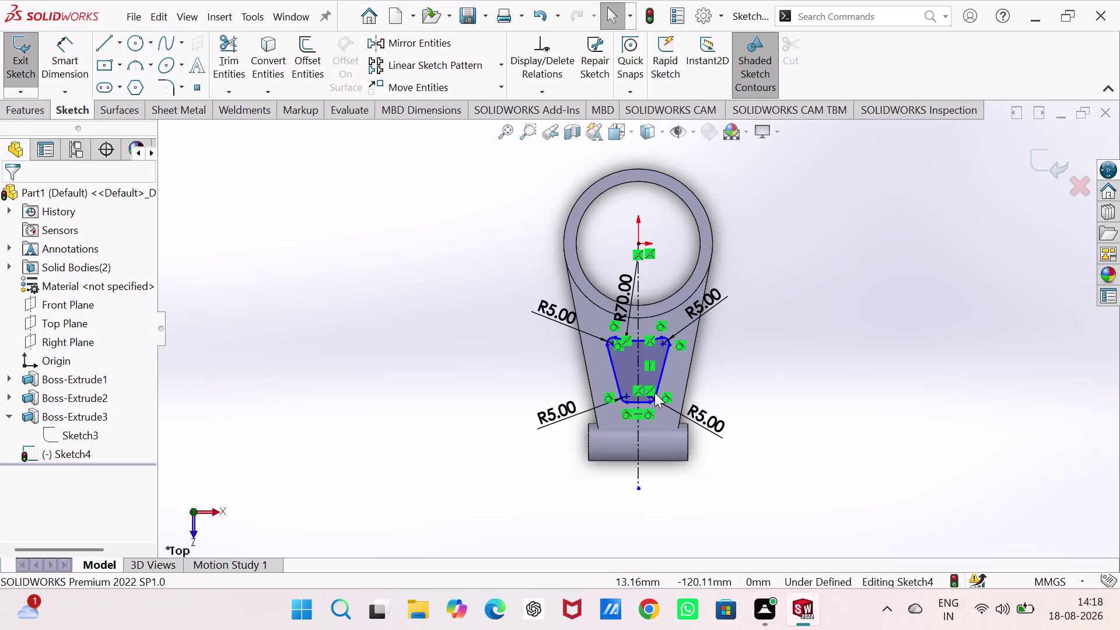
Dimension the pocket's bottom edge 10 mm from the tube's top edge.
scroll(up, 3)
scroll(down, 3)
scroll(down, 3)
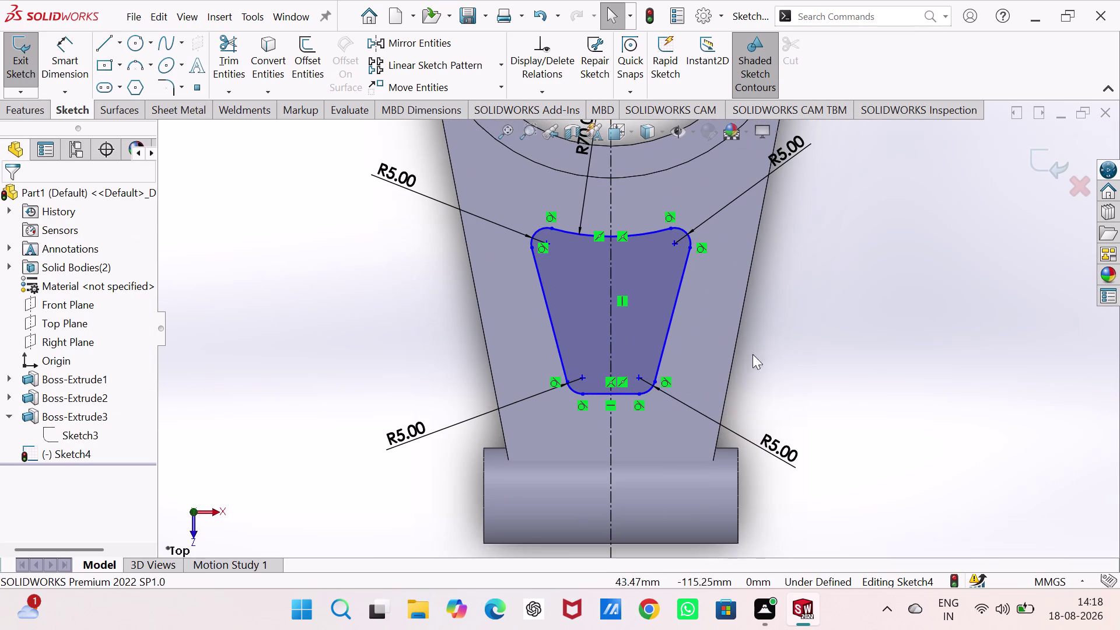
right_drag(830, 358, 854, 196)
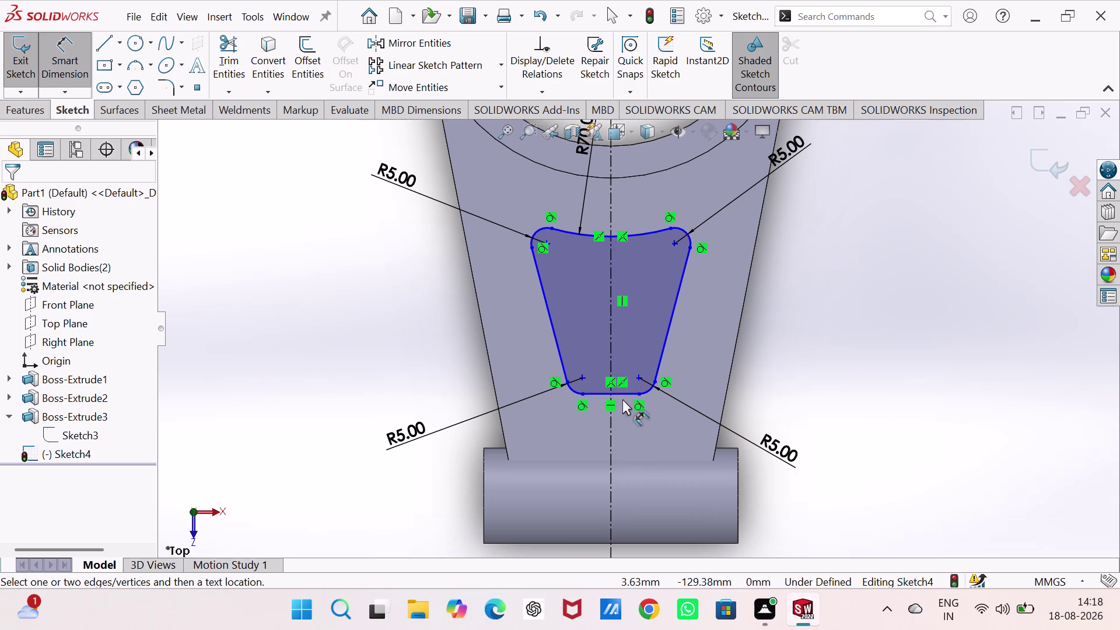
click(613, 393)
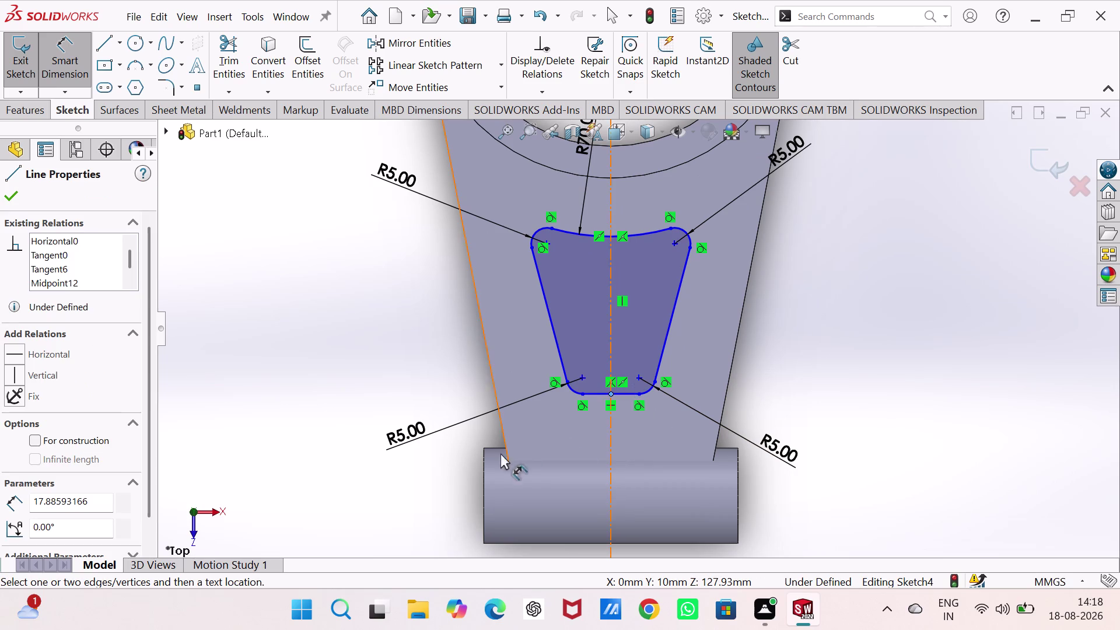
click(722, 448)
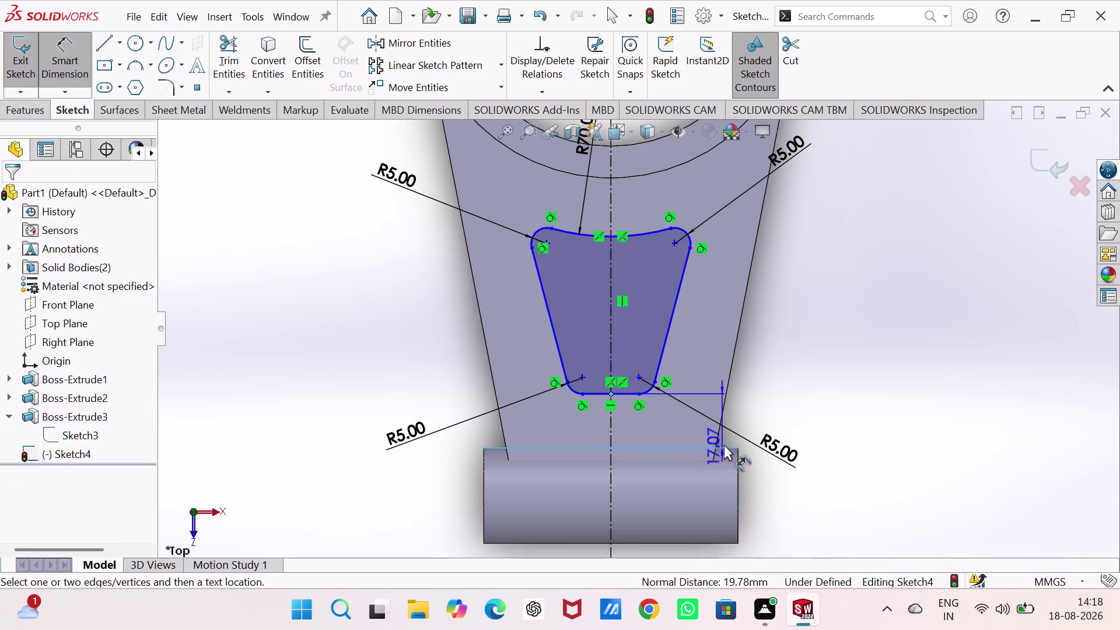
click(794, 418)
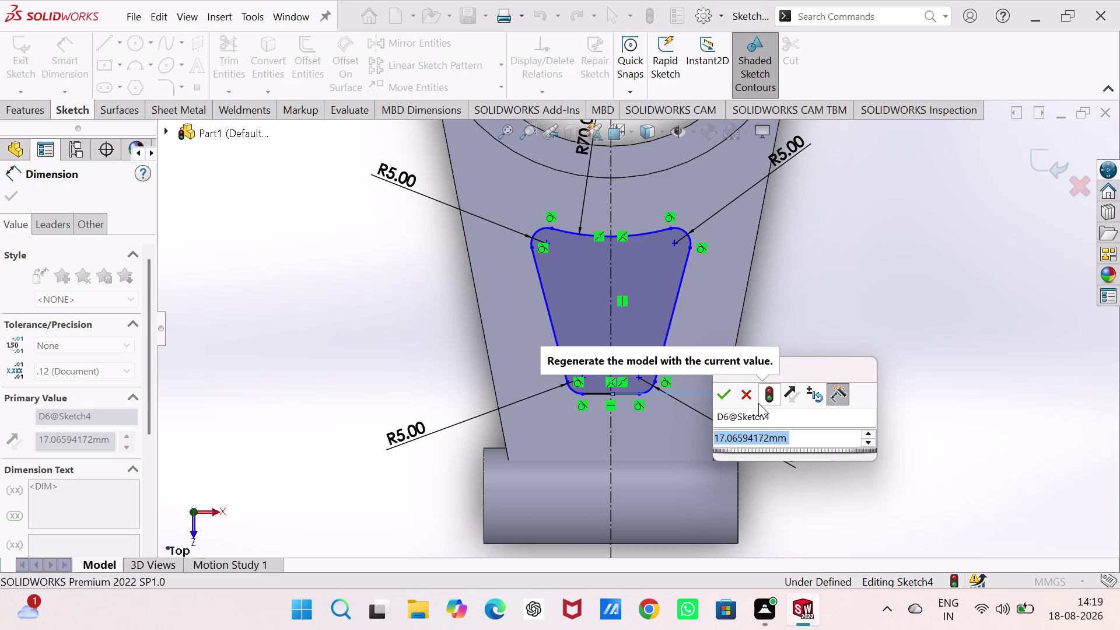
text(1)
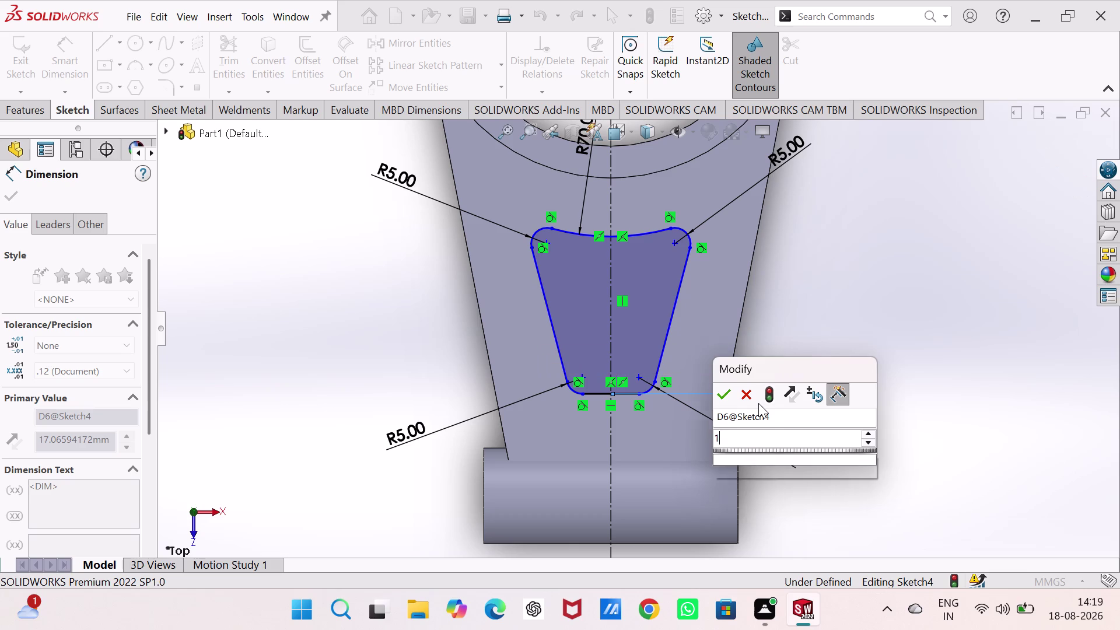
text(0)
key(Return)
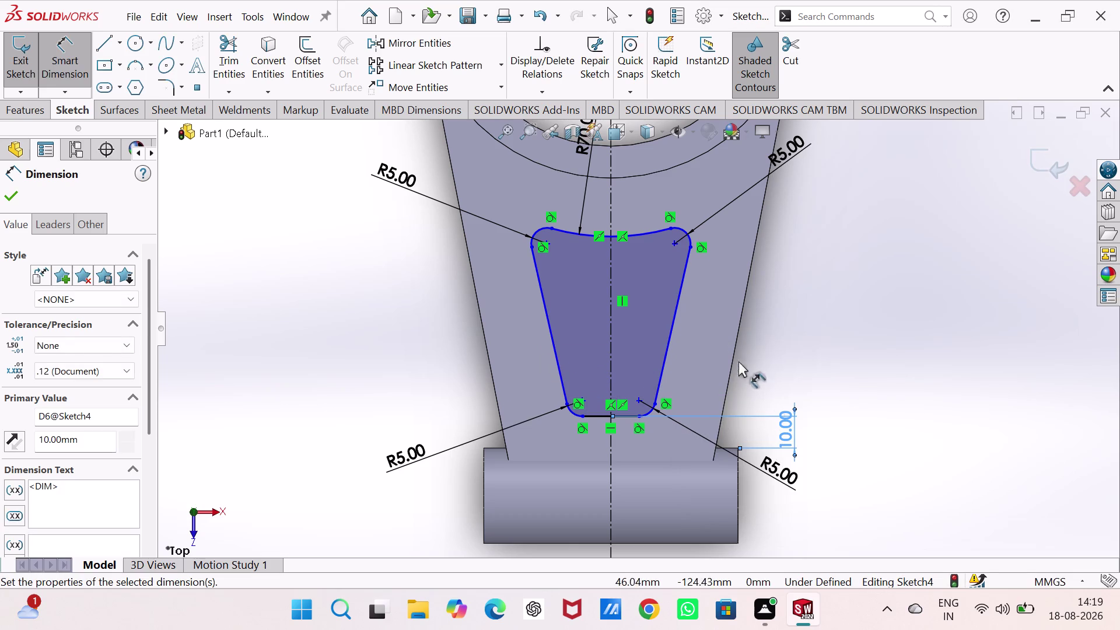
Start a vertical dimension on the pocket's top arc, cancel it, and recentre the view on the pocket.
scroll(up, 3)
scroll(down, 3)
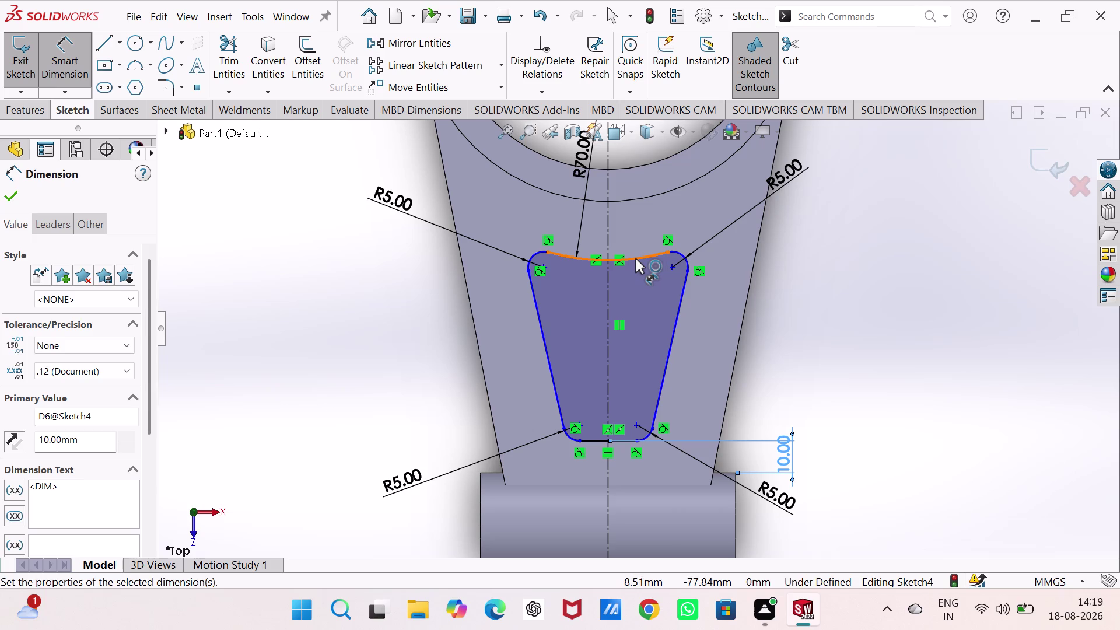
click(635, 258)
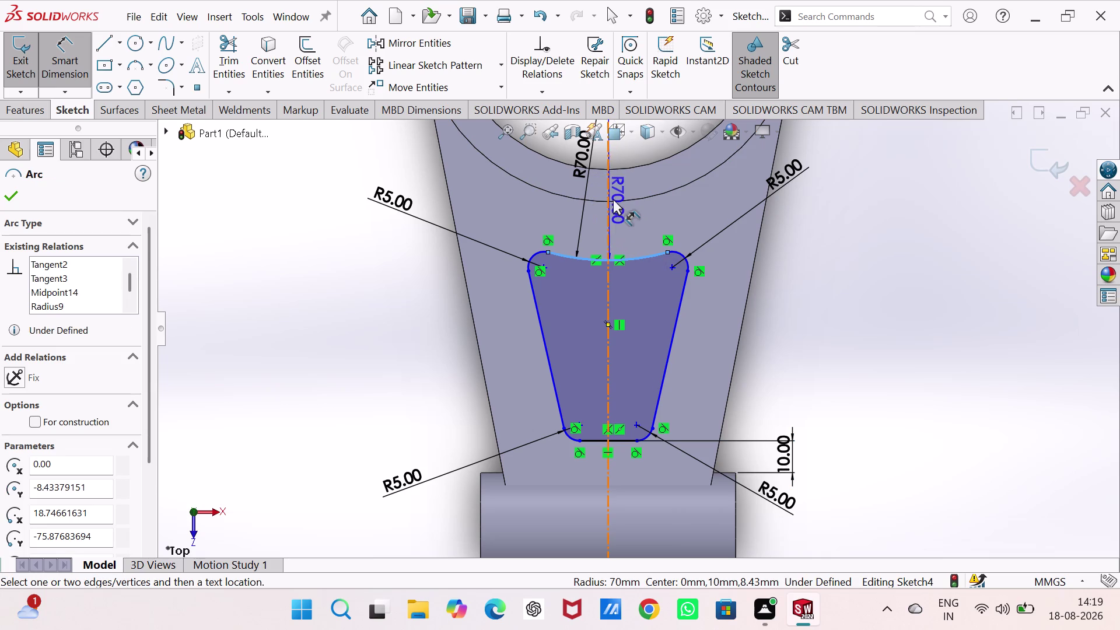
click(614, 199)
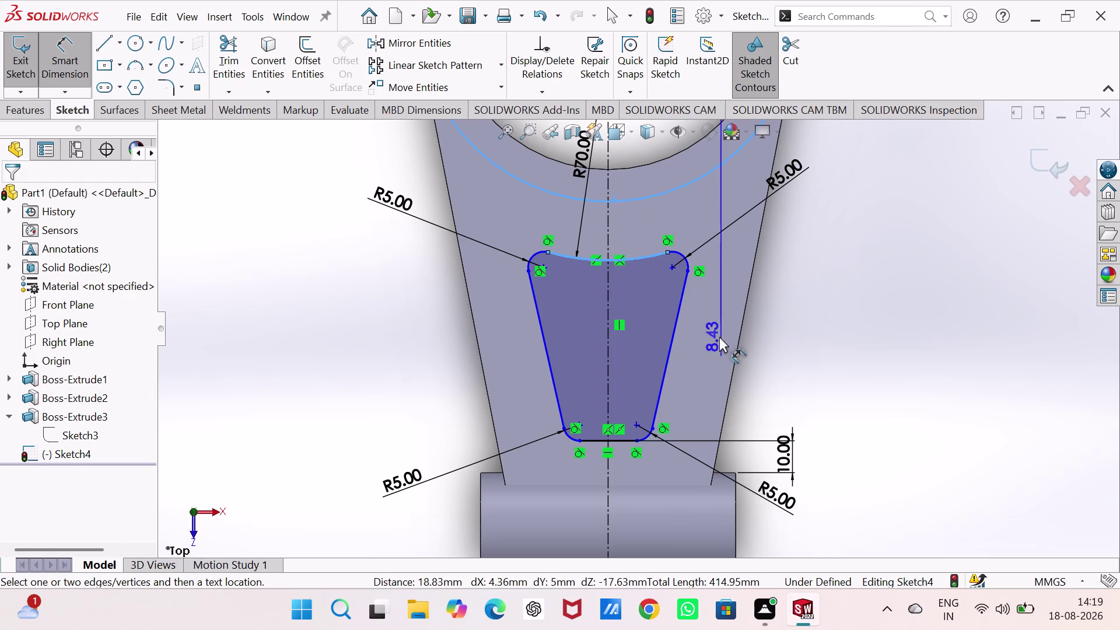
scroll(up, 3)
scroll(up, 3)
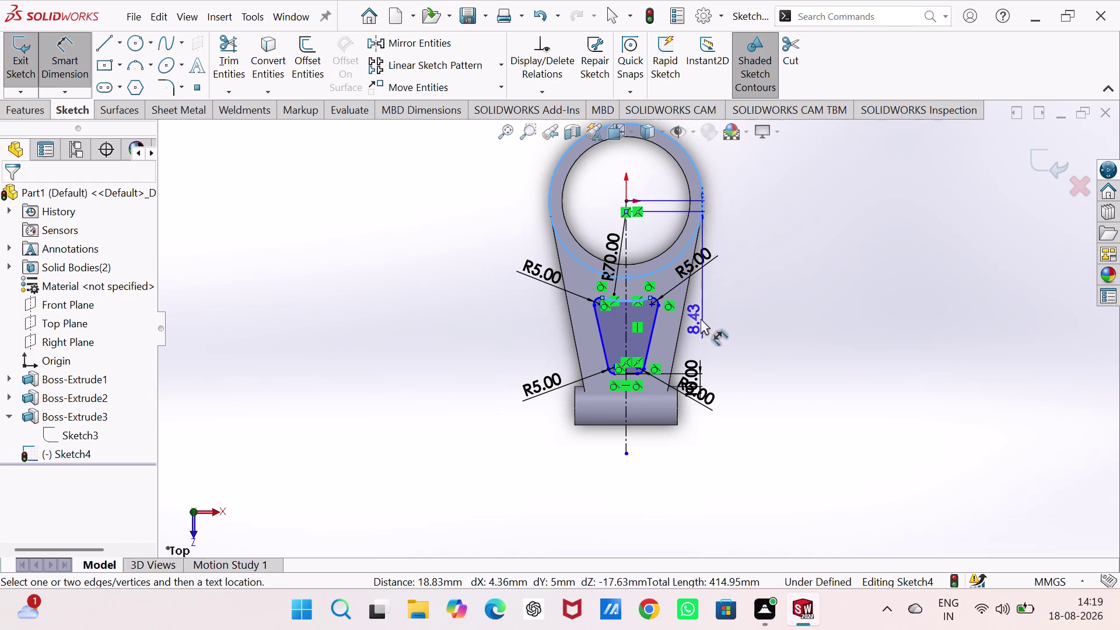
key(Escape)
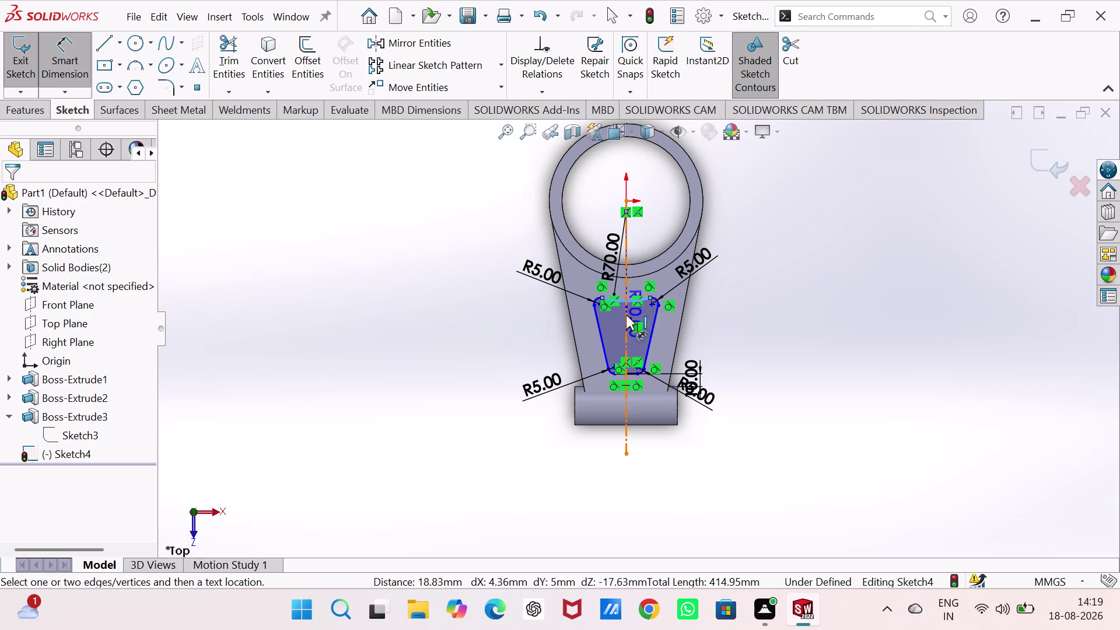
key(Escape)
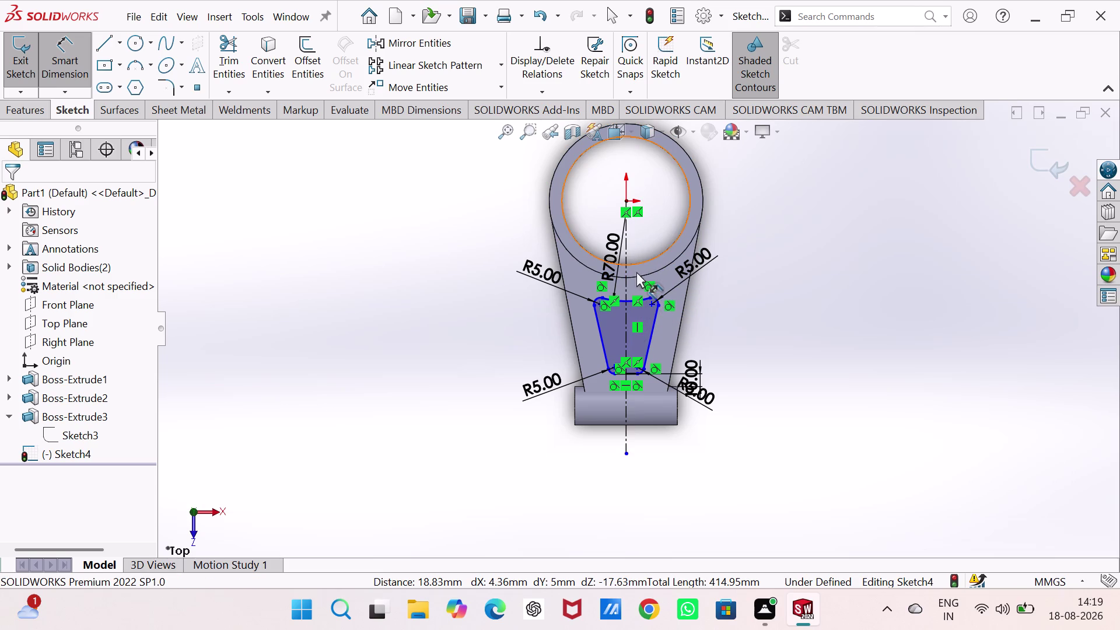
scroll(down, 3)
scroll(down, 3)
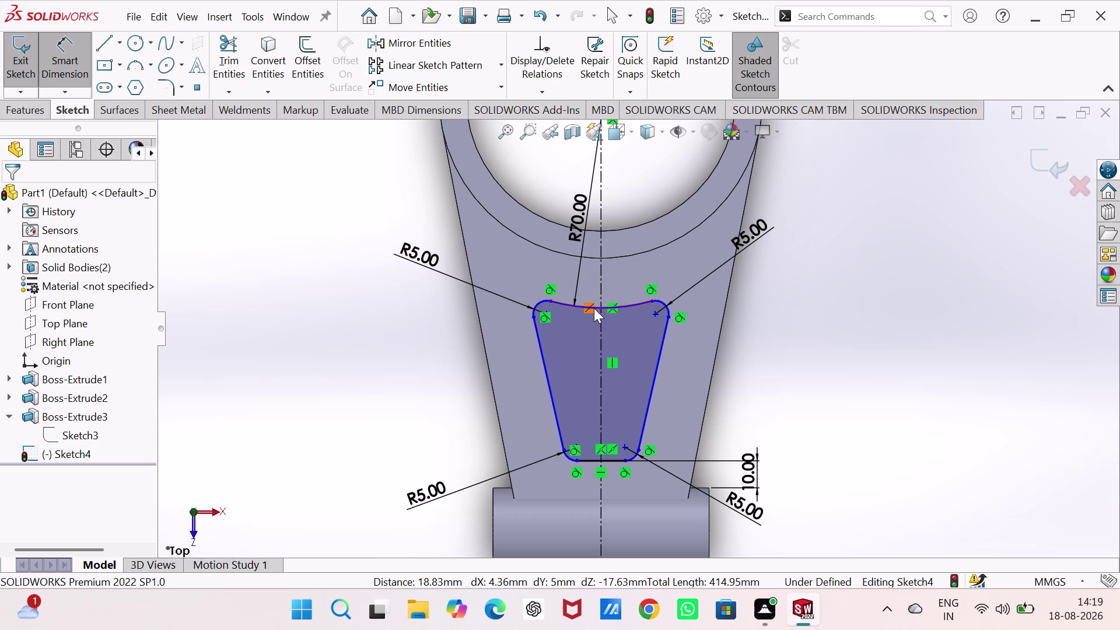
right_drag(849, 348, 867, 187)
right_drag(835, 347, 825, 221)
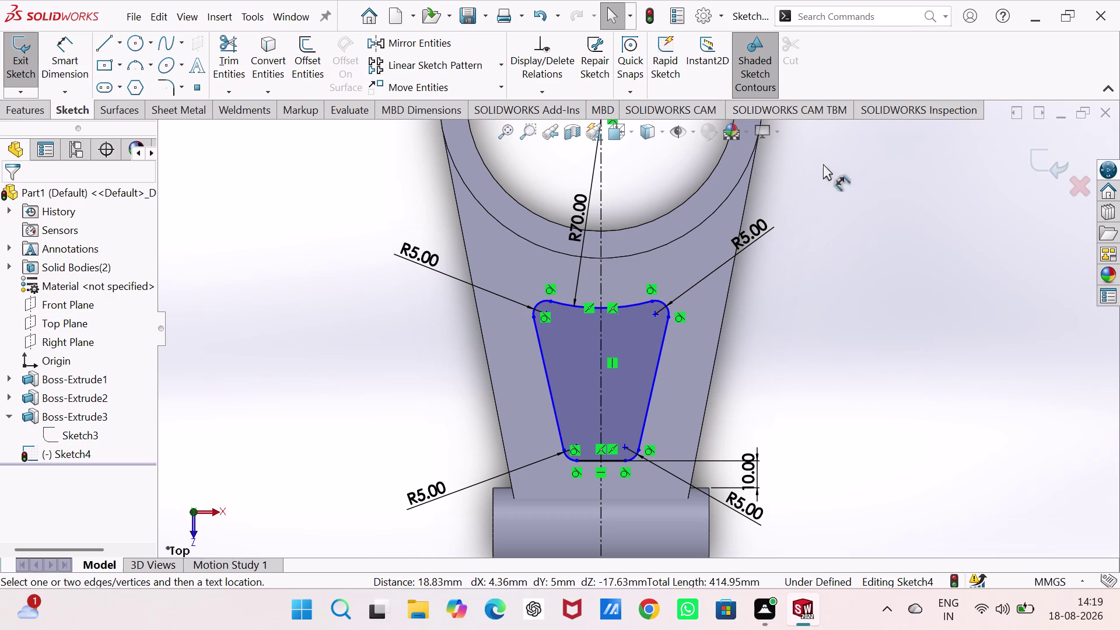
right_drag(824, 221, 820, 146)
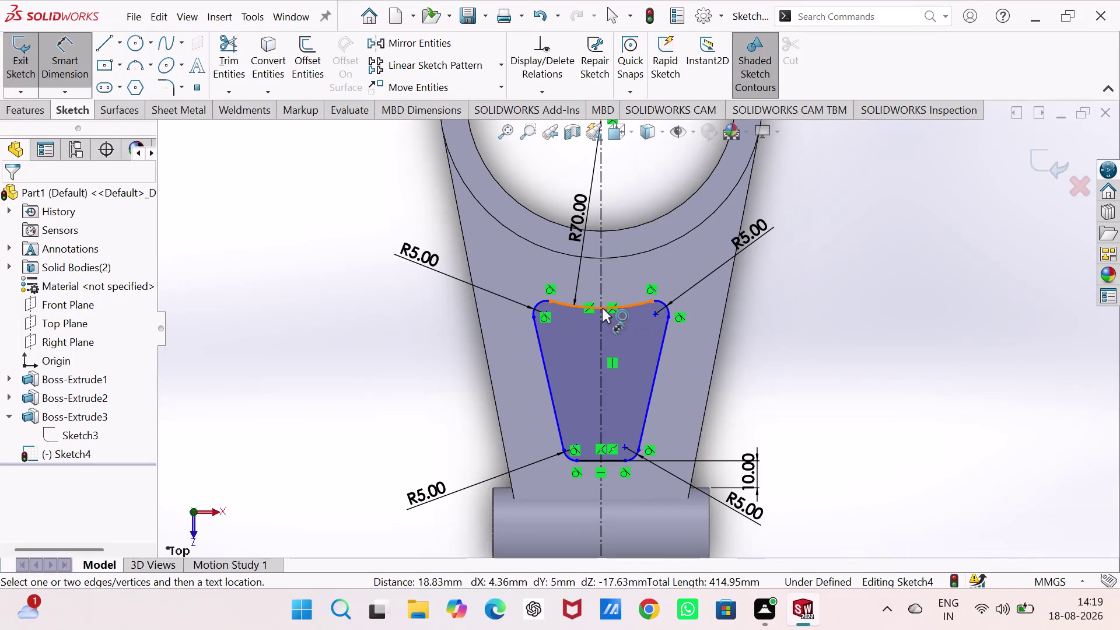
Try a vertical distance dimension from the top arc's centre point, then cancel it.
click(601, 308)
scroll(up, 3)
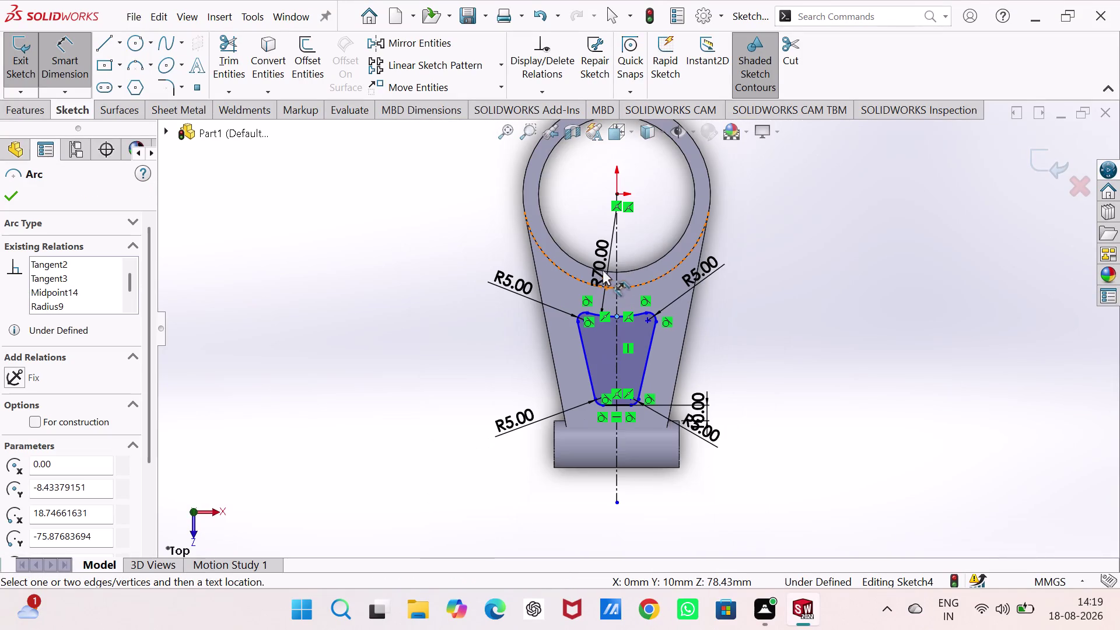
scroll(down, 3)
scroll(down, 3)
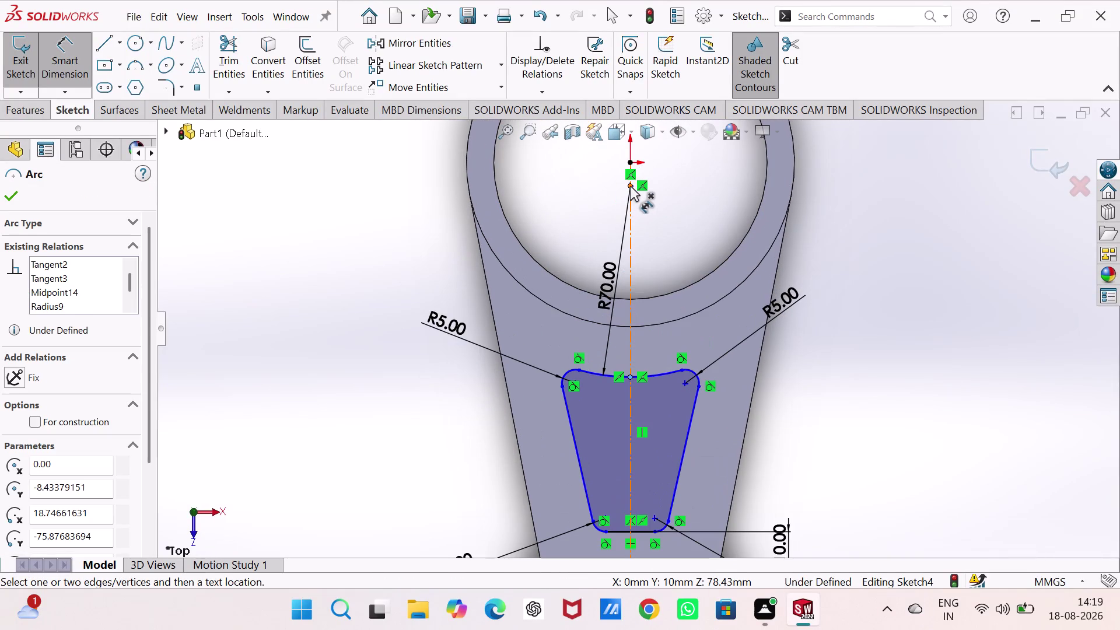
click(630, 186)
click(880, 278)
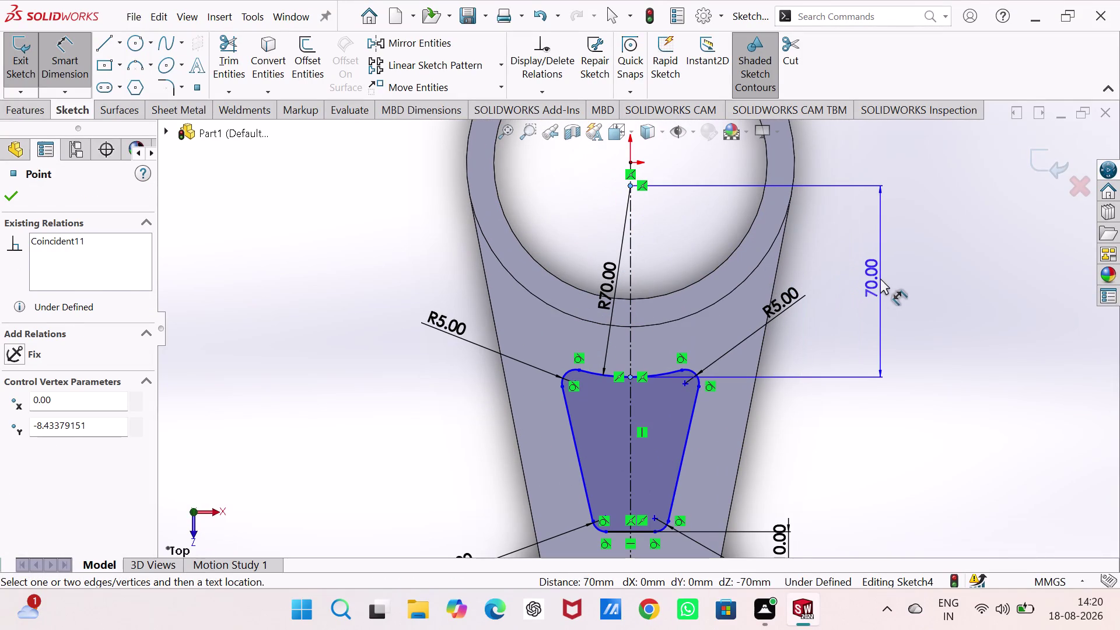
click(633, 105)
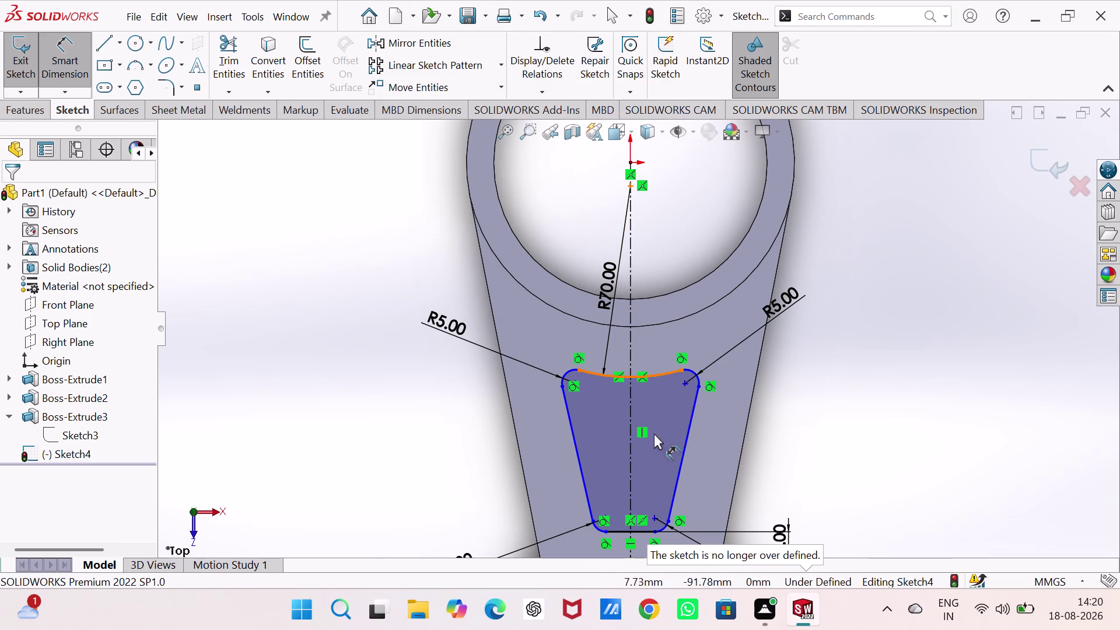
scroll(up, 3)
scroll(down, 3)
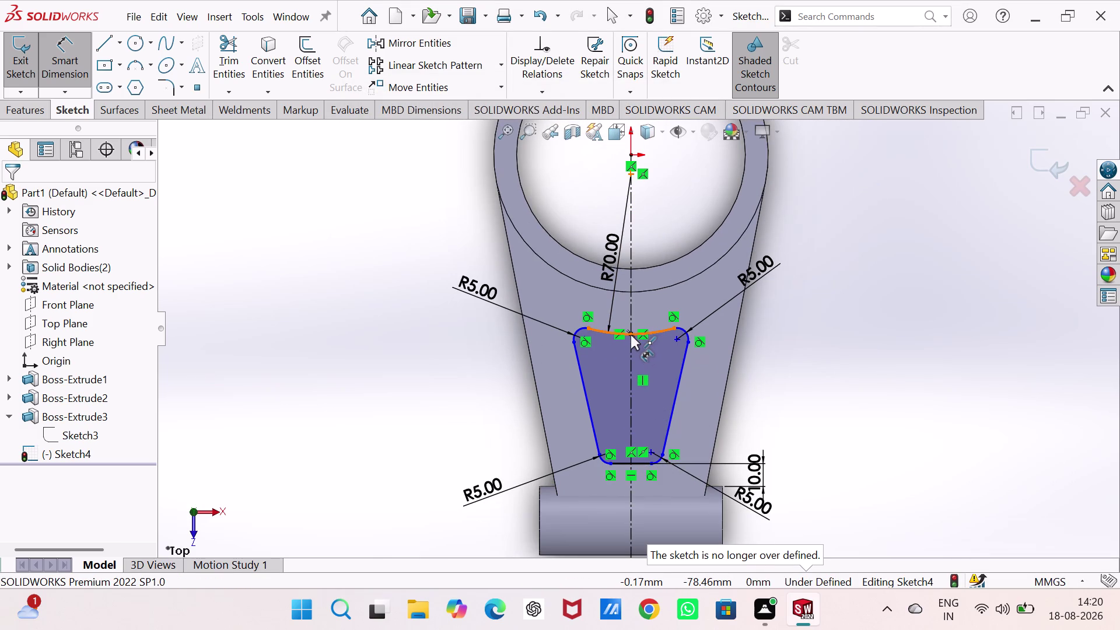
key(Escape)
Pick the pocket's top and bottom edges and place the 56.57 mm height dimension beside it.
drag(630, 335, 630, 301)
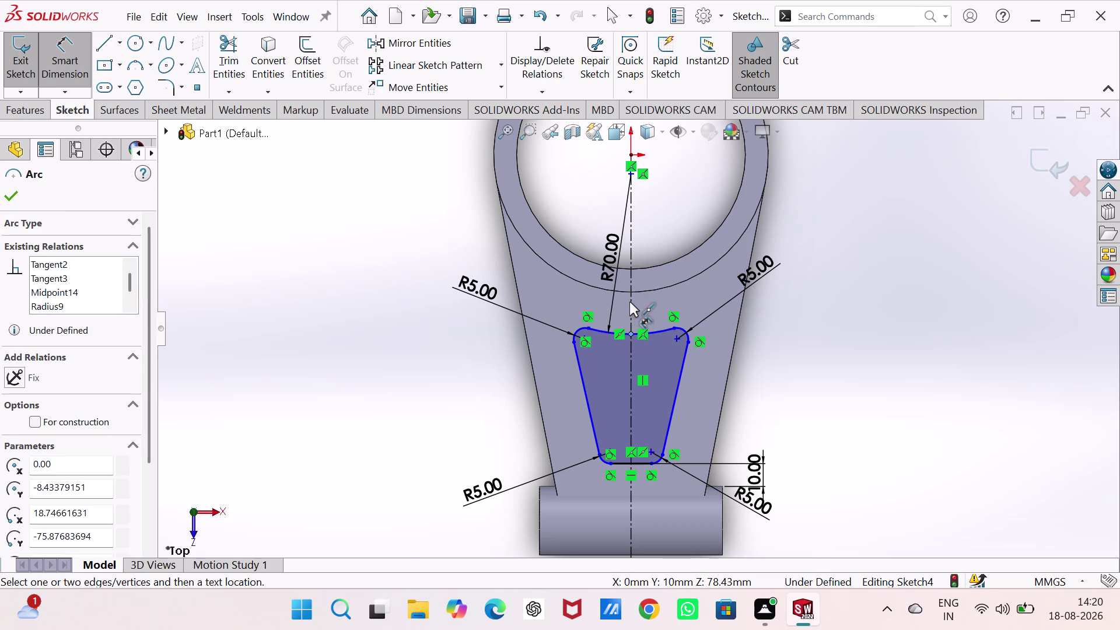
click(349, 349)
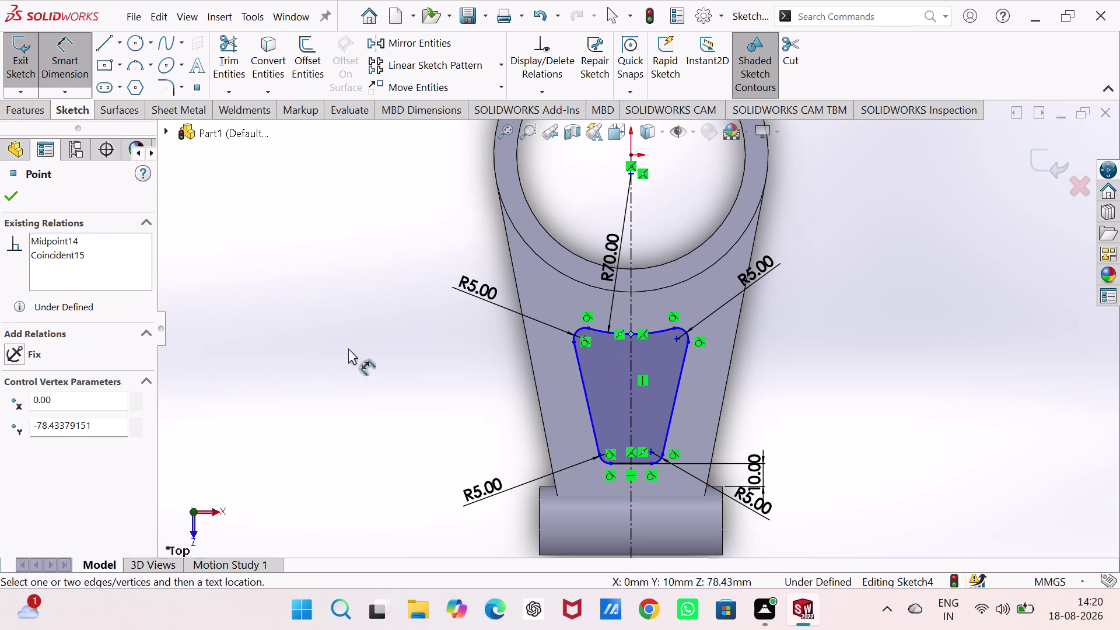
right_drag(365, 390, 365, 243)
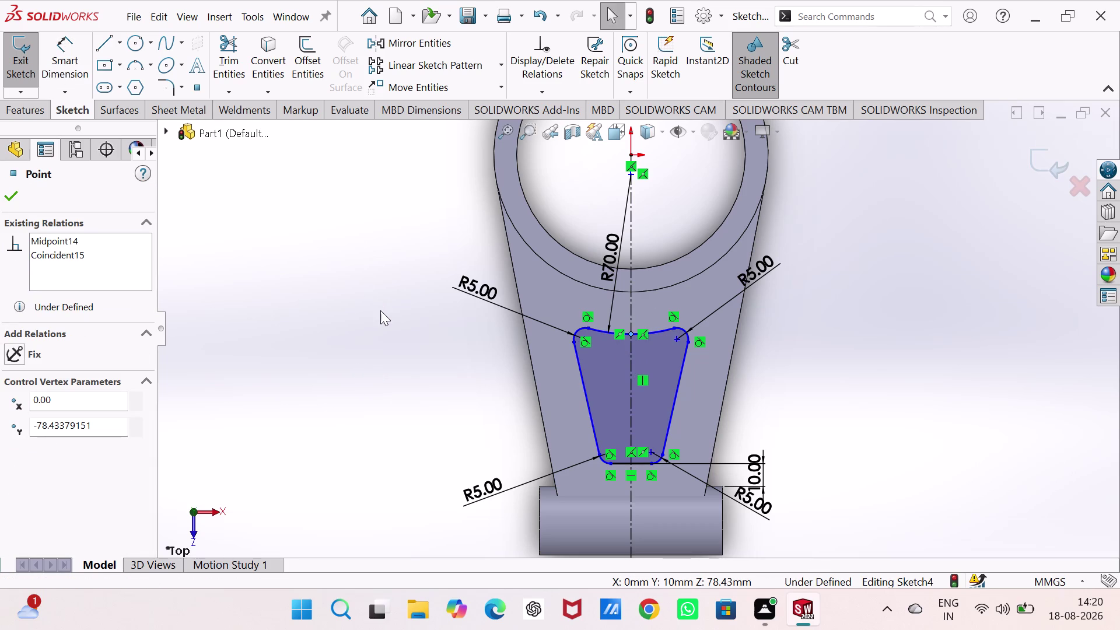
click(636, 463)
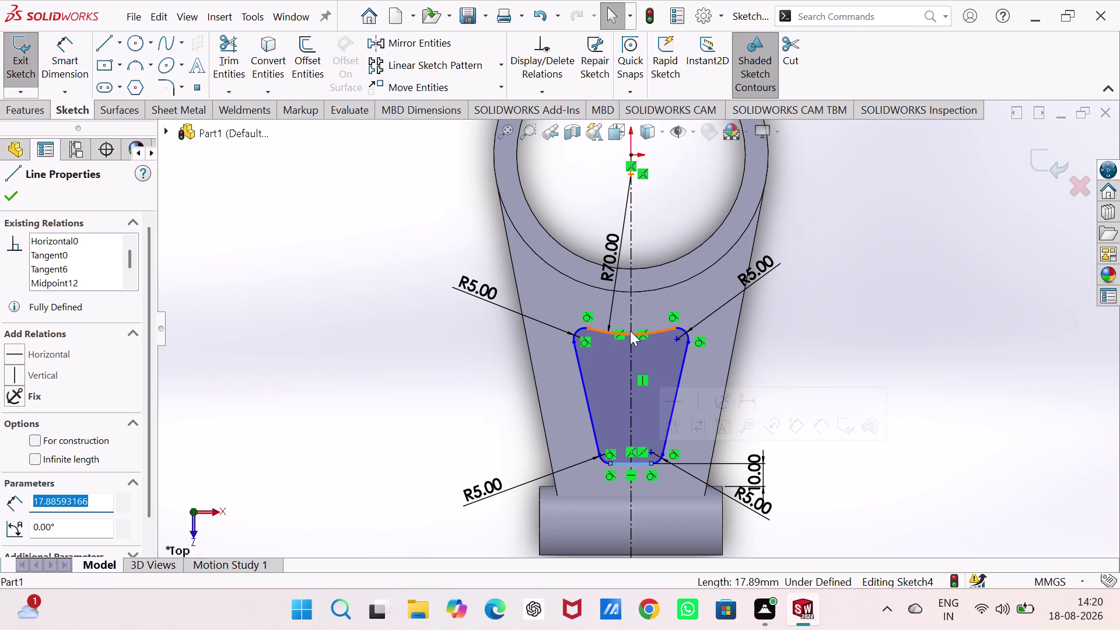
click(630, 332)
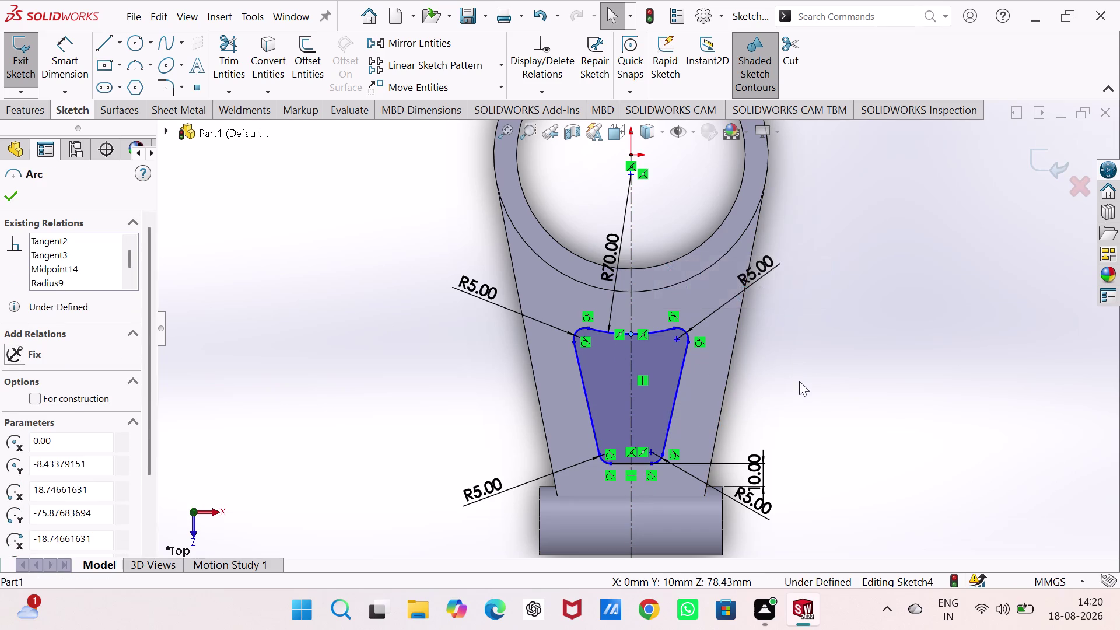
right_drag(799, 408, 809, 242)
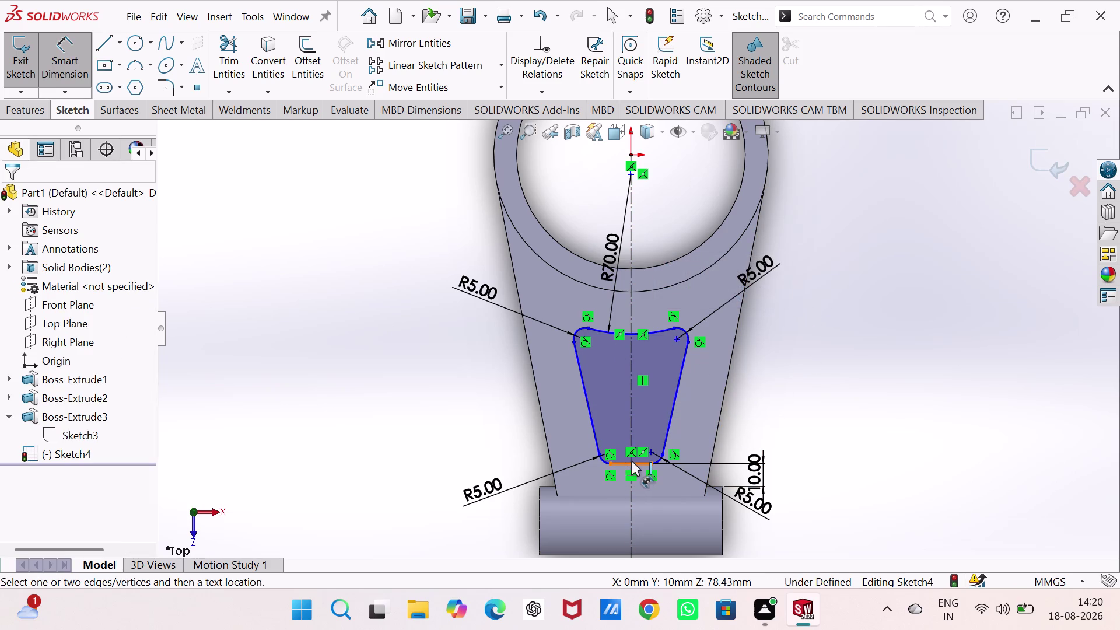
click(632, 463)
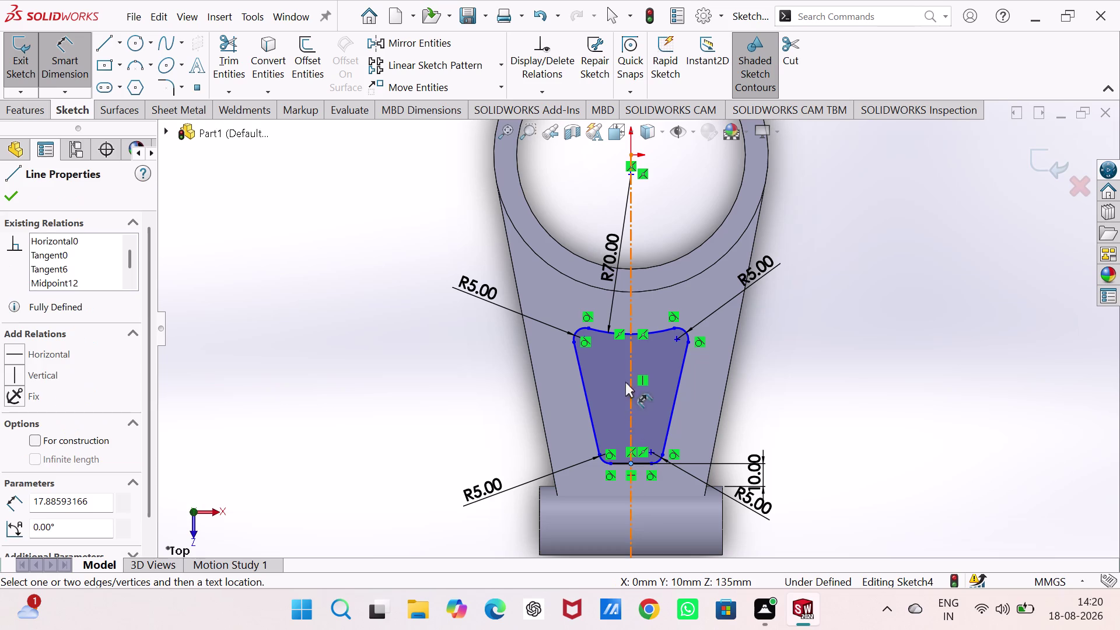
click(630, 333)
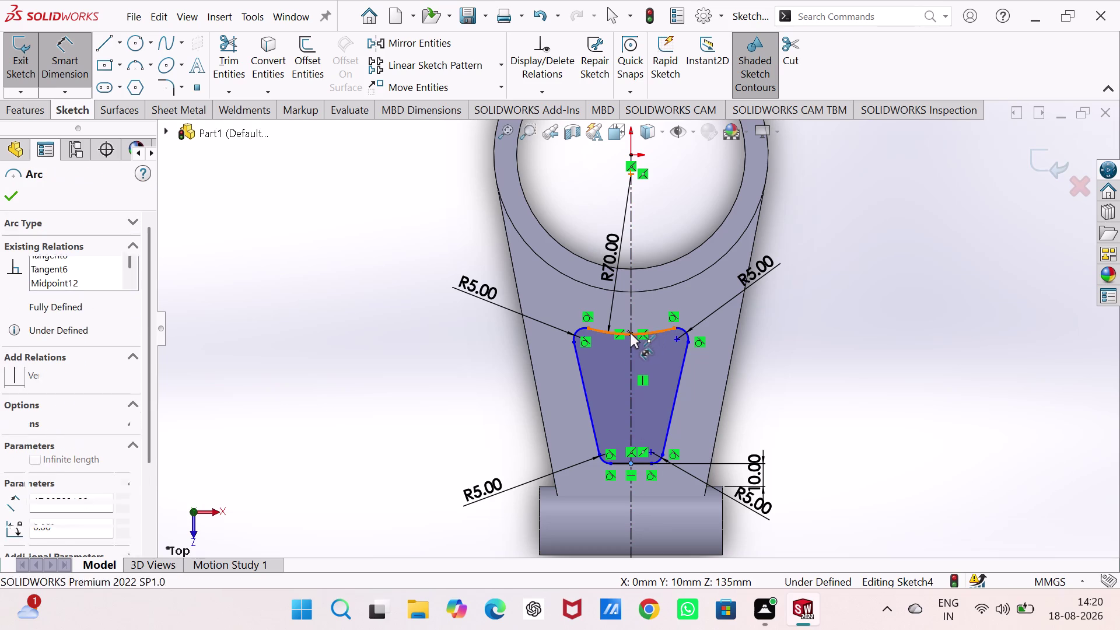
click(823, 387)
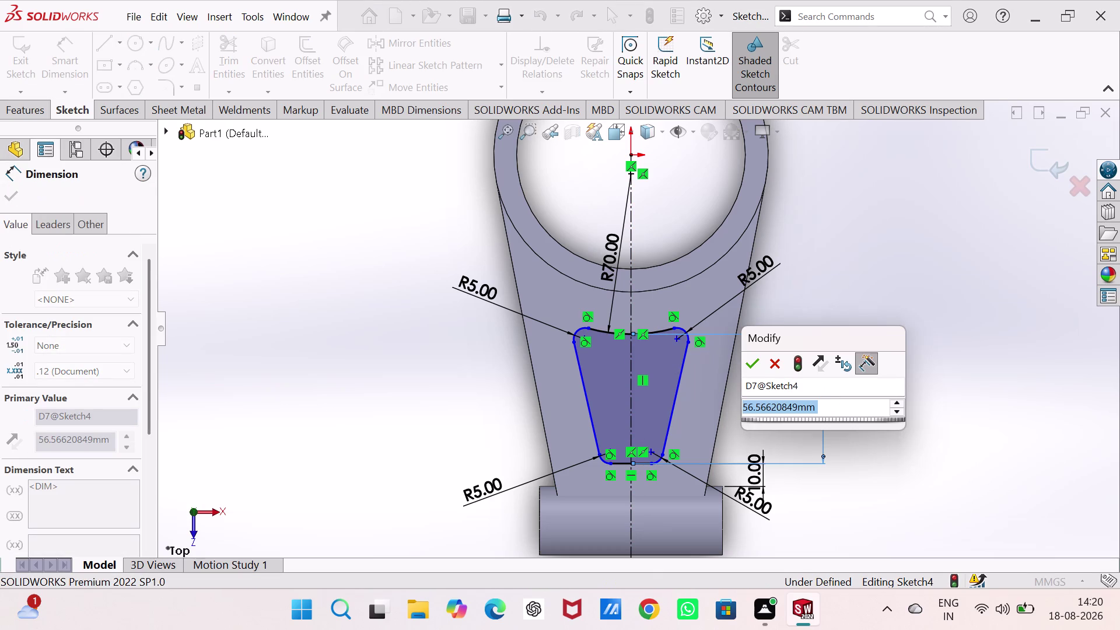
Enter the pocket height as 70 mm, then revise it to 60 and finally 65 mm.
text(70)
key(Return)
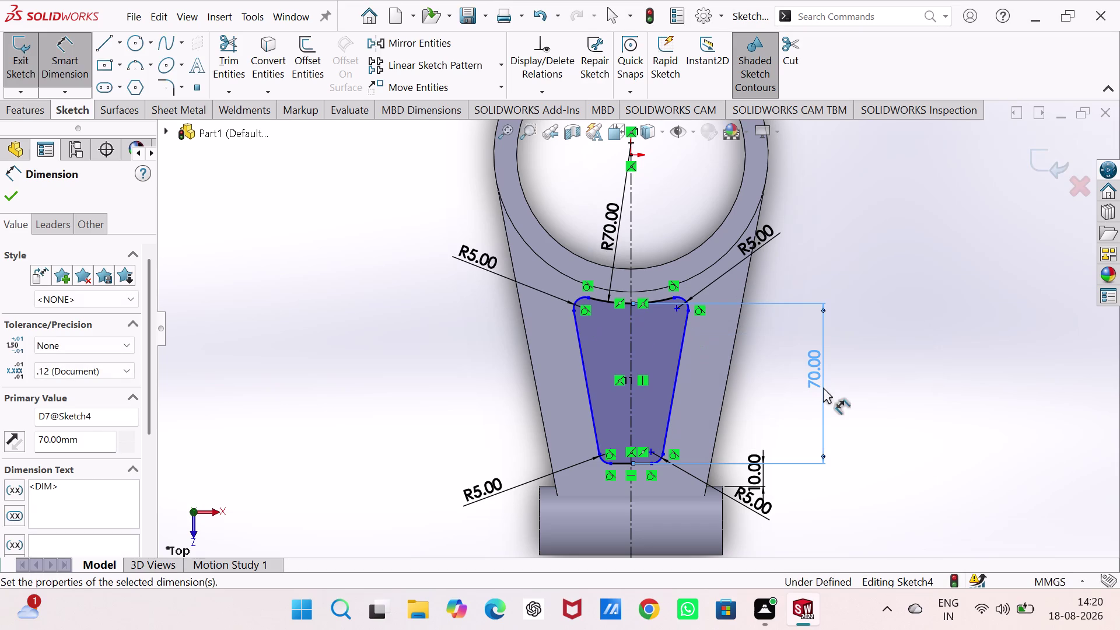
click(823, 387)
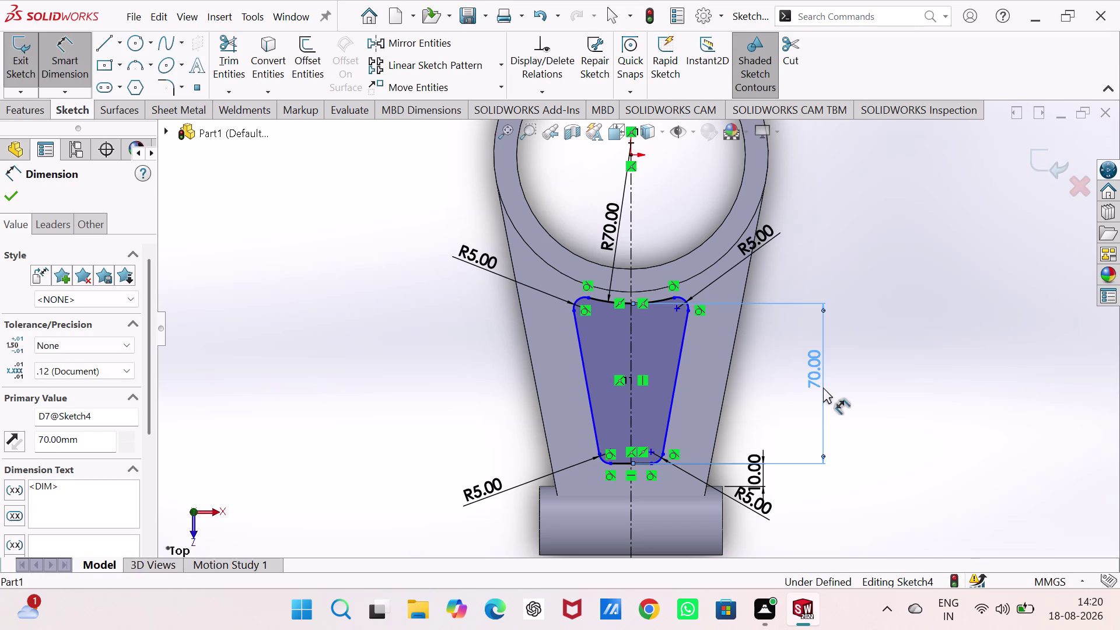
click(824, 388)
text(60)
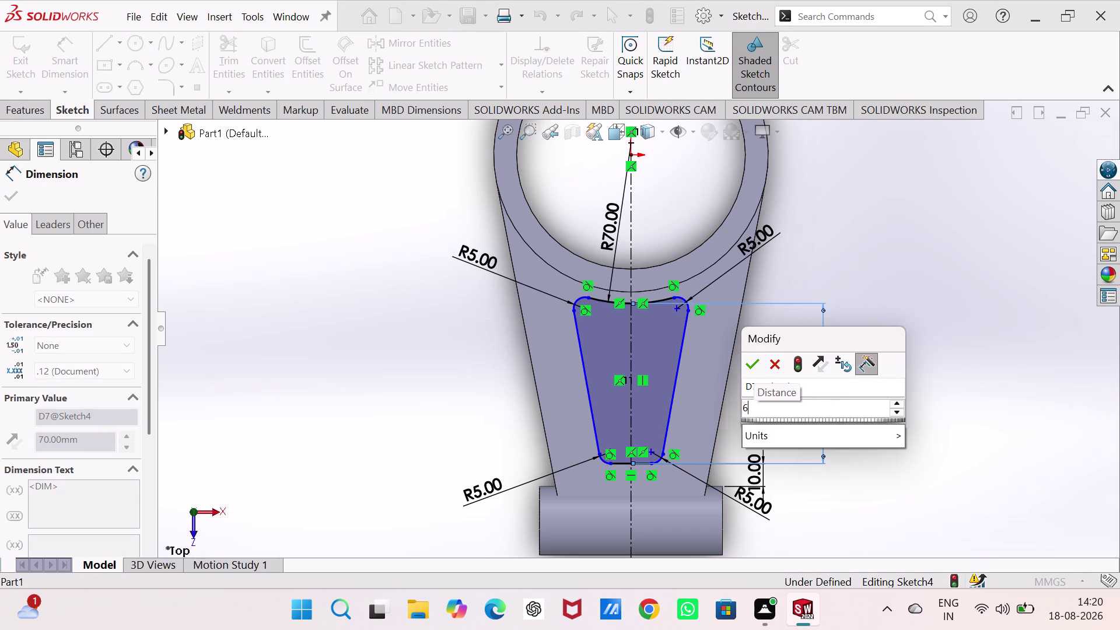
key(Return)
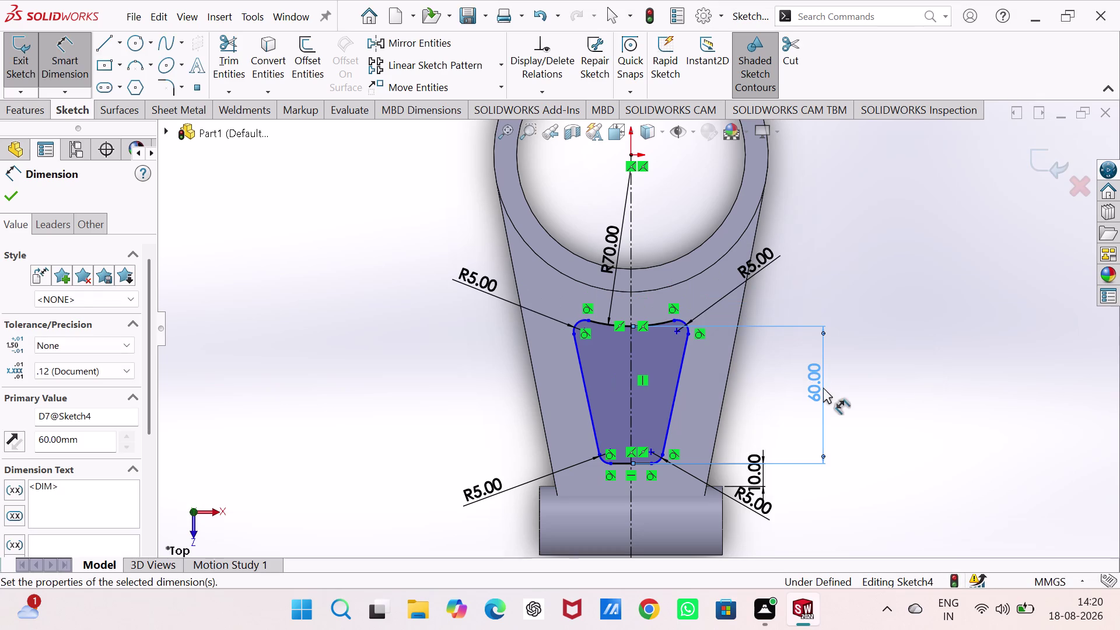
double_click(814, 386)
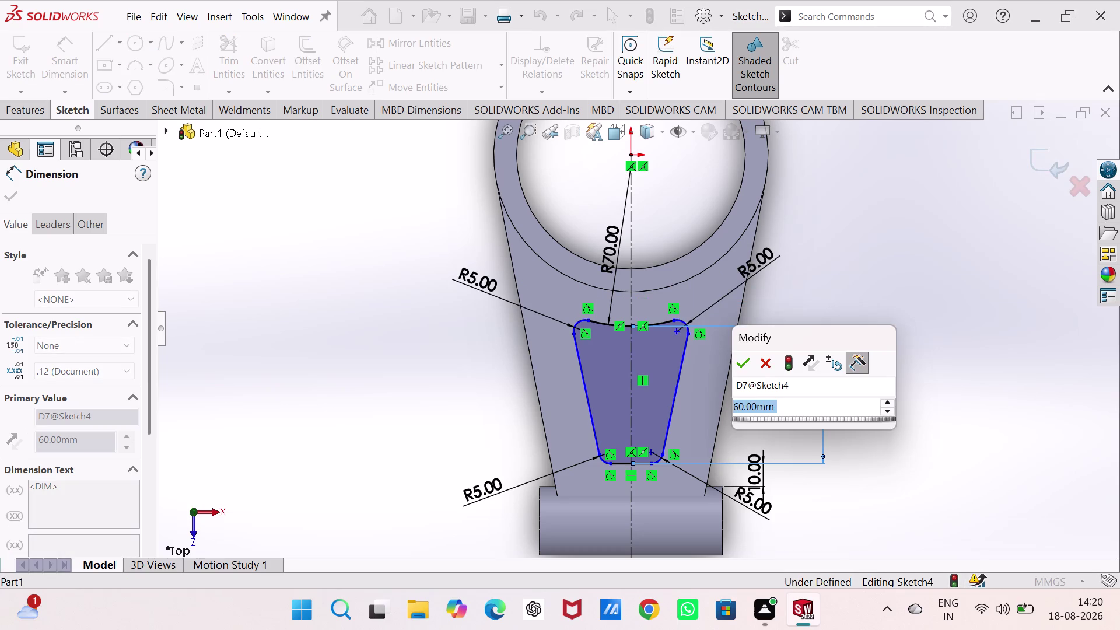
key(6)
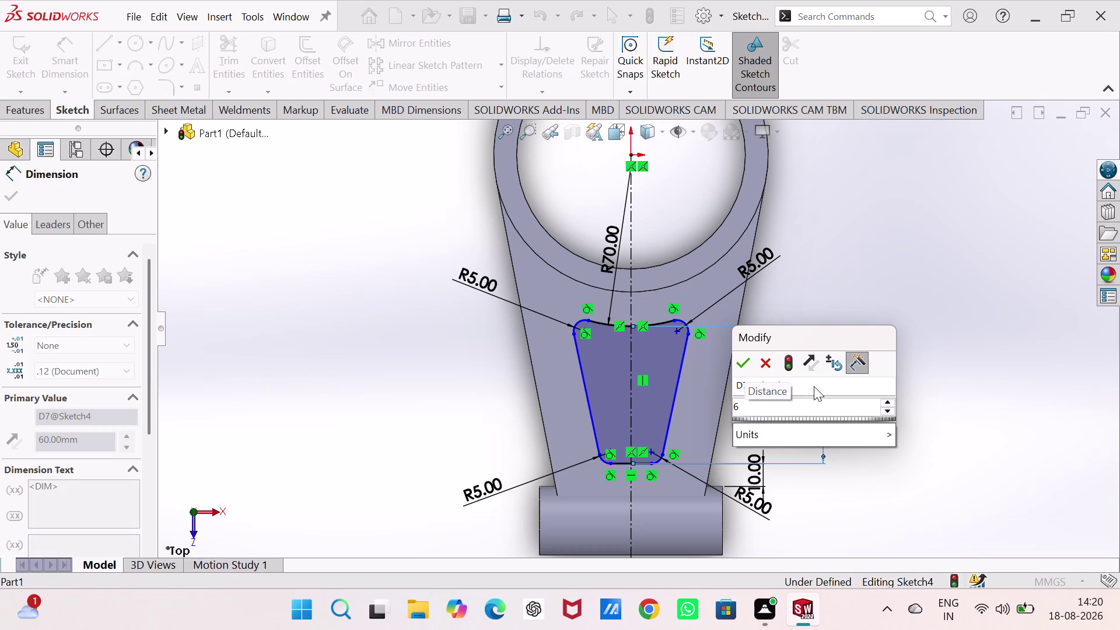
key(5)
key(Return)
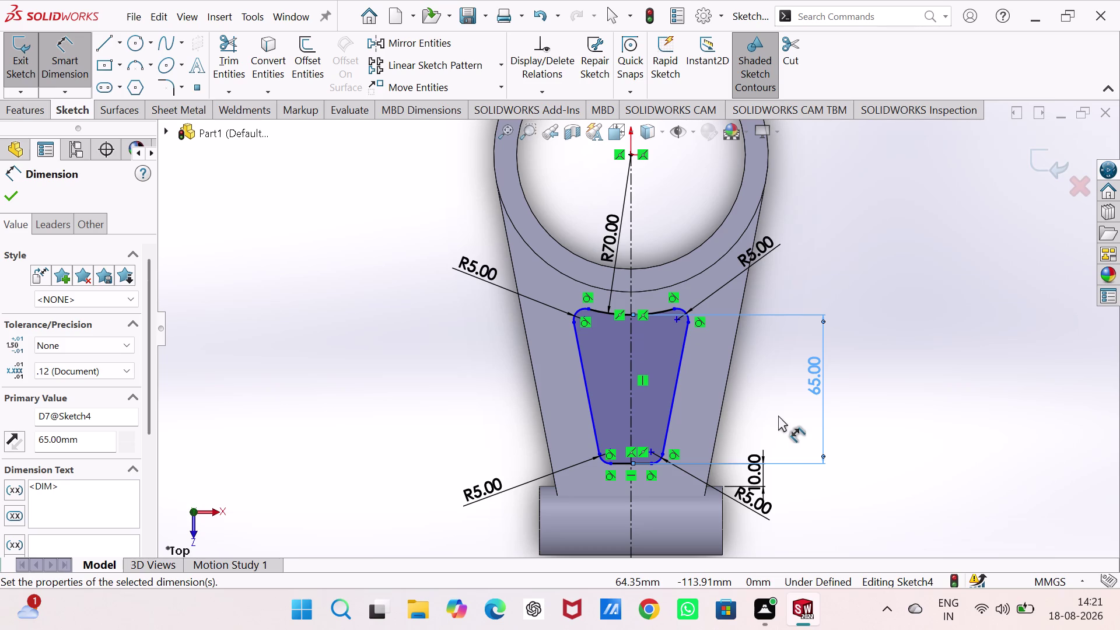
click(537, 397)
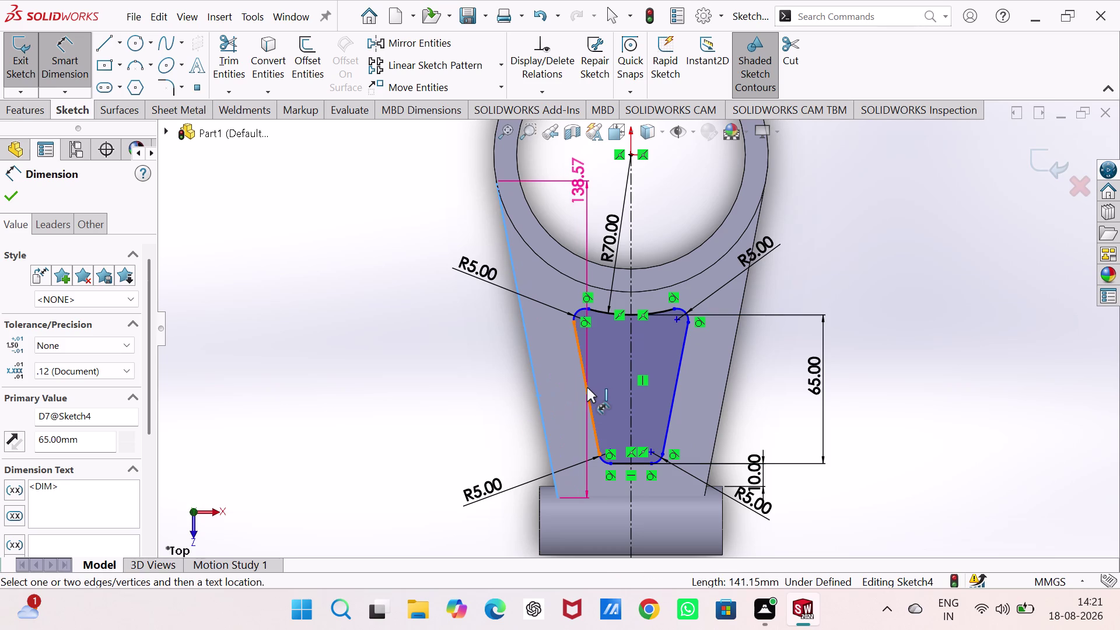
Dimension the pocket's left slanted edge 10 mm from the arm's outer edge.
click(587, 387)
click(498, 427)
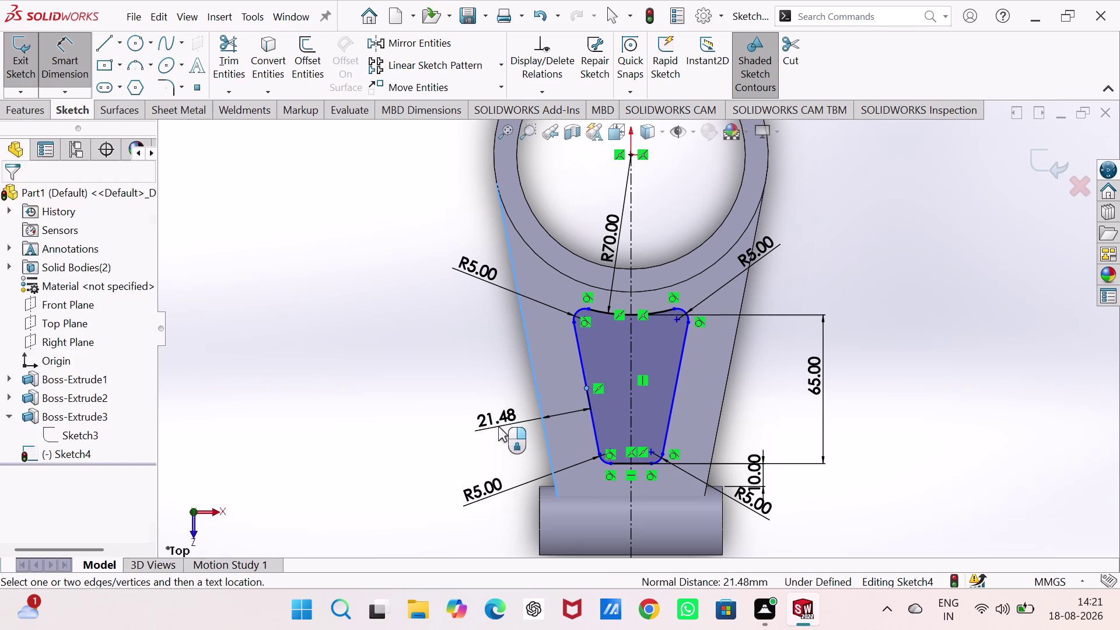
key(1)
key(0)
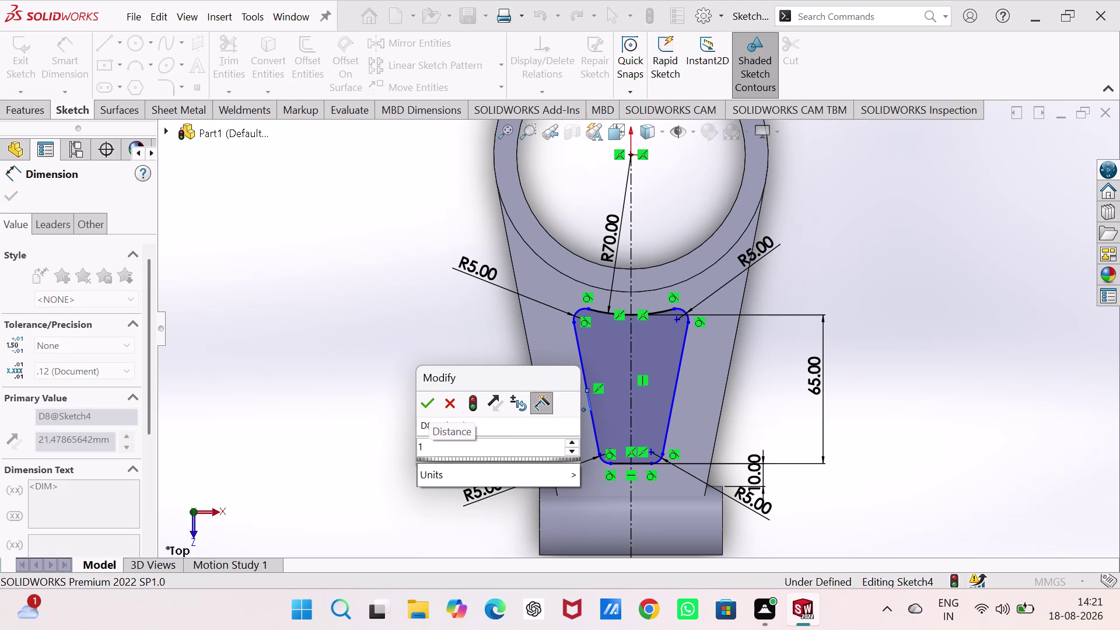
key(Return)
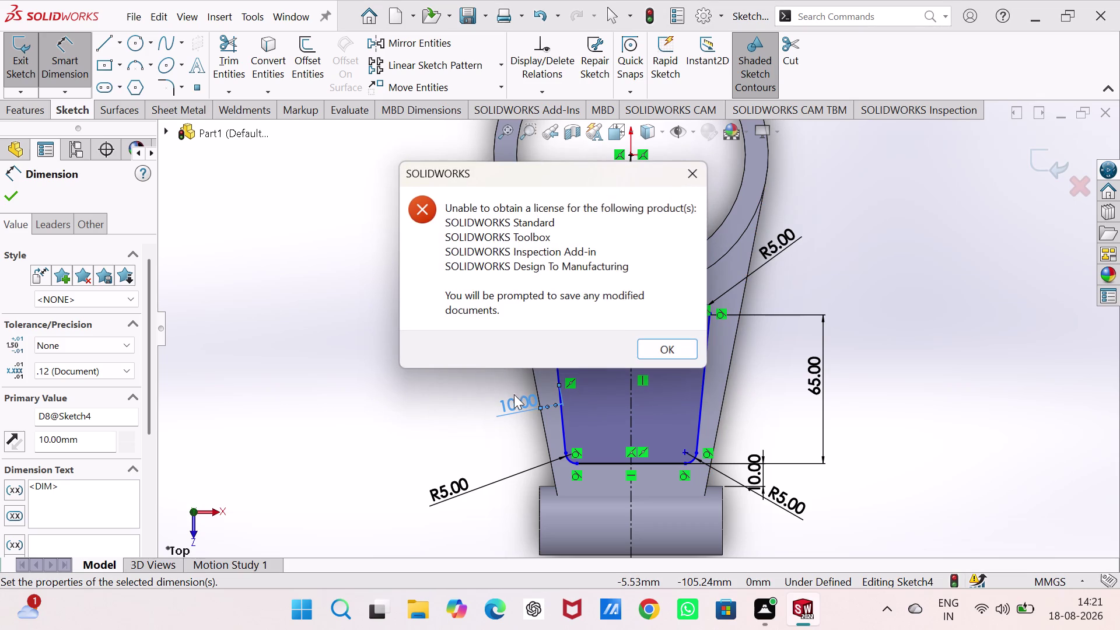
Dismiss the license error and choose Save all for the modified documents.
click(647, 350)
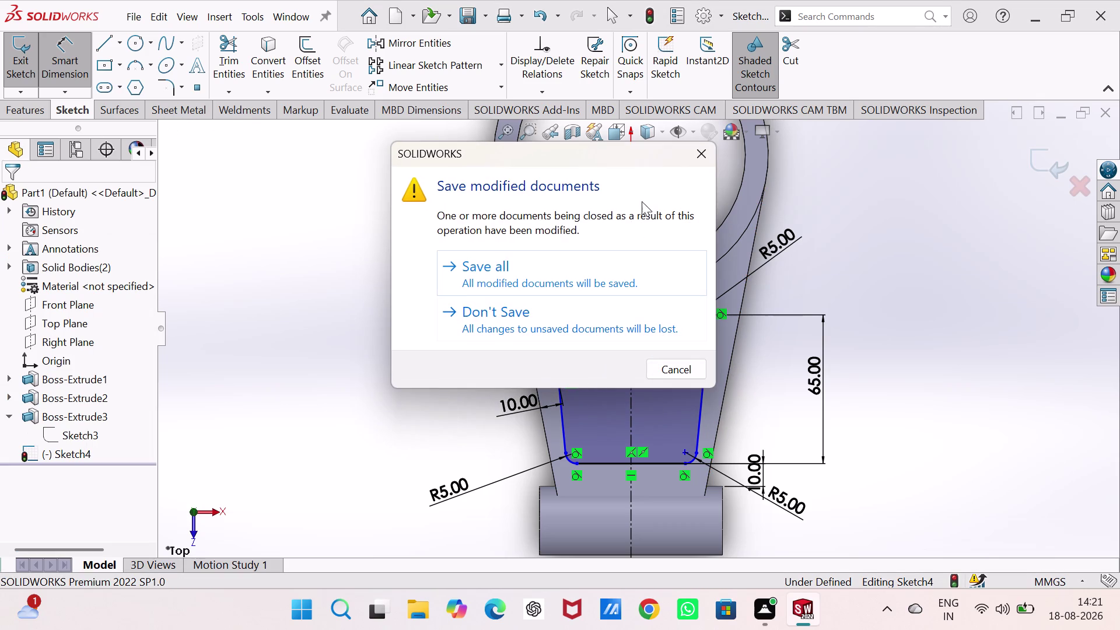
click(699, 153)
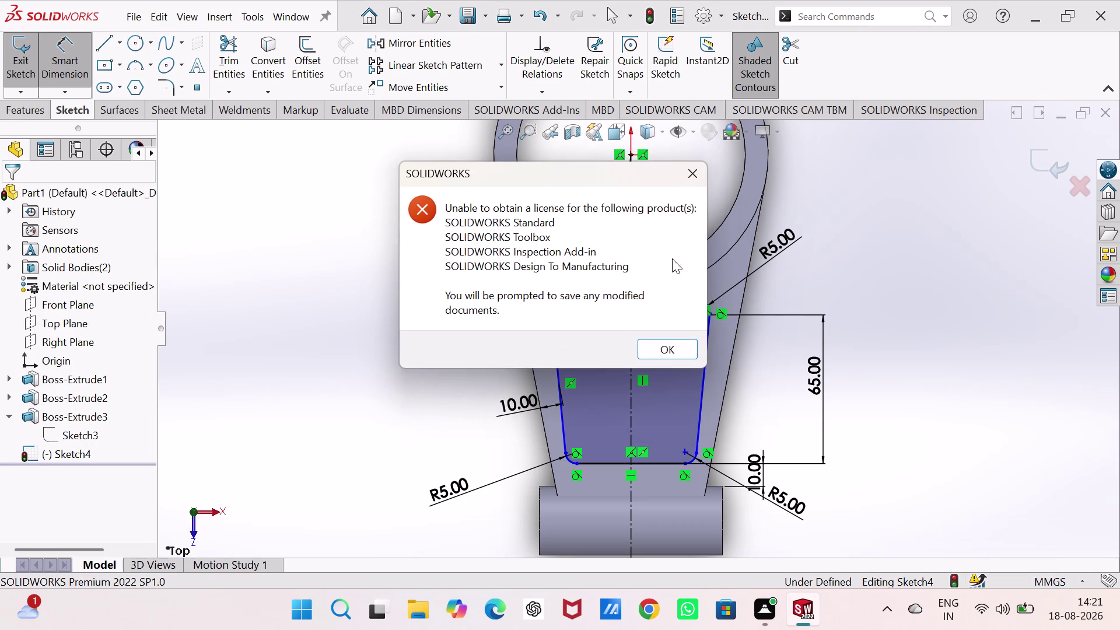
click(688, 173)
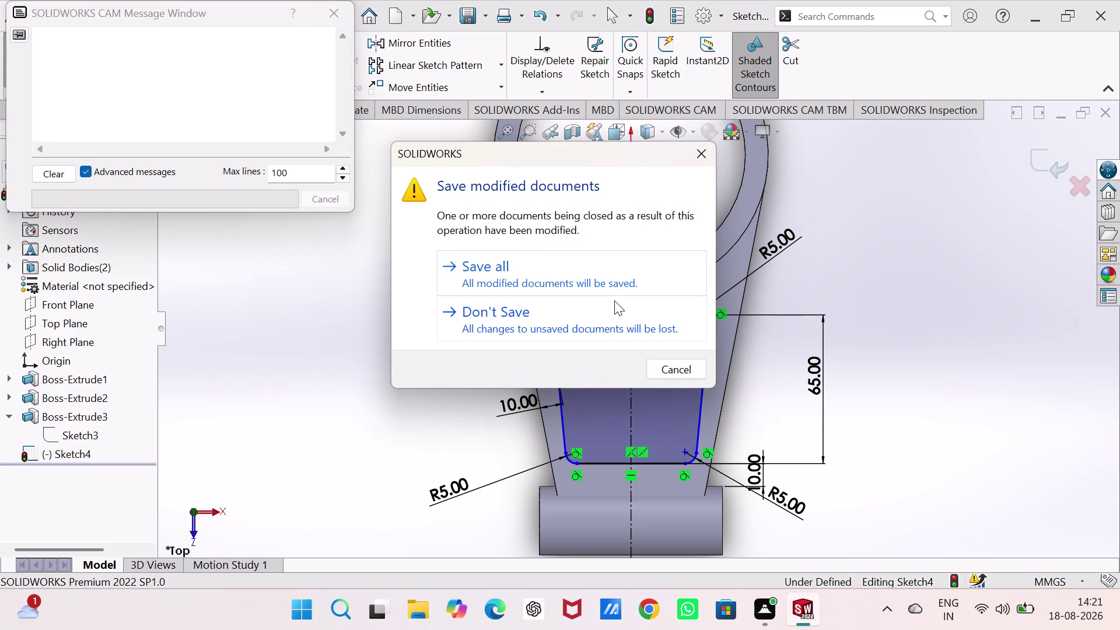
click(609, 273)
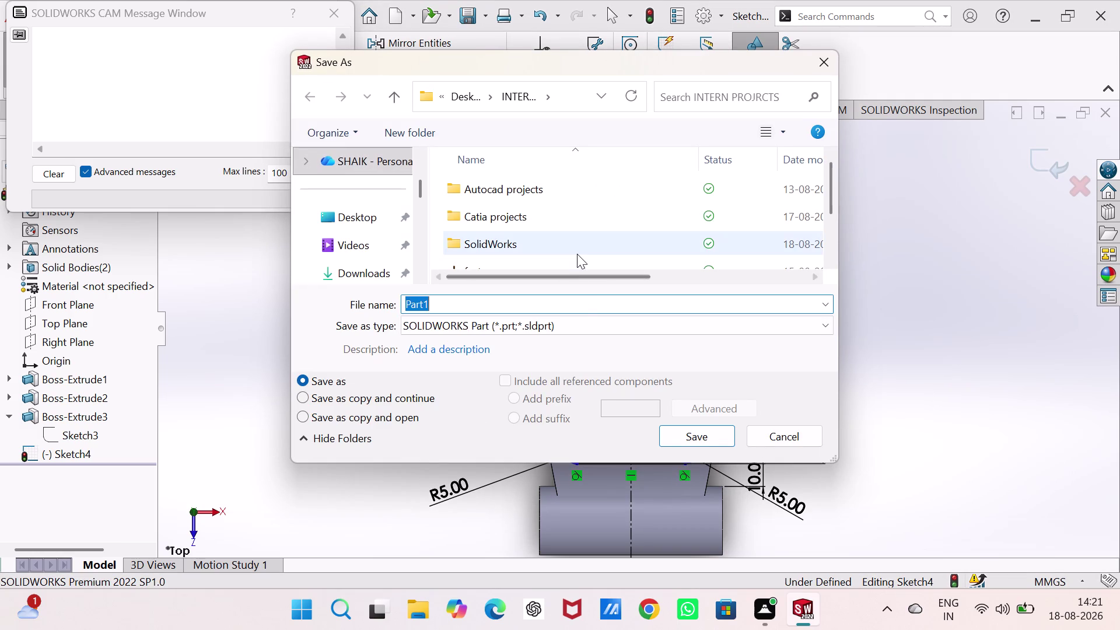
Save the part as Part1 in the SolidWorks > projects folder.
click(577, 250)
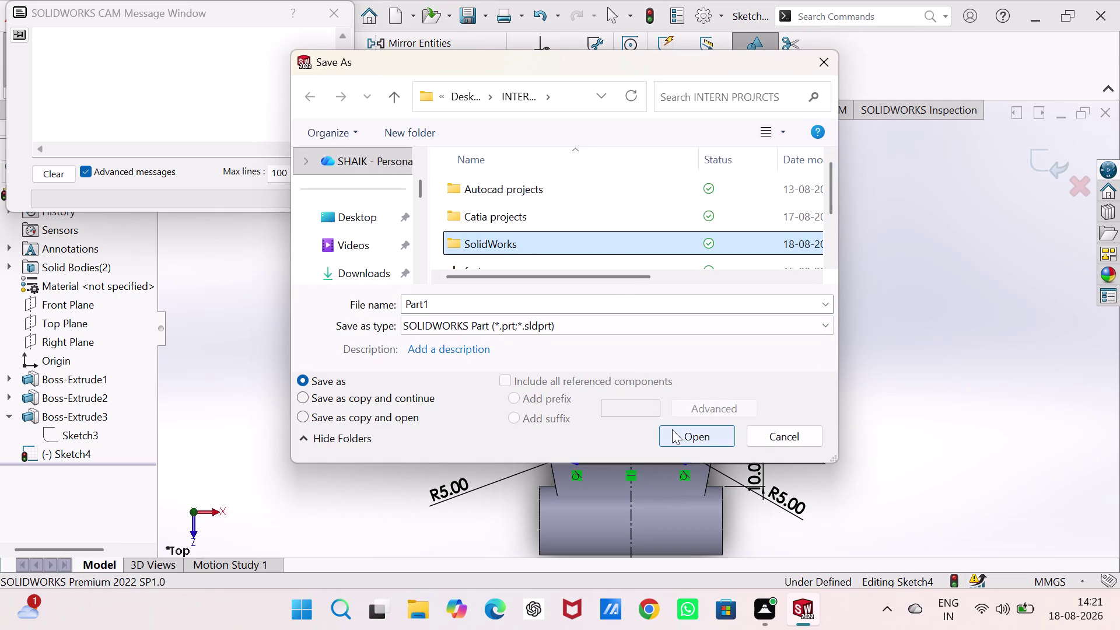
double_click(606, 243)
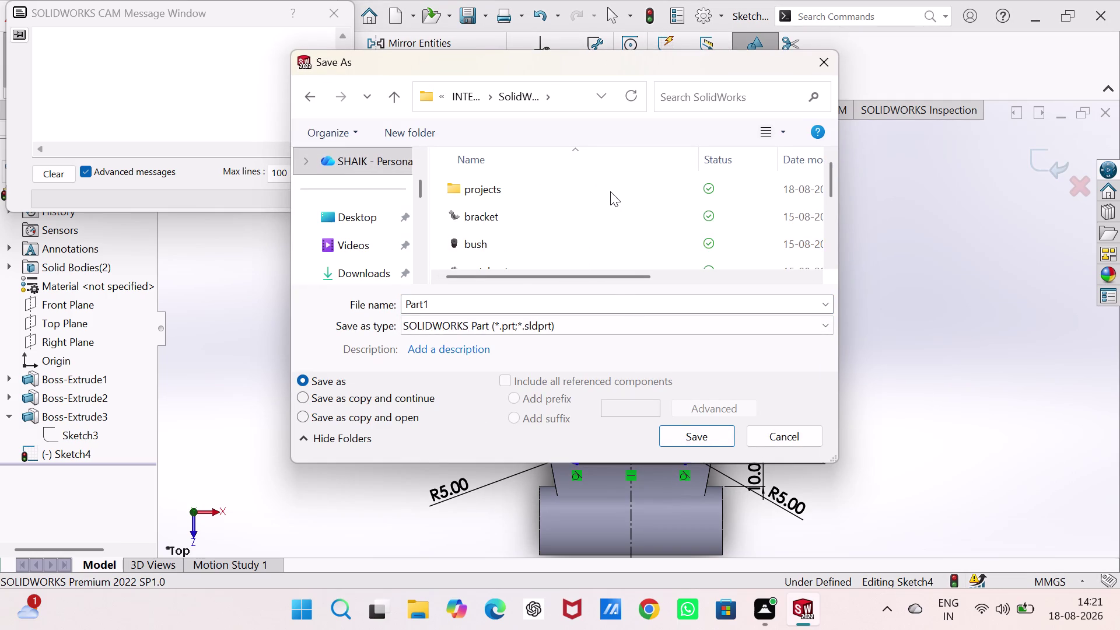
scroll(down, 3)
scroll(up, 3)
scroll(up, 3)
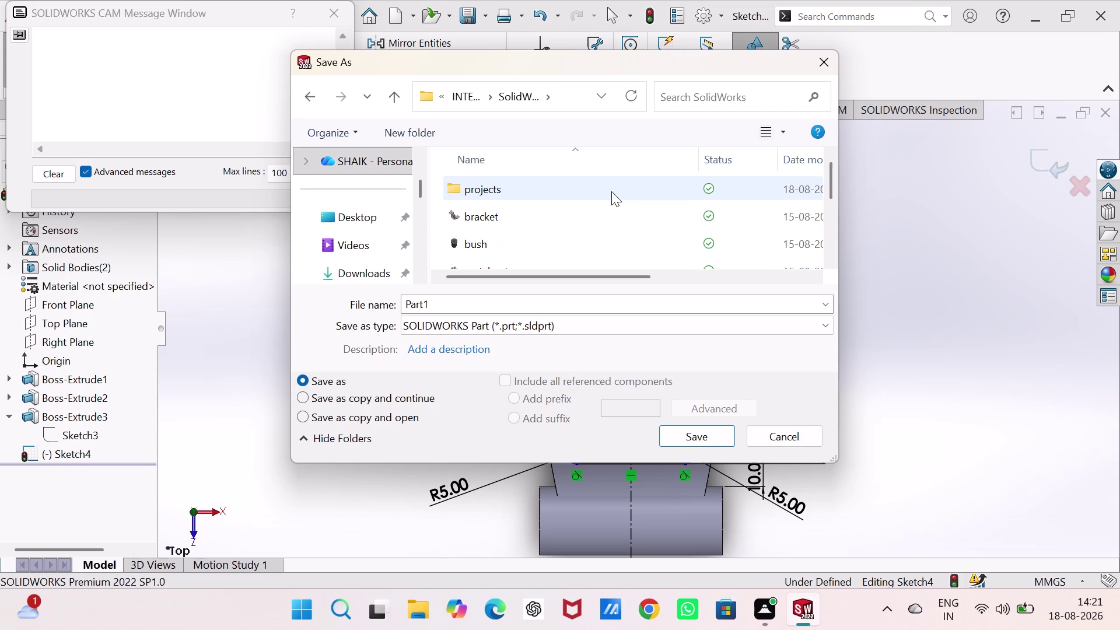
double_click(612, 191)
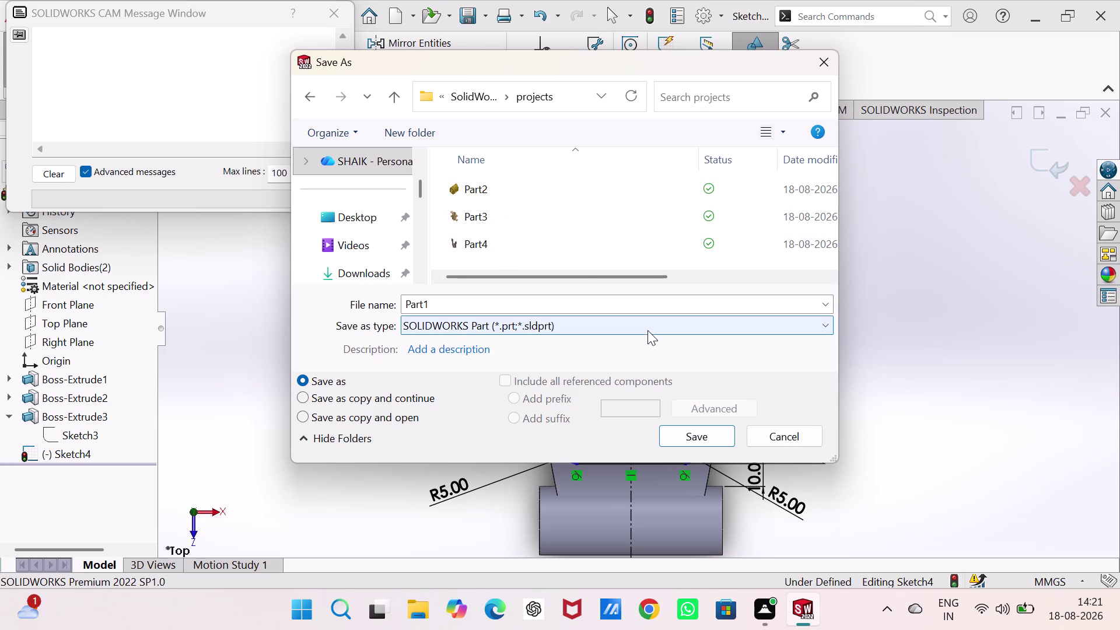
click(692, 433)
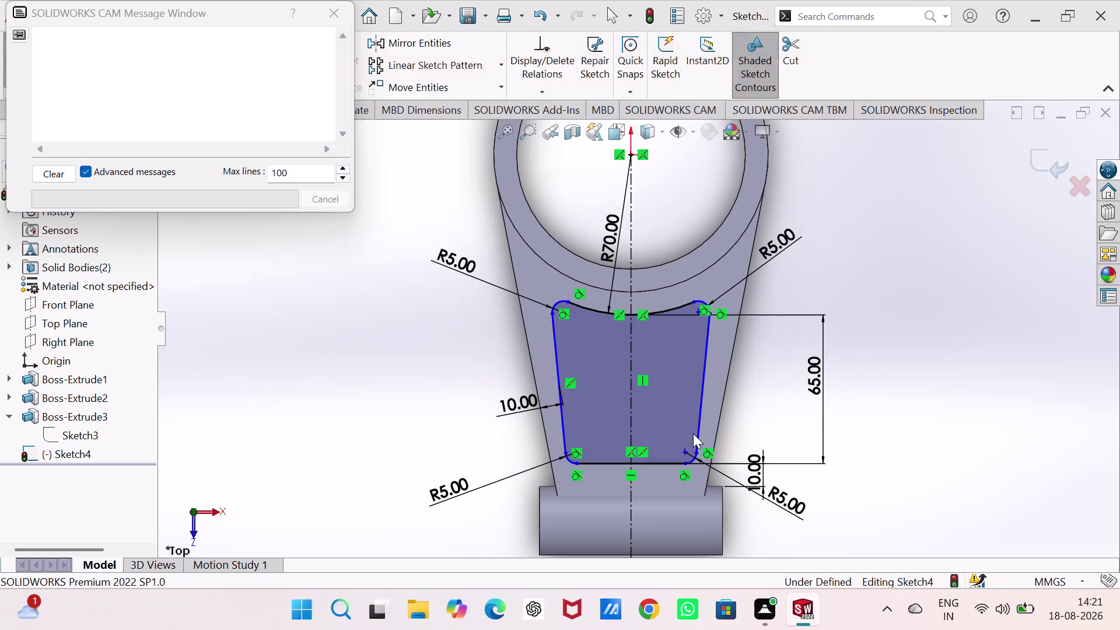